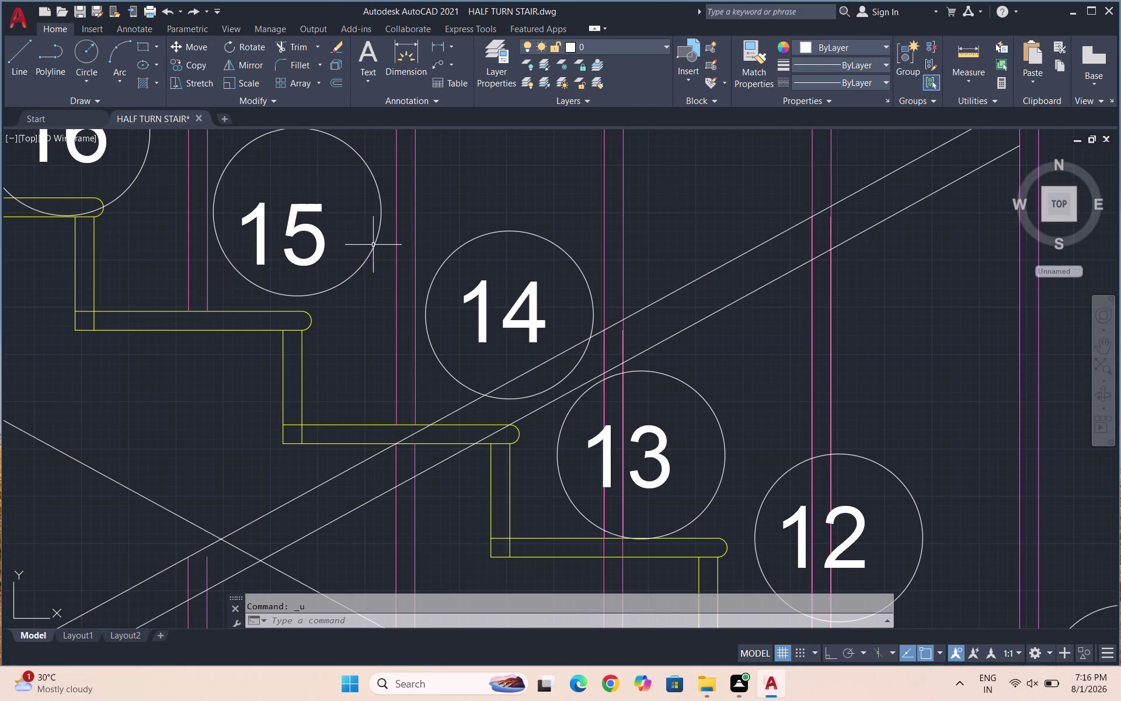
Move the step 15 circle up onto its tread edge.
click(316, 235)
key(m)
key(Return)
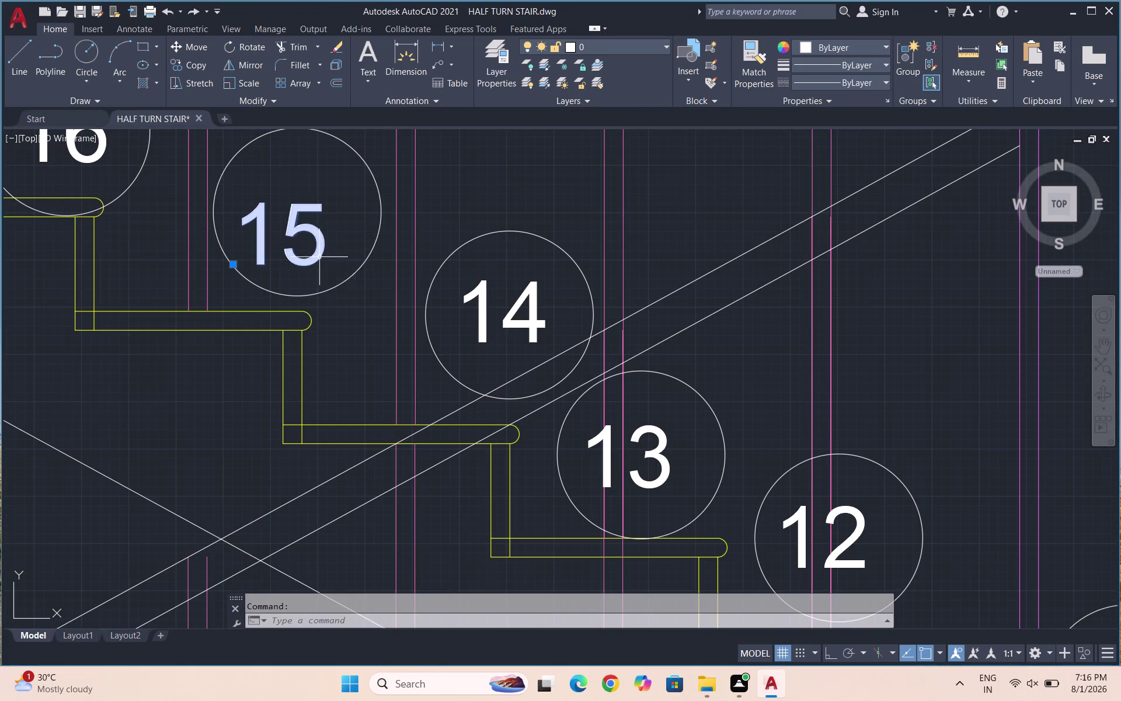
click(279, 241)
click(287, 213)
scroll(down, 3)
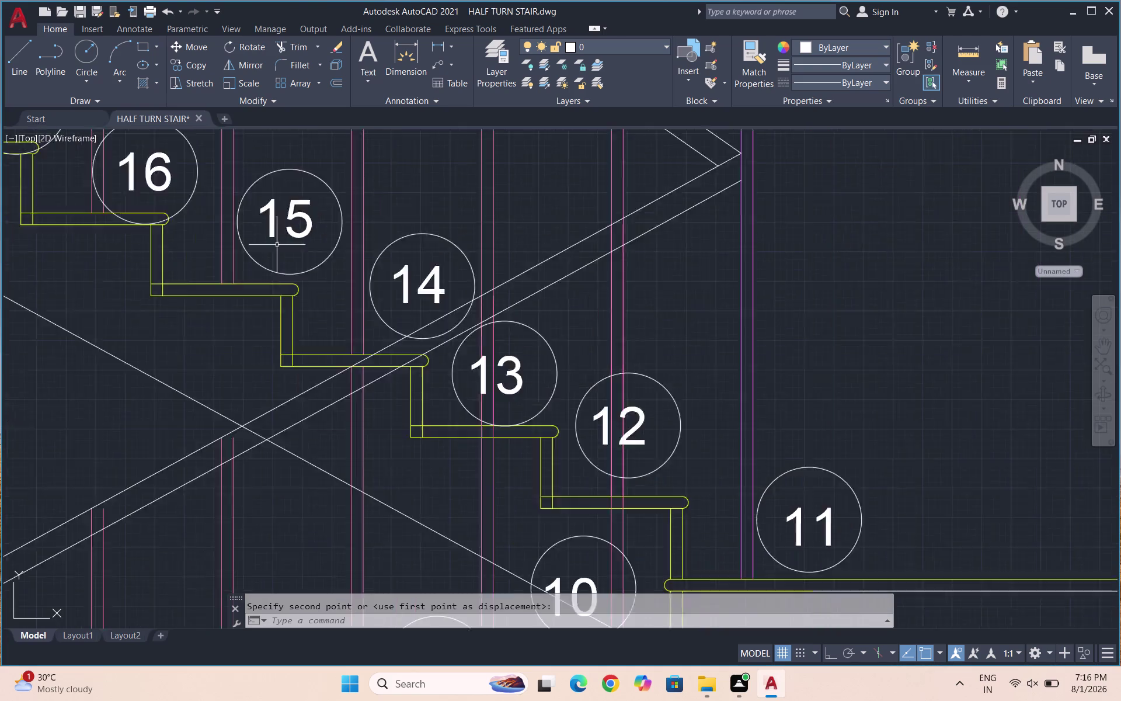
scroll(down, 3)
scroll(up, 3)
Move the step 16 circle onto its tread edge after cancelling a first attempt.
drag(344, 273, 324, 249)
click(297, 234)
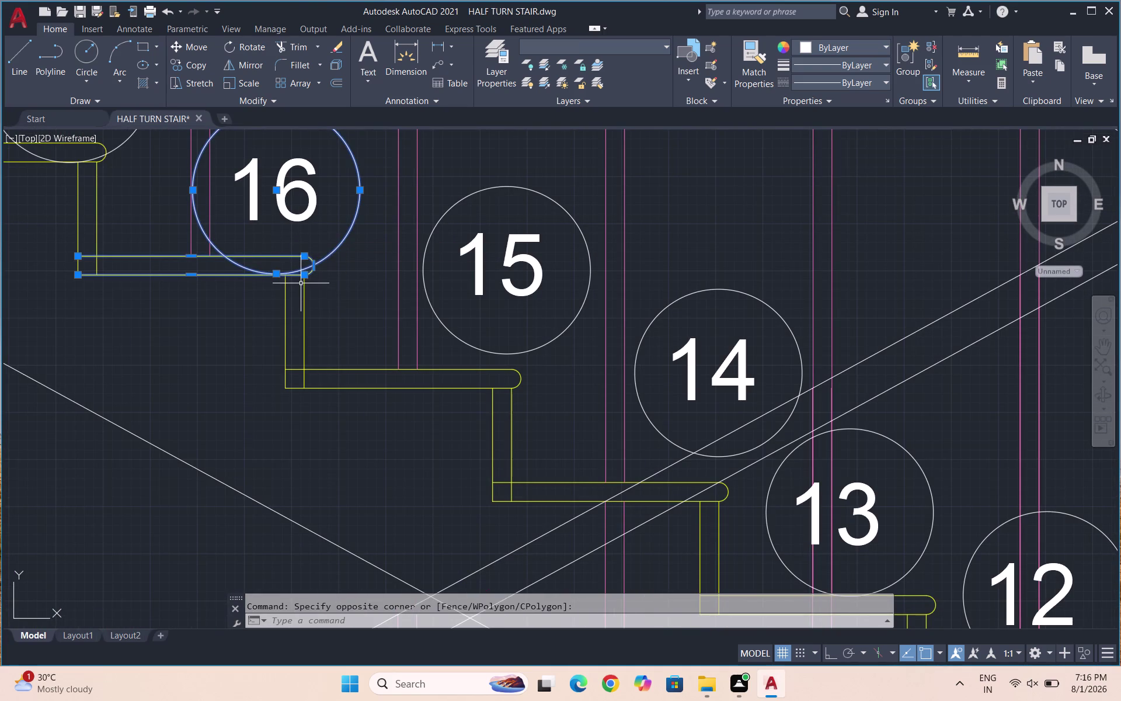
key(m)
key(Return)
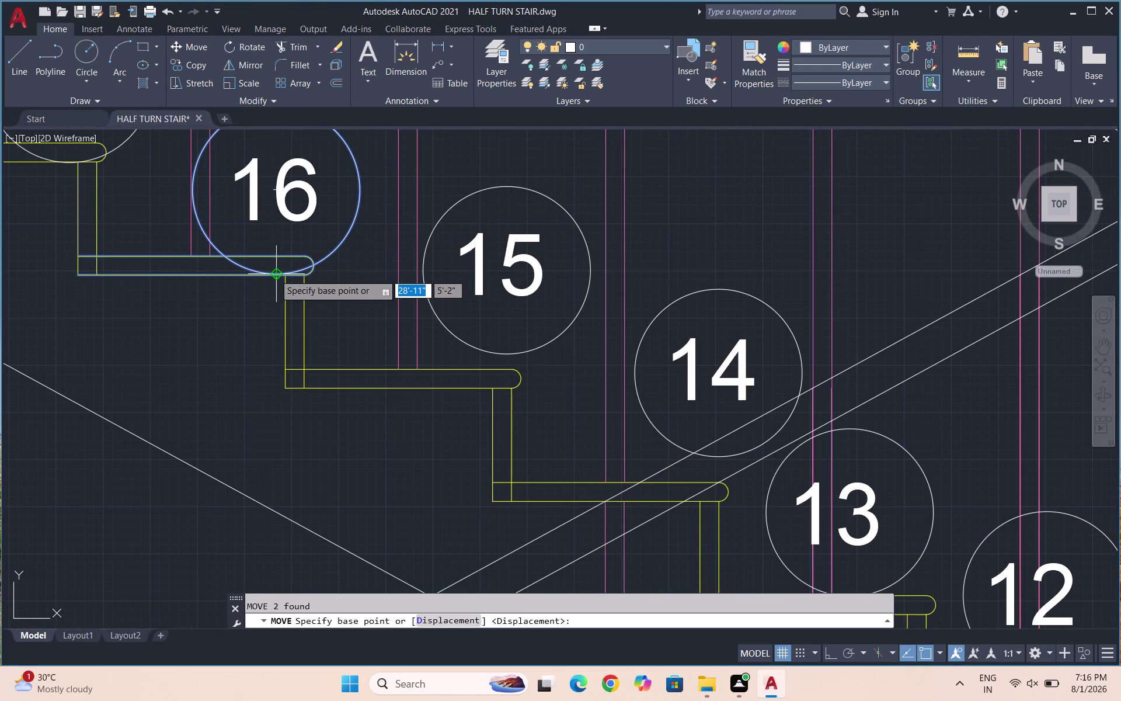
click(274, 274)
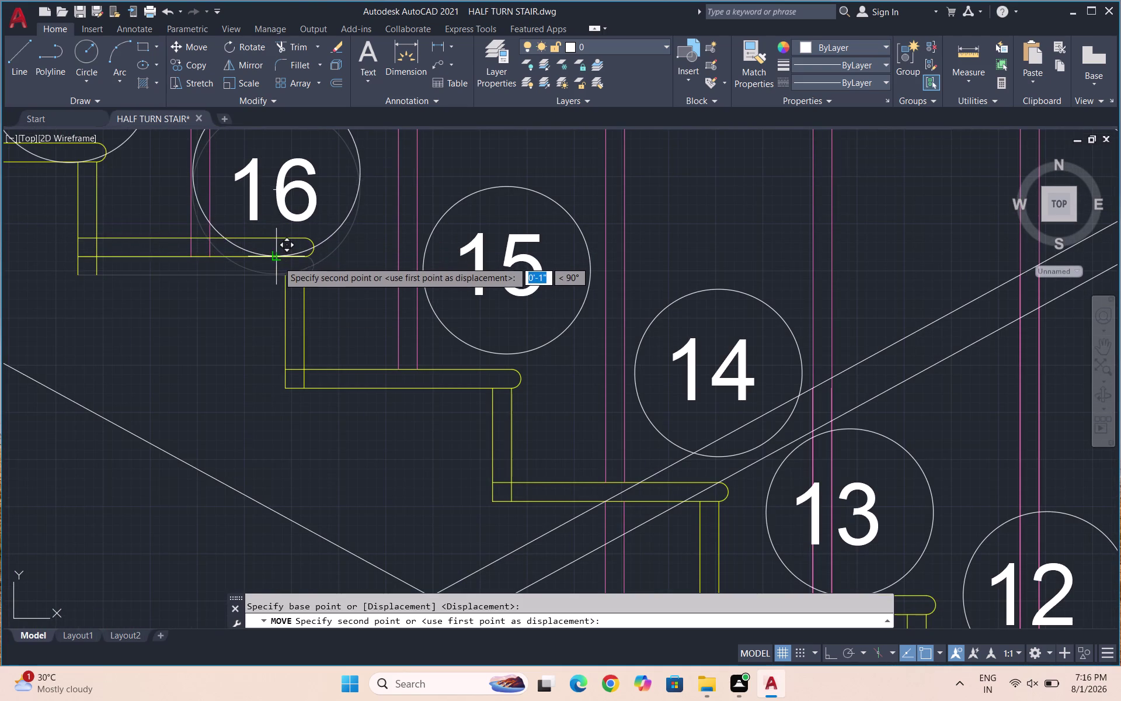
key(Escape)
scroll(up, 3)
drag(376, 281, 346, 249)
click(321, 228)
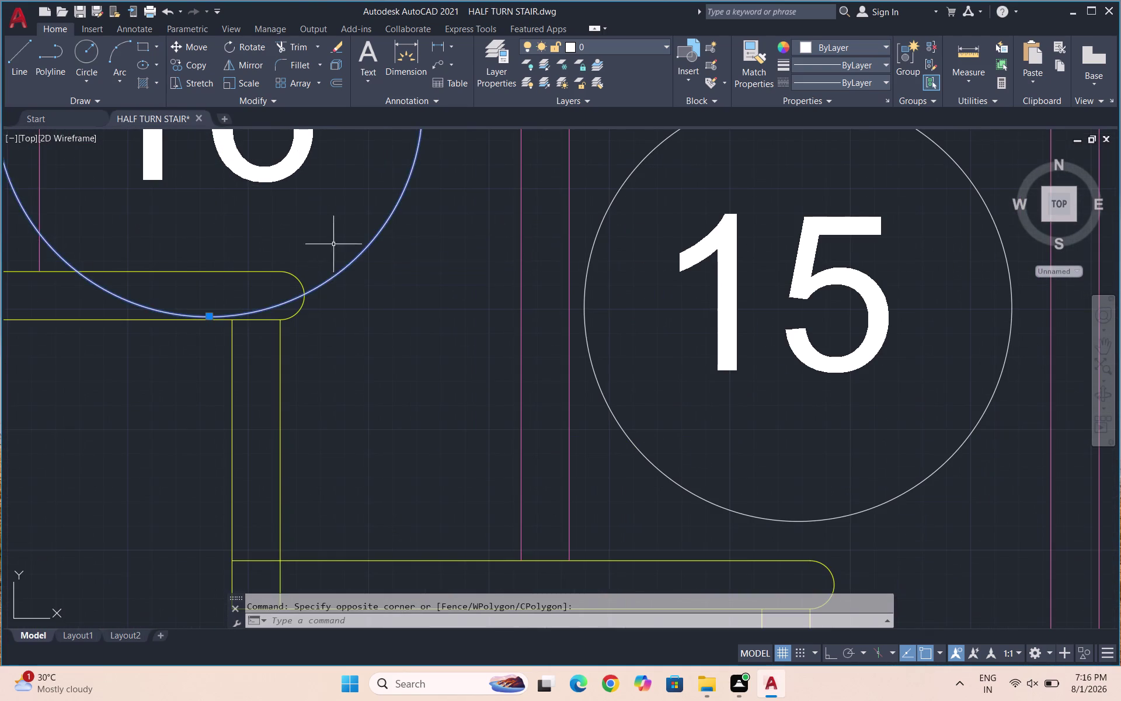
key(m)
key(Return)
scroll(up, 3)
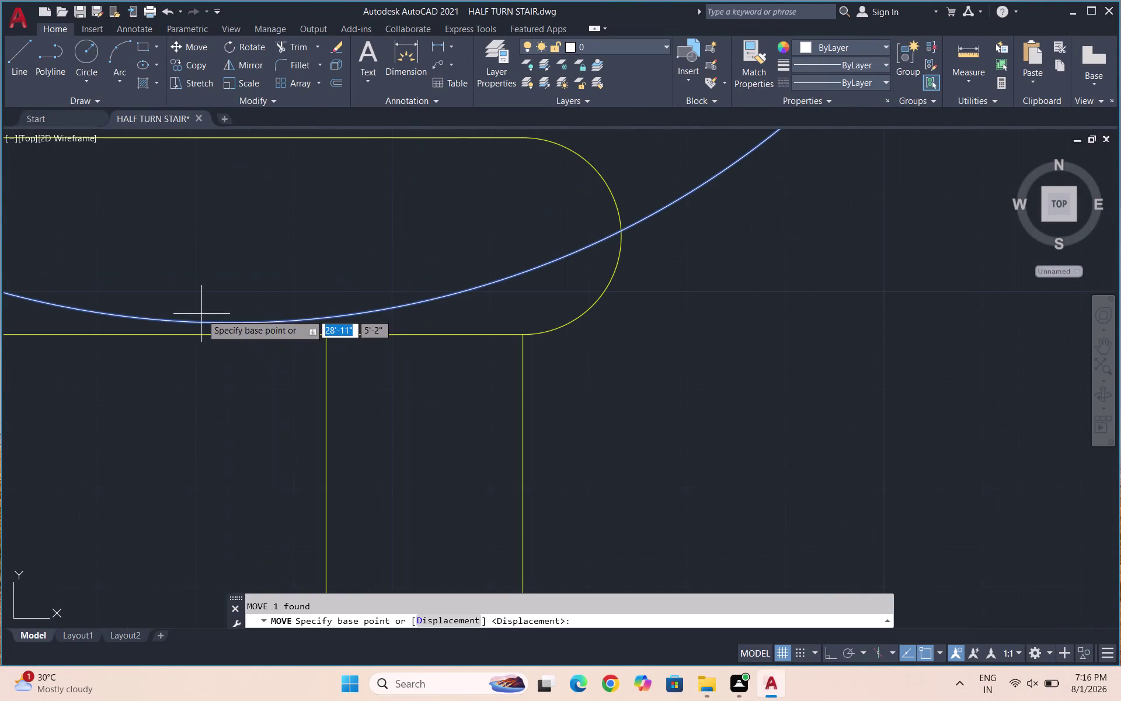
click(231, 325)
scroll(down, 3)
scroll(down, 3)
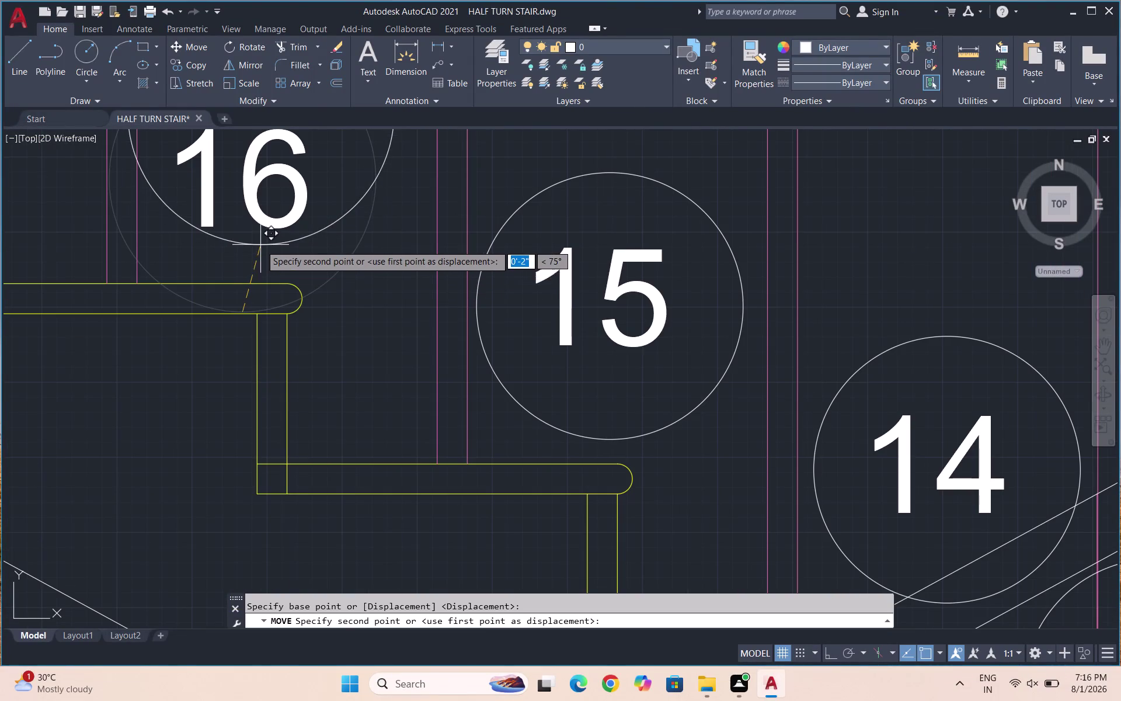
click(254, 268)
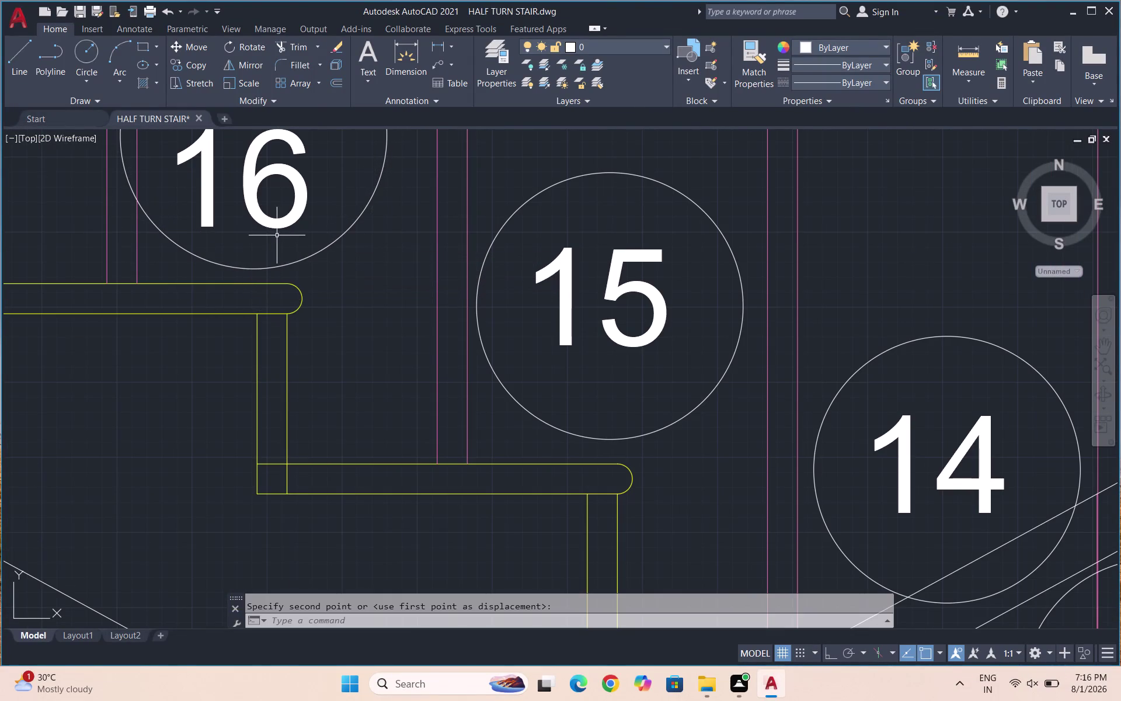
Place the number 16 inside its circle, undoing a misplaced move.
click(277, 228)
key(space)
scroll(down, 3)
scroll(up, 3)
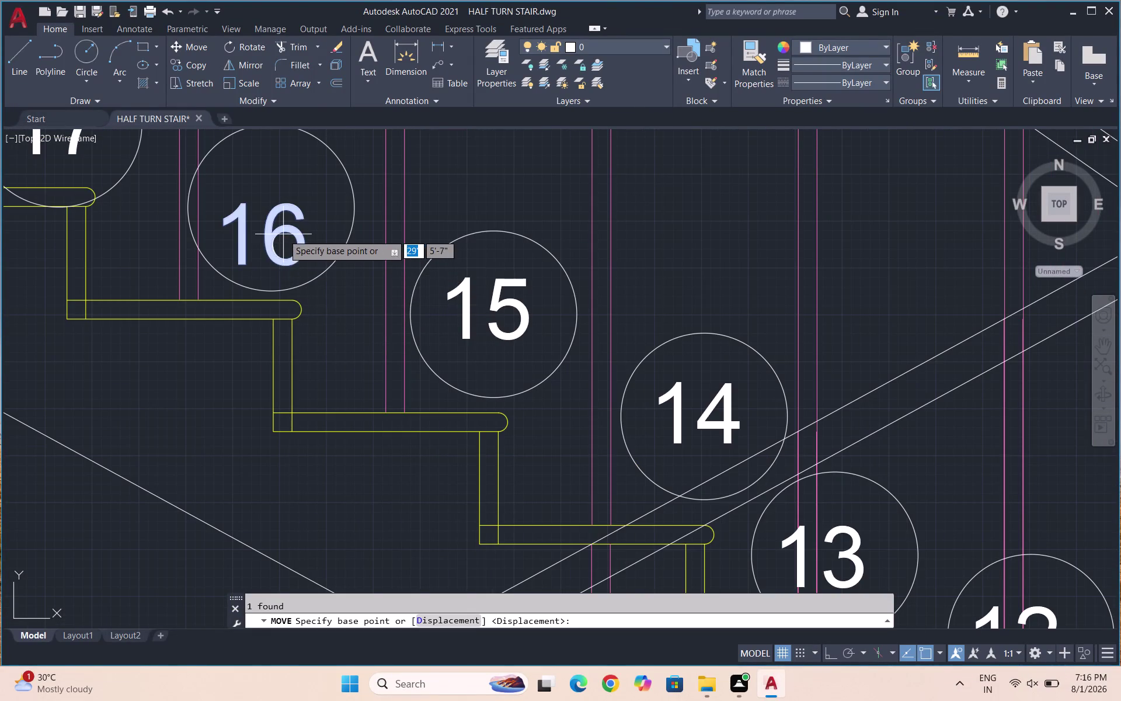
key(Return)
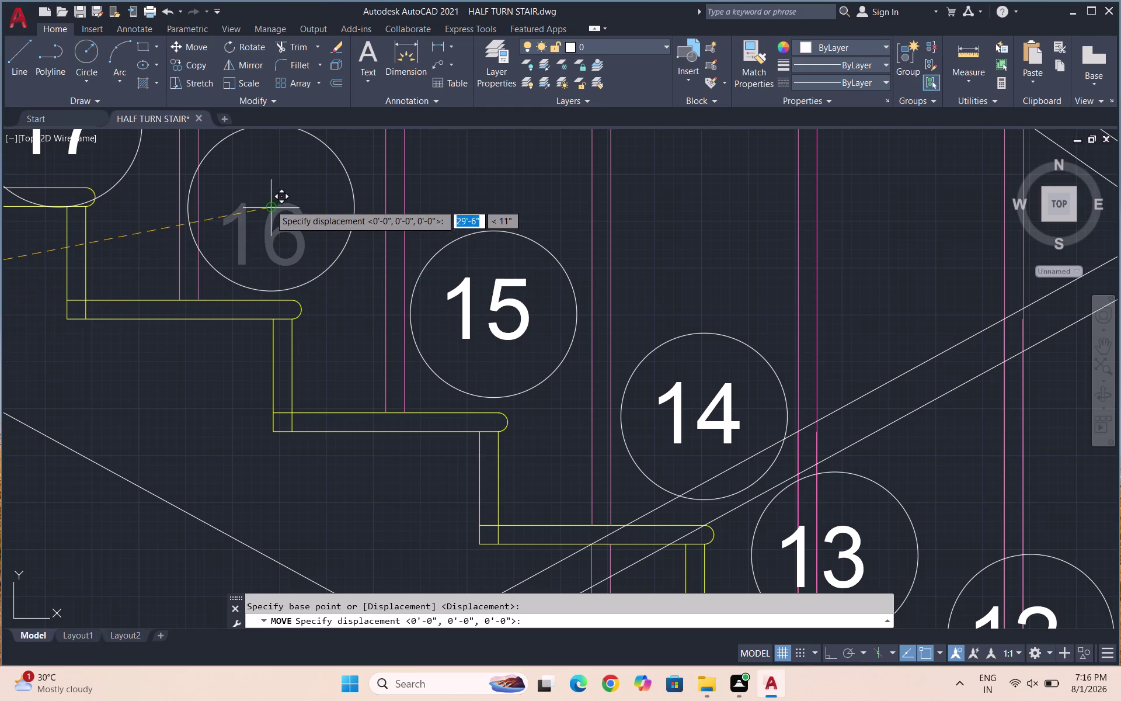
click(274, 196)
scroll(down, 3)
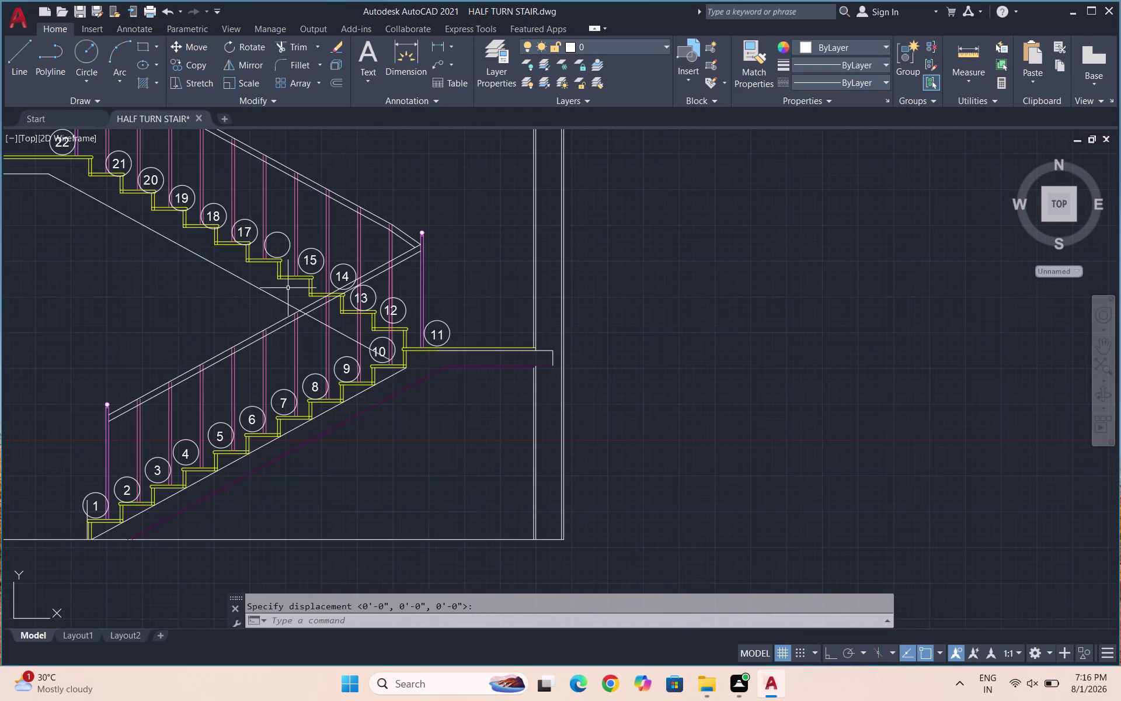
key(ctrl+z)
key(ctrl+z)
scroll(down, 3)
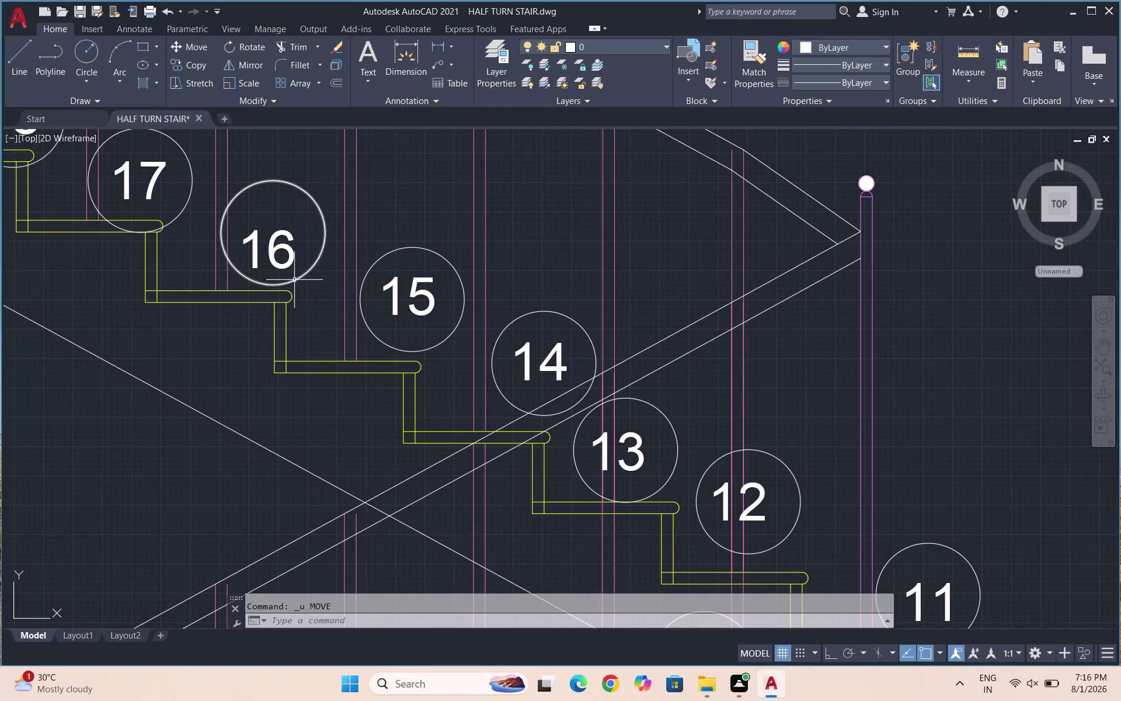
click(286, 255)
click(300, 251)
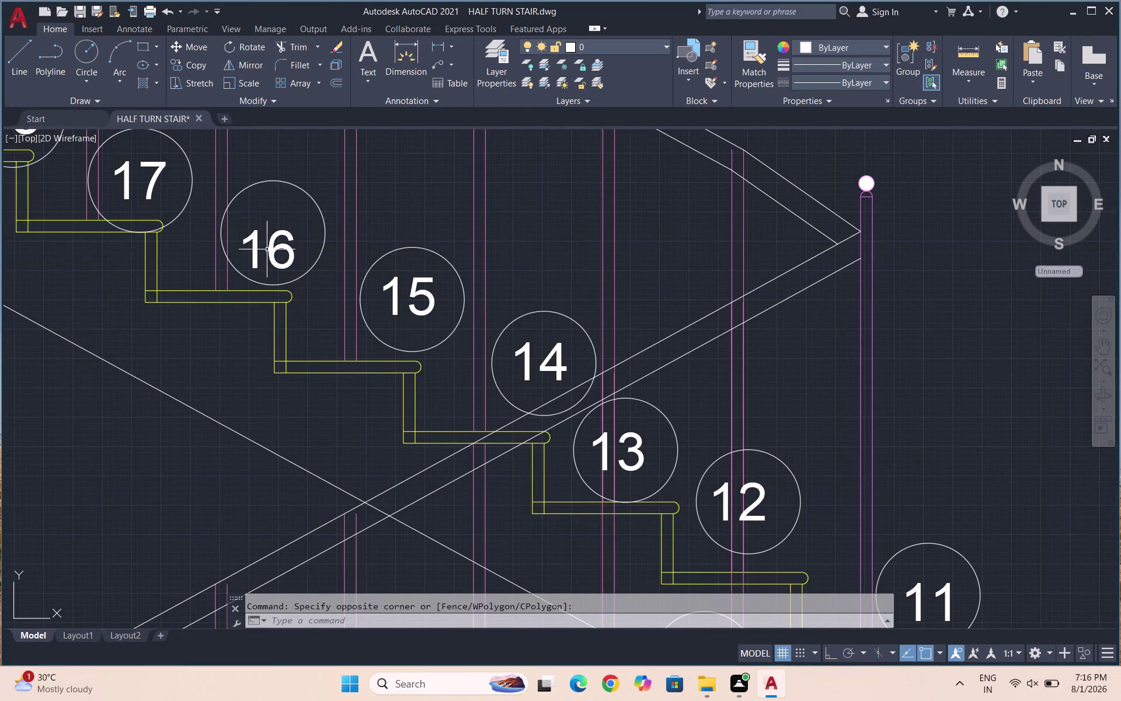
click(288, 247)
key(m)
key(Return)
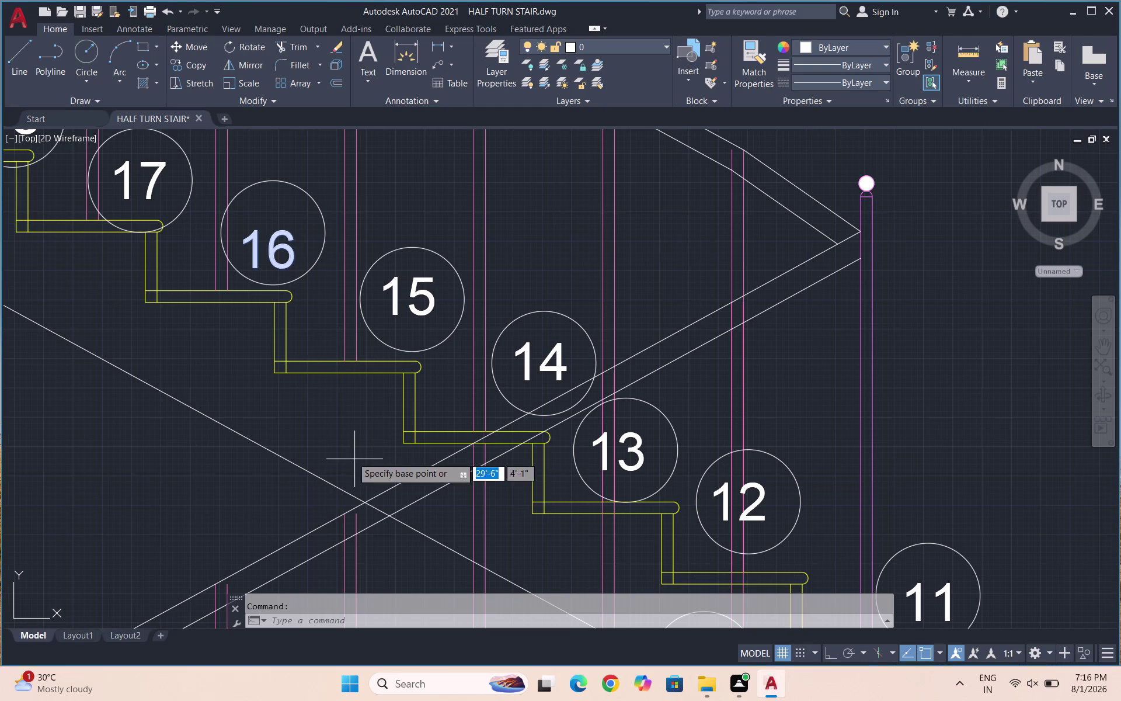
click(273, 252)
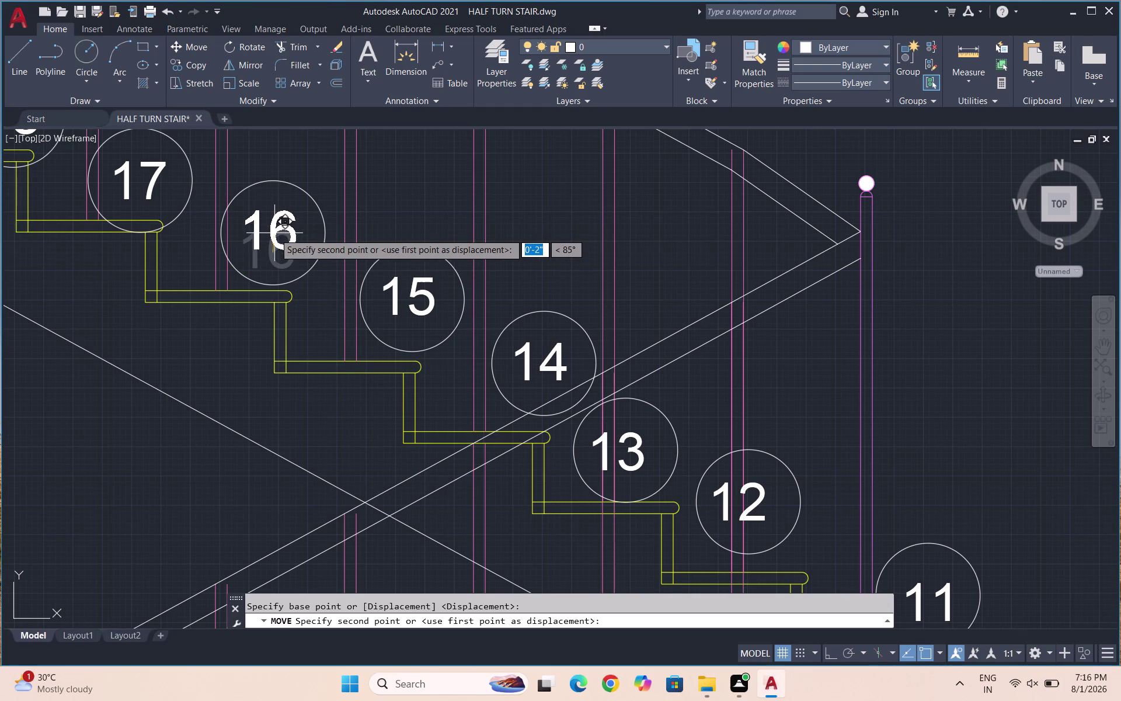
click(275, 233)
scroll(down, 3)
Move the step 17 circle up from its tread after cancelling a first selection.
scroll(up, 3)
drag(321, 307, 318, 295)
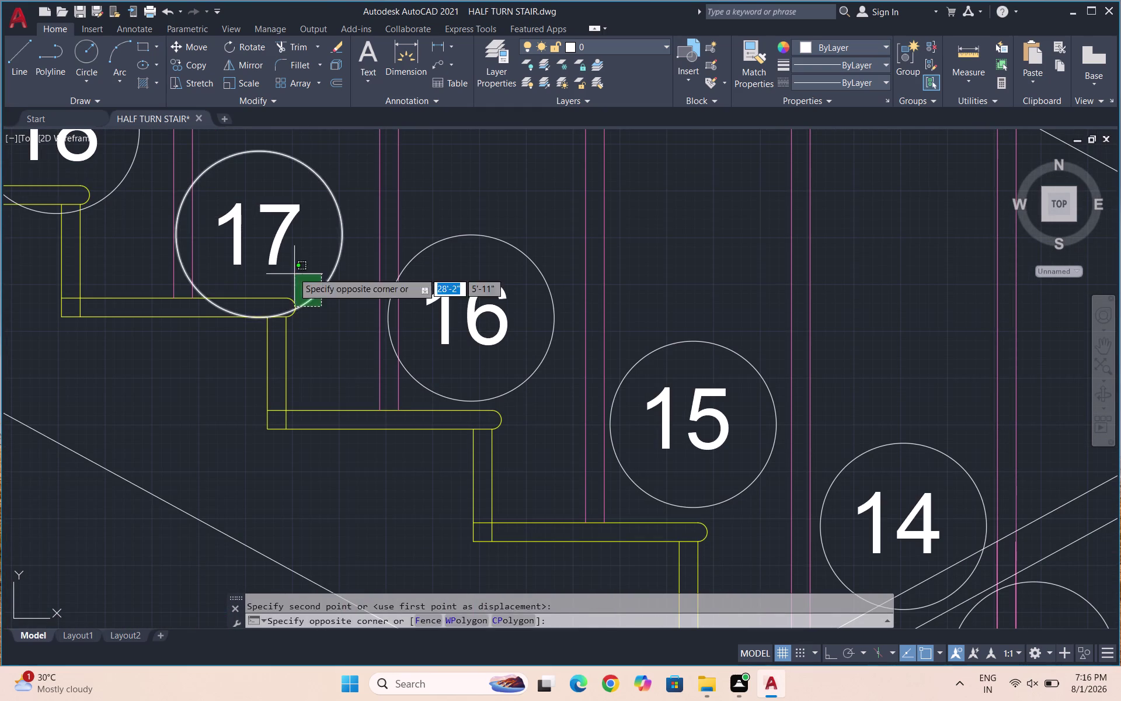
click(293, 272)
key(m)
key(Return)
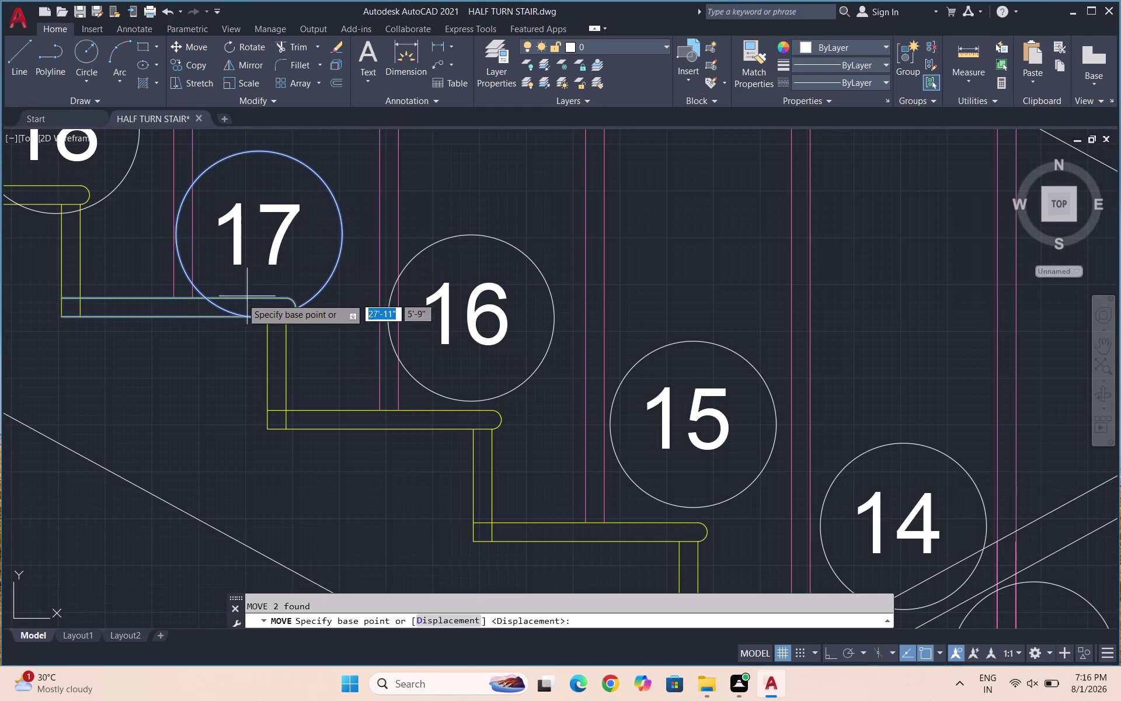
scroll(up, 3)
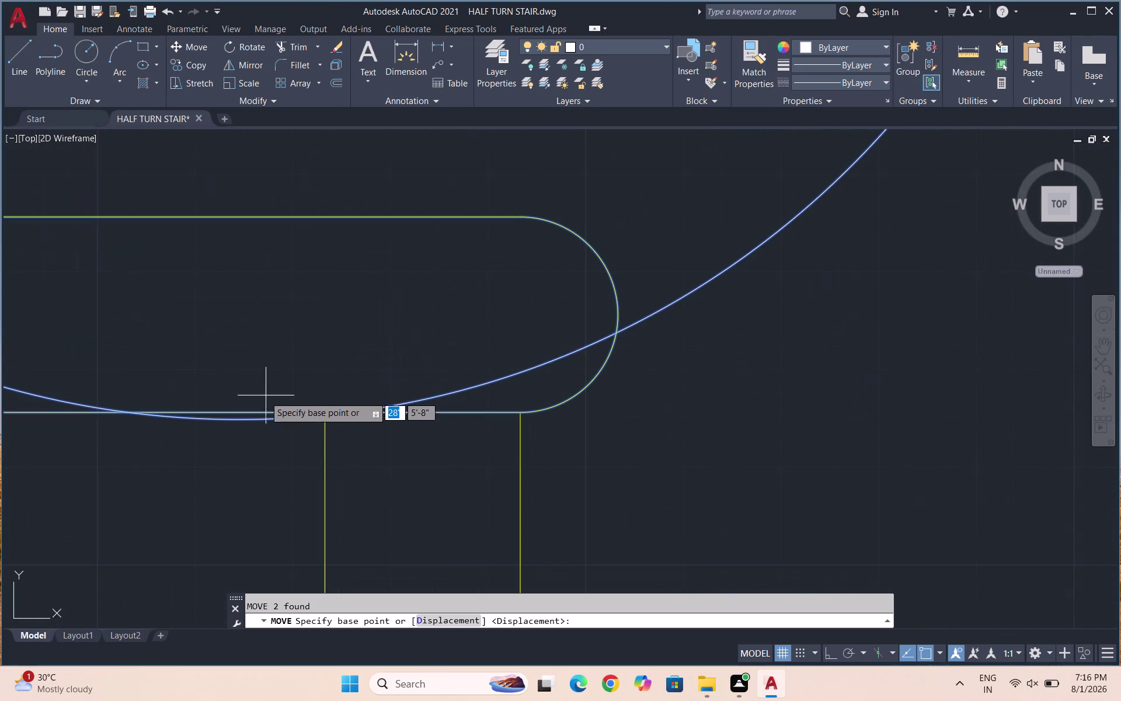
click(241, 421)
scroll(down, 3)
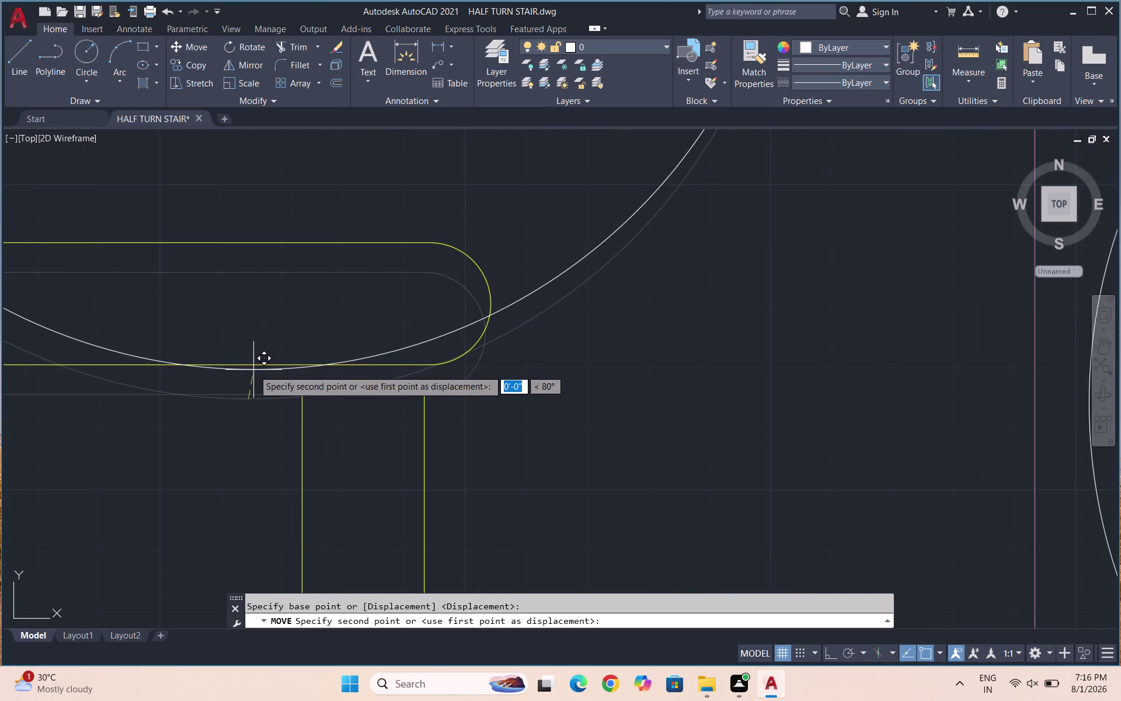
key(Escape)
scroll(down, 3)
drag(367, 386, 361, 366)
click(314, 319)
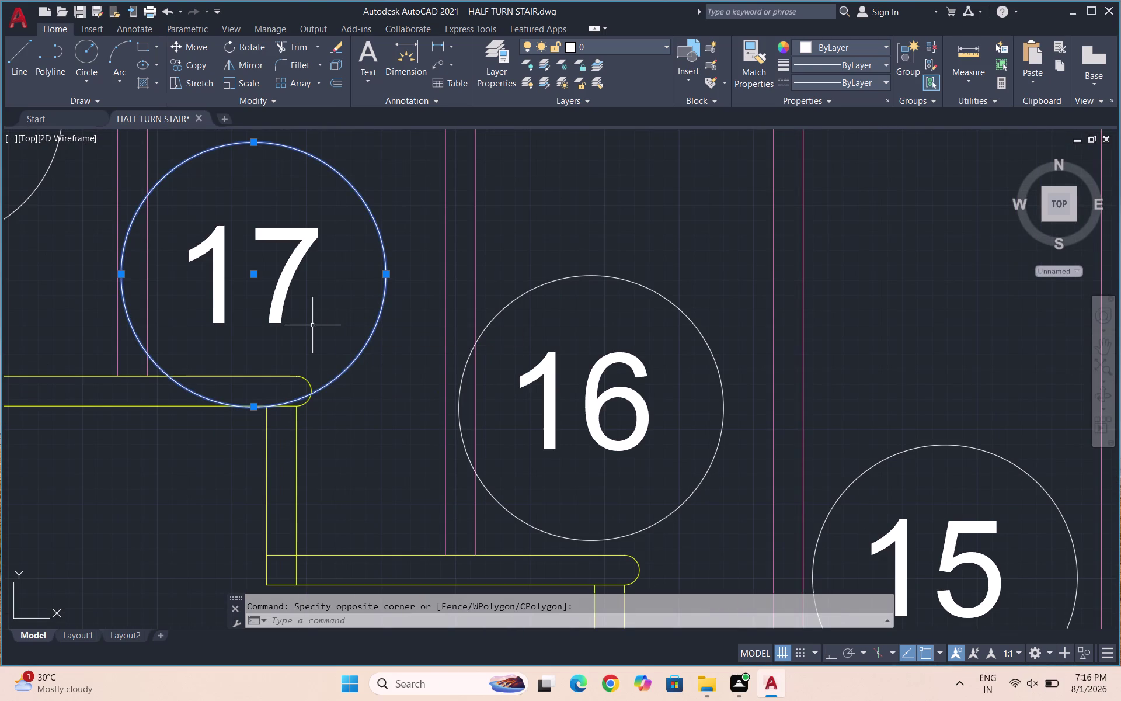
key(m)
key(Return)
scroll(up, 3)
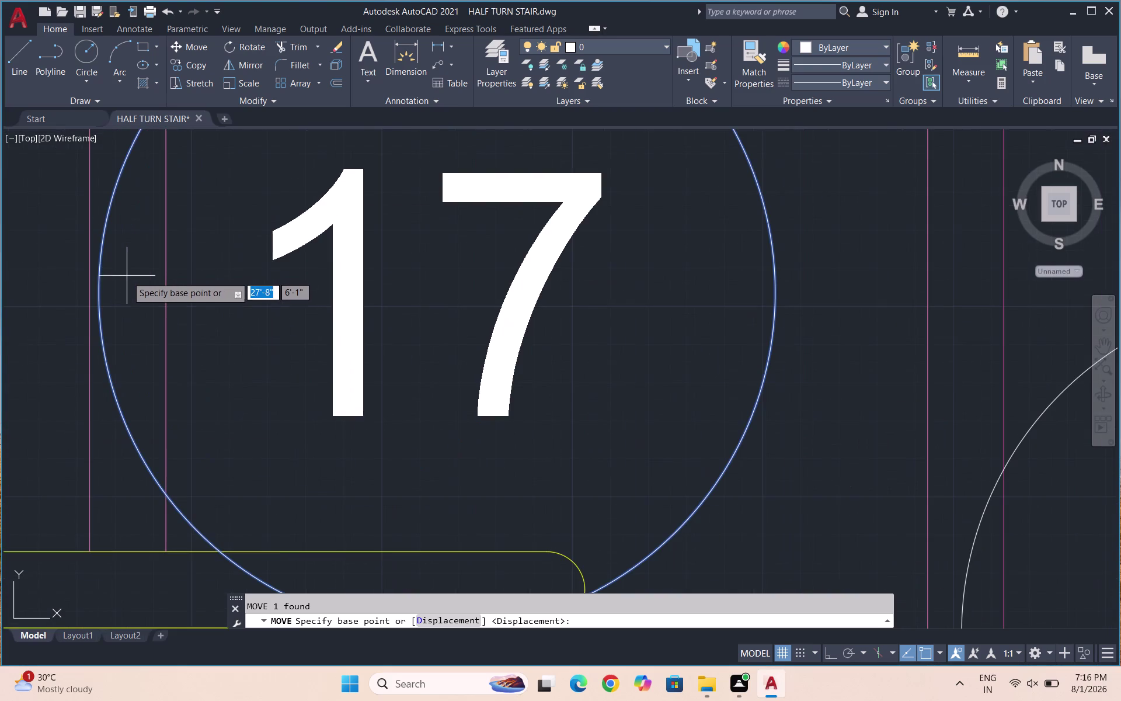
click(98, 296)
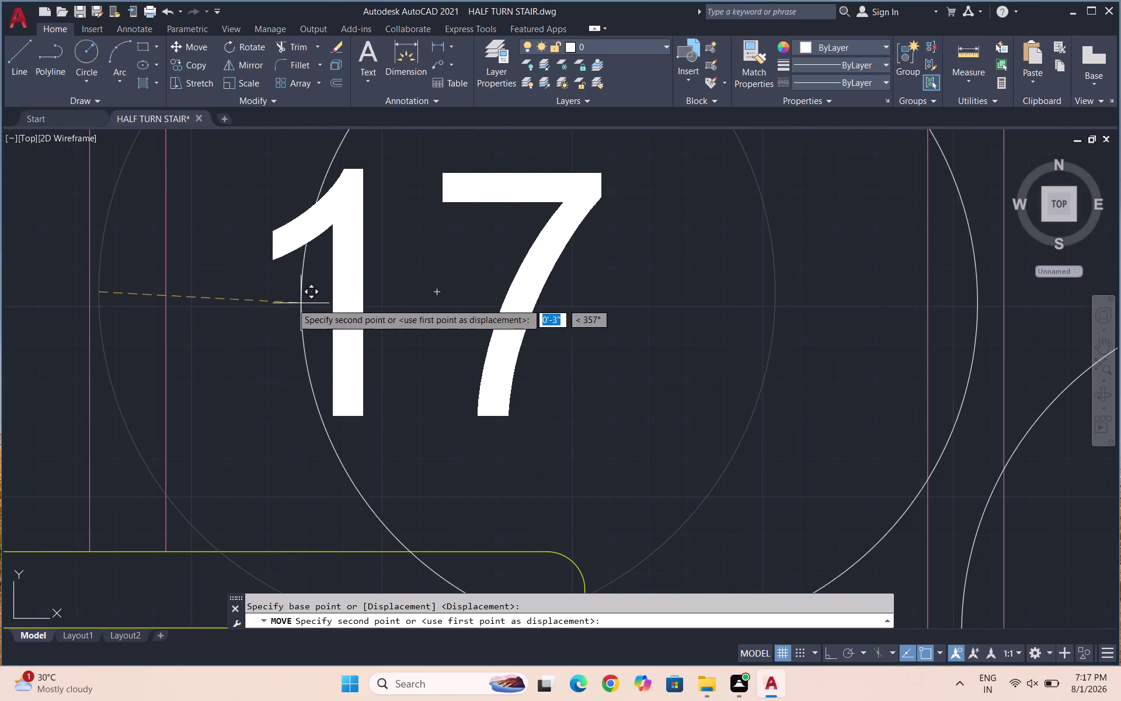
click(260, 299)
scroll(down, 3)
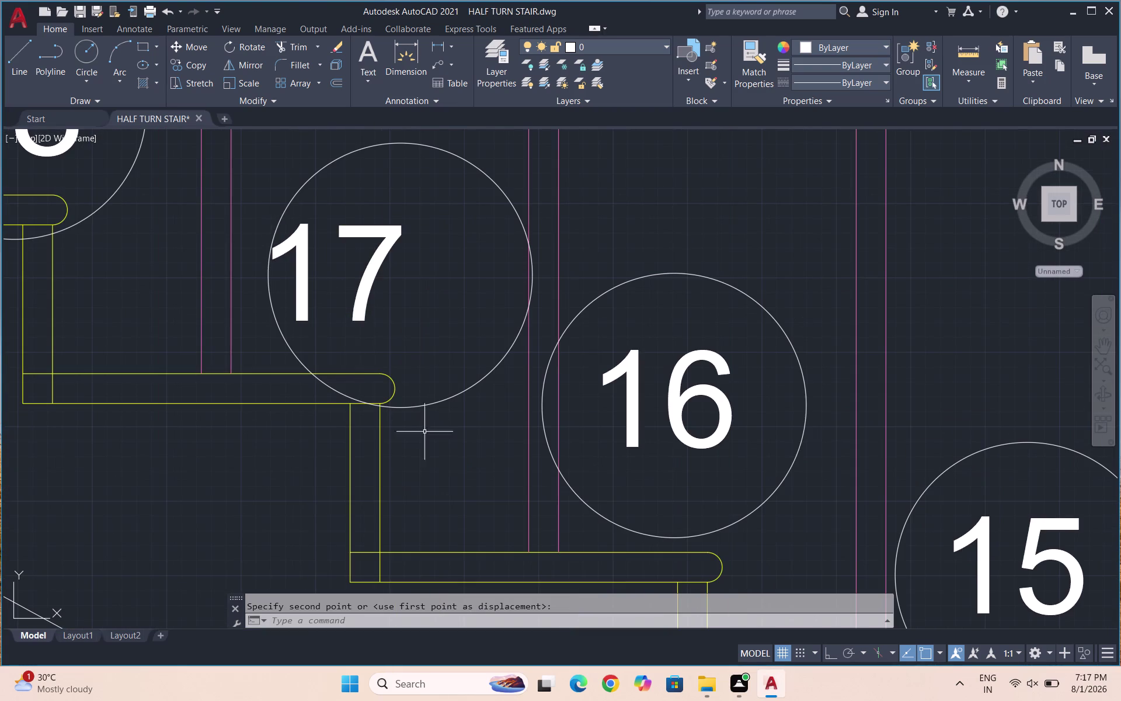
Shift the step 17 circle again, then undo that move.
key(m)
key(shift+Return)
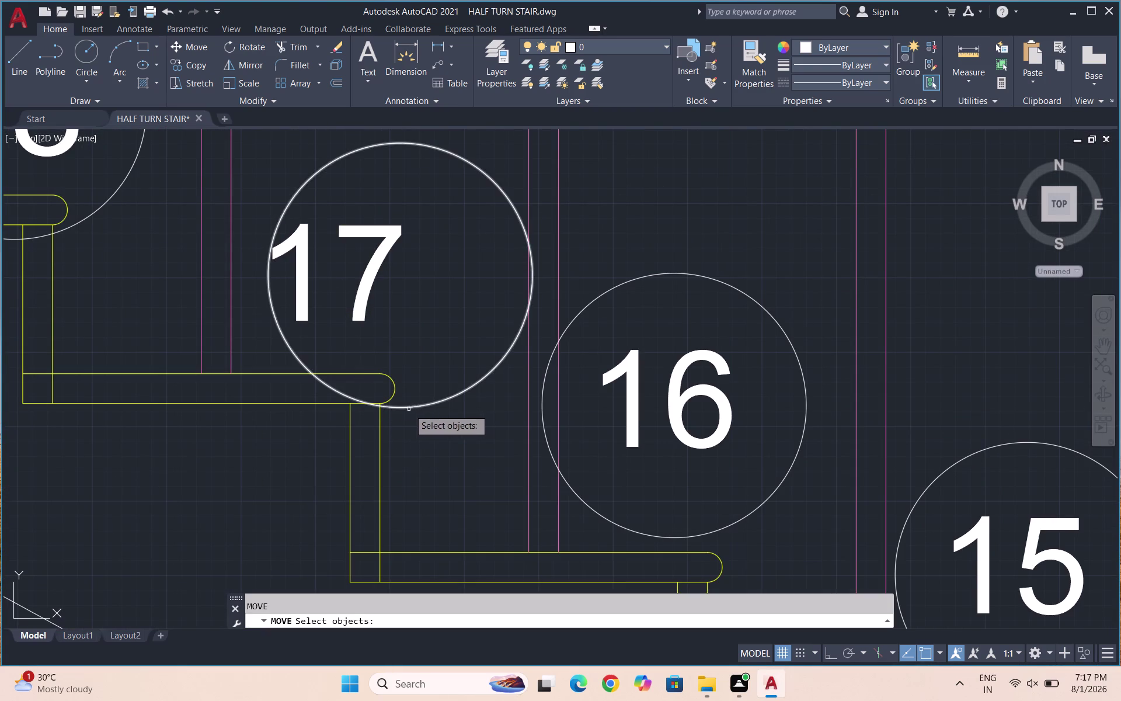
click(411, 409)
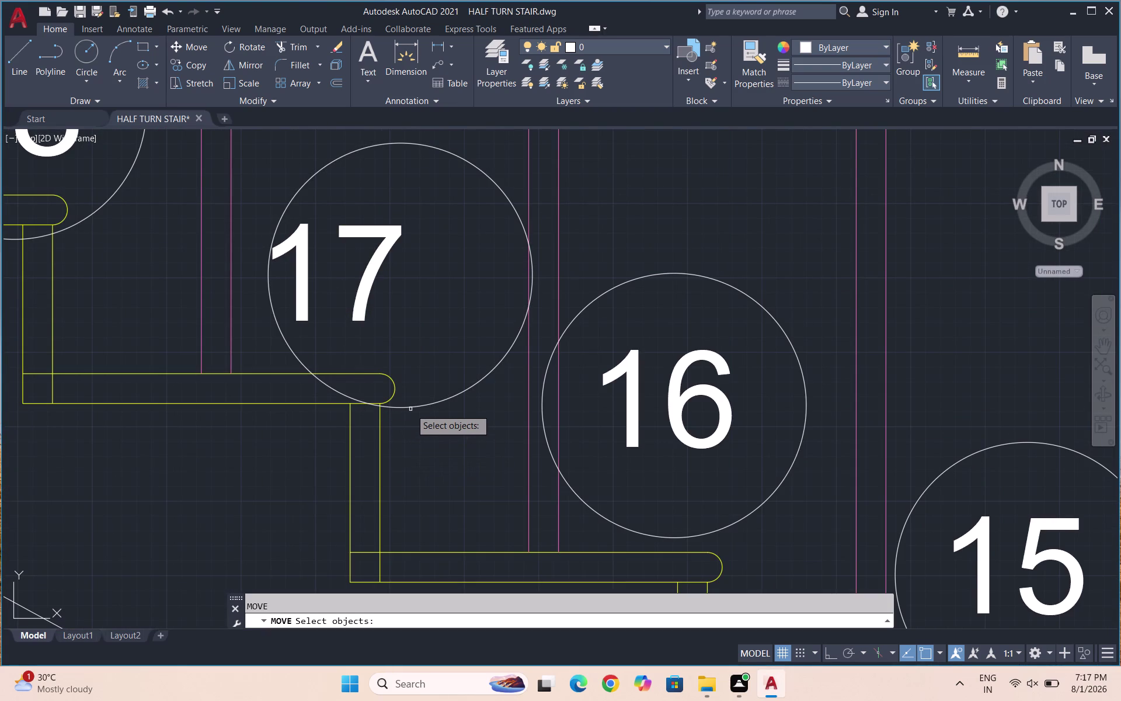
key(Return)
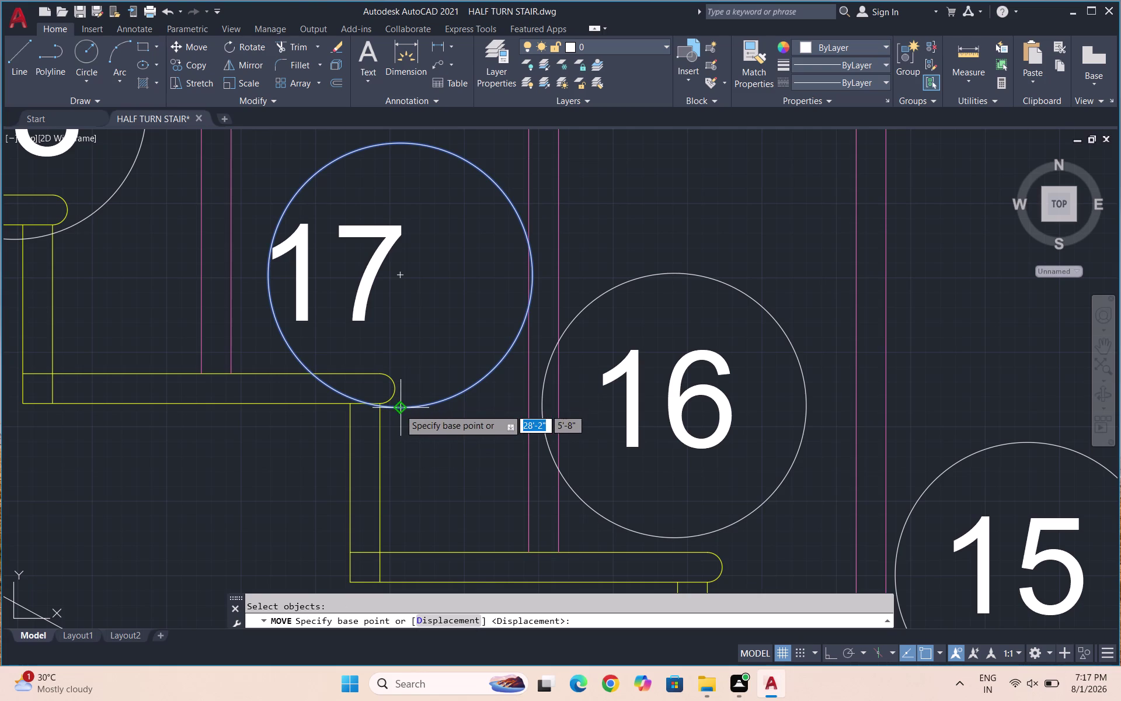
click(400, 409)
click(347, 349)
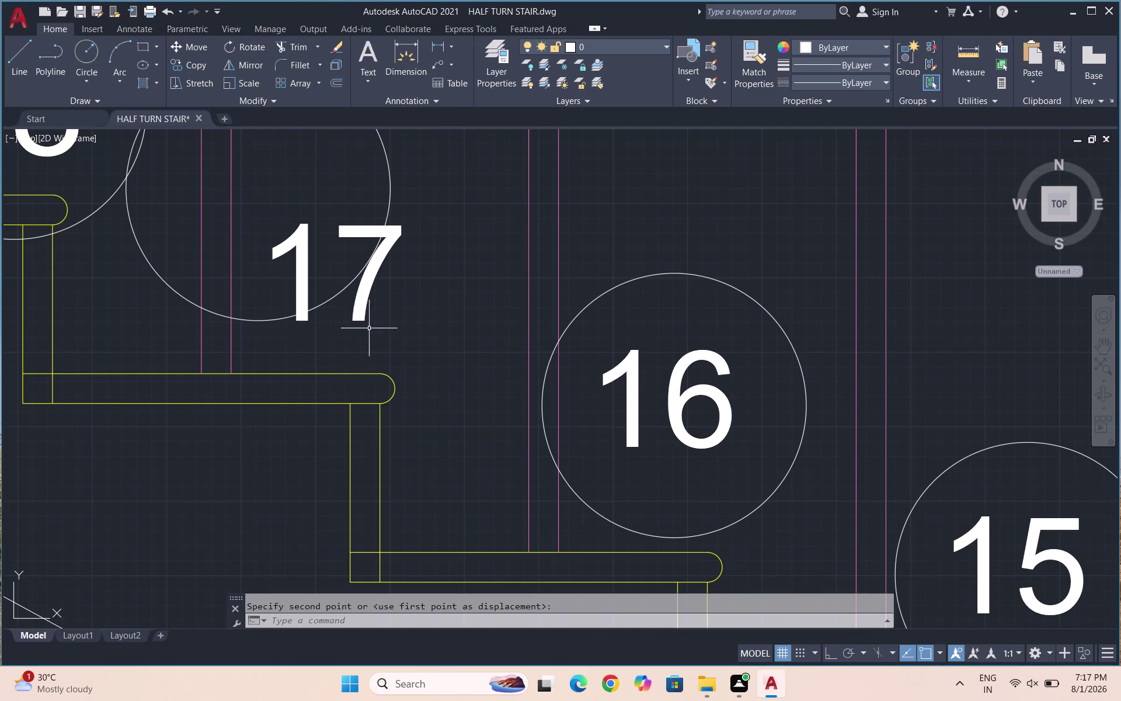
scroll(down, 3)
key(ctrl+z)
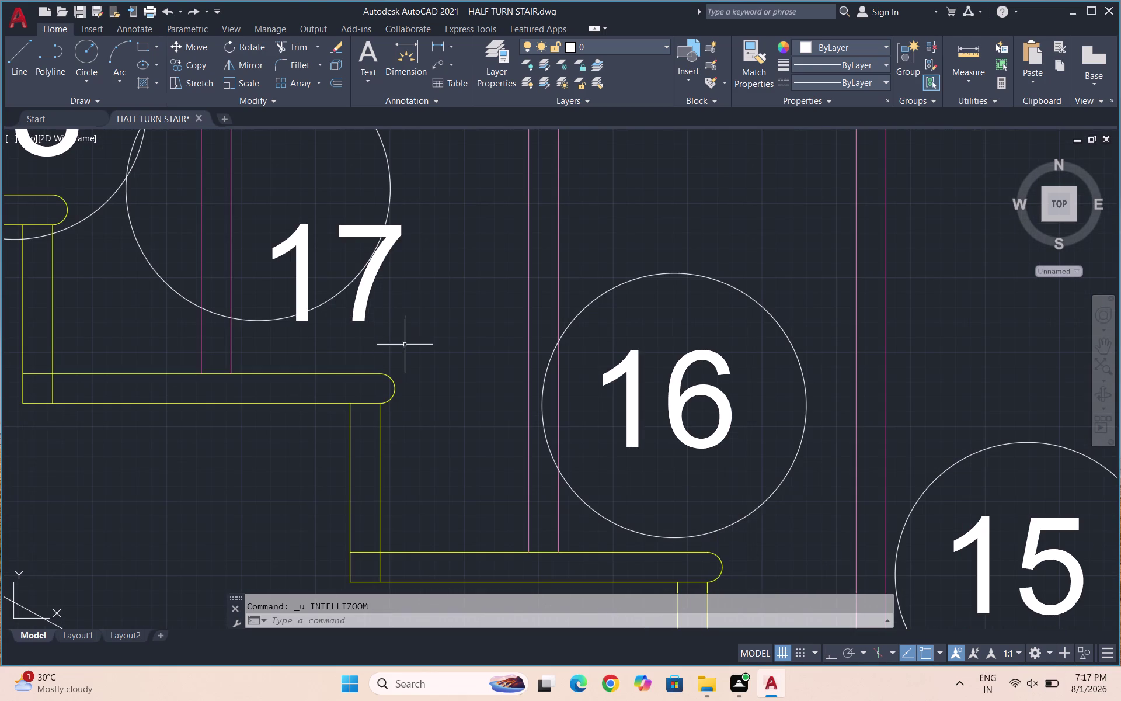
key(ctrl+z)
Reposition circle 17 above its tread around its number.
drag(456, 420, 452, 403)
click(433, 384)
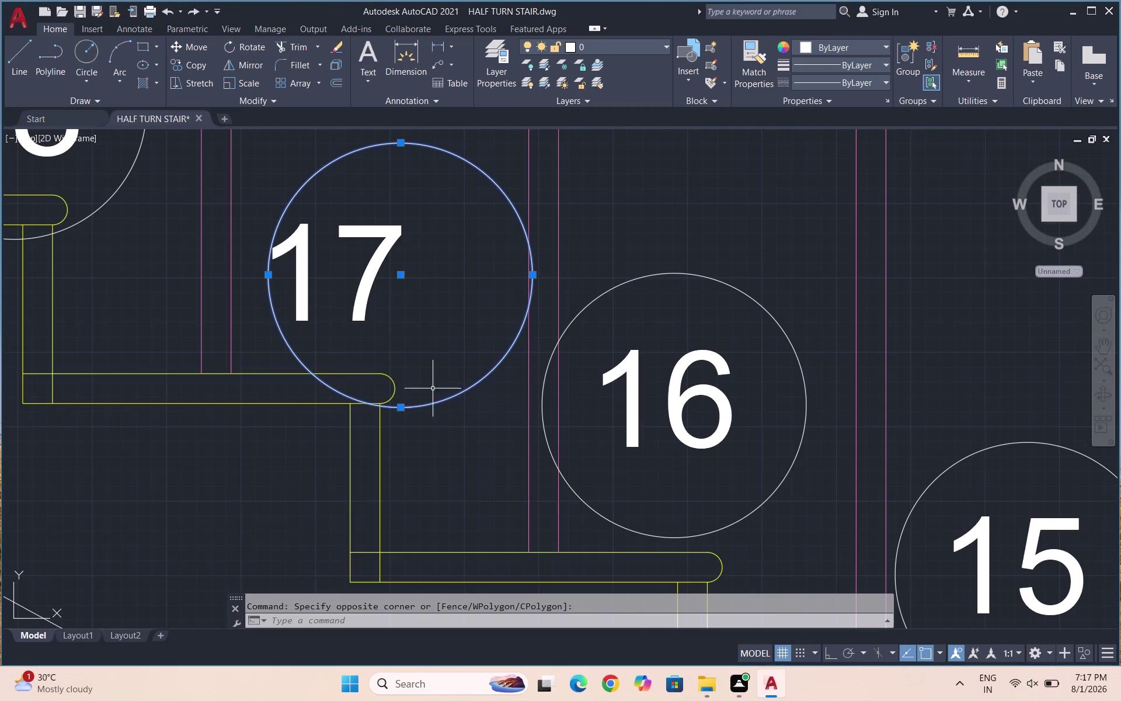
key(m)
key(Return)
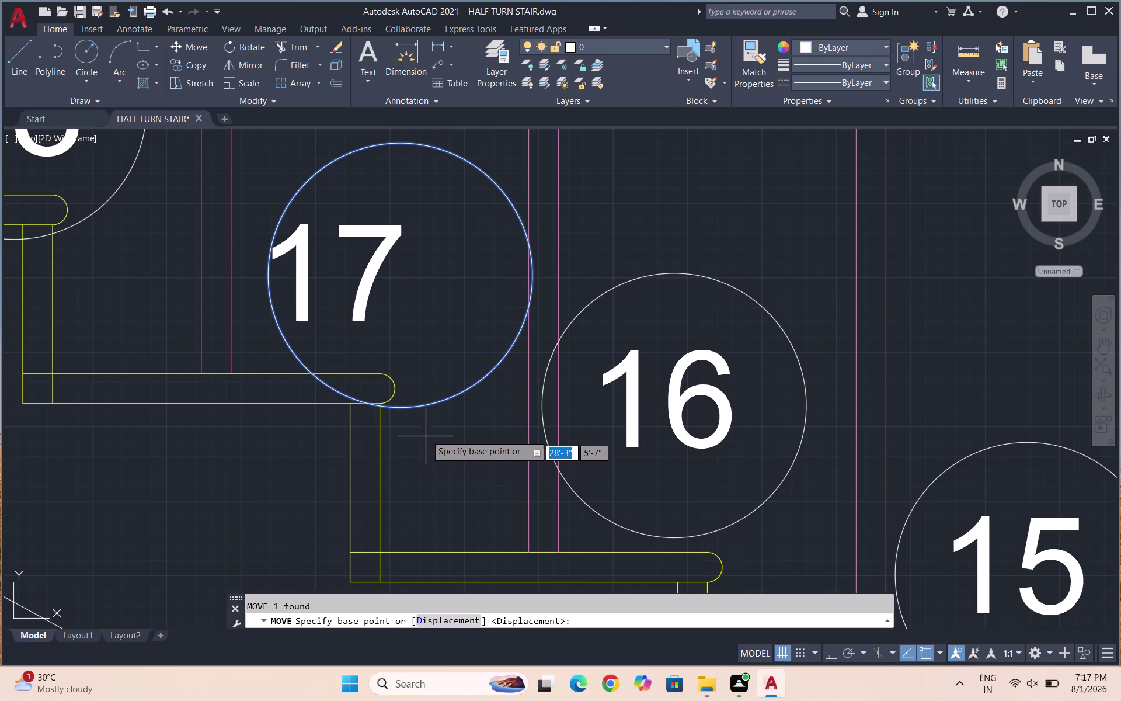
click(407, 411)
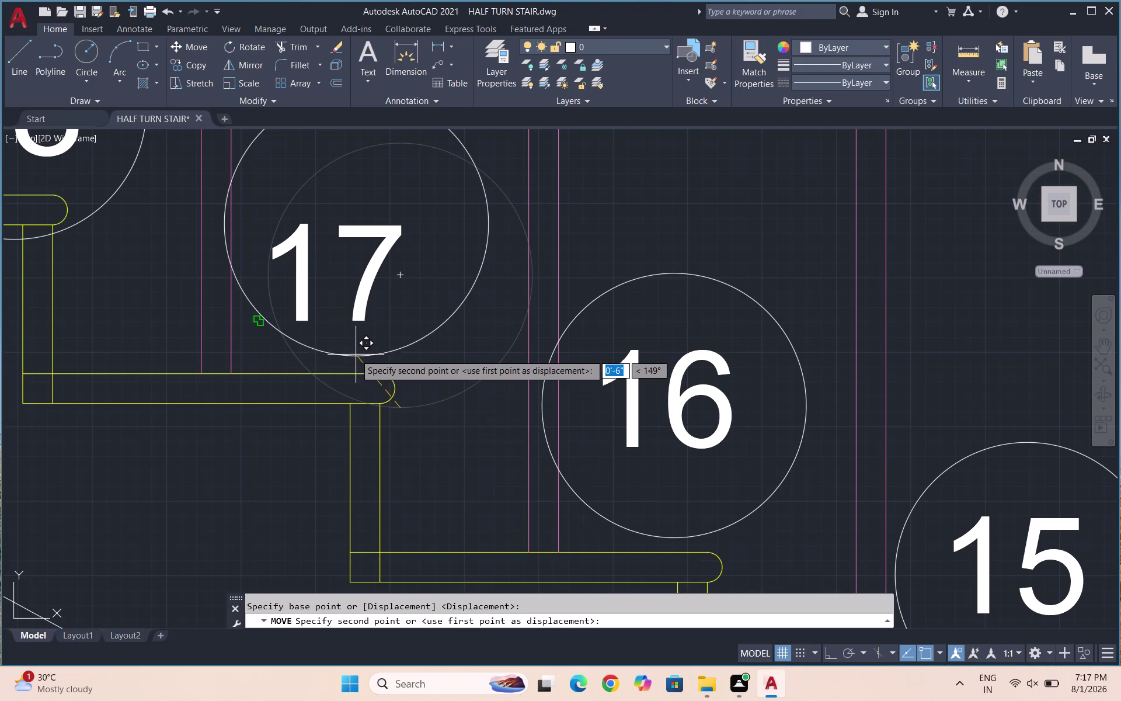
click(353, 350)
scroll(down, 3)
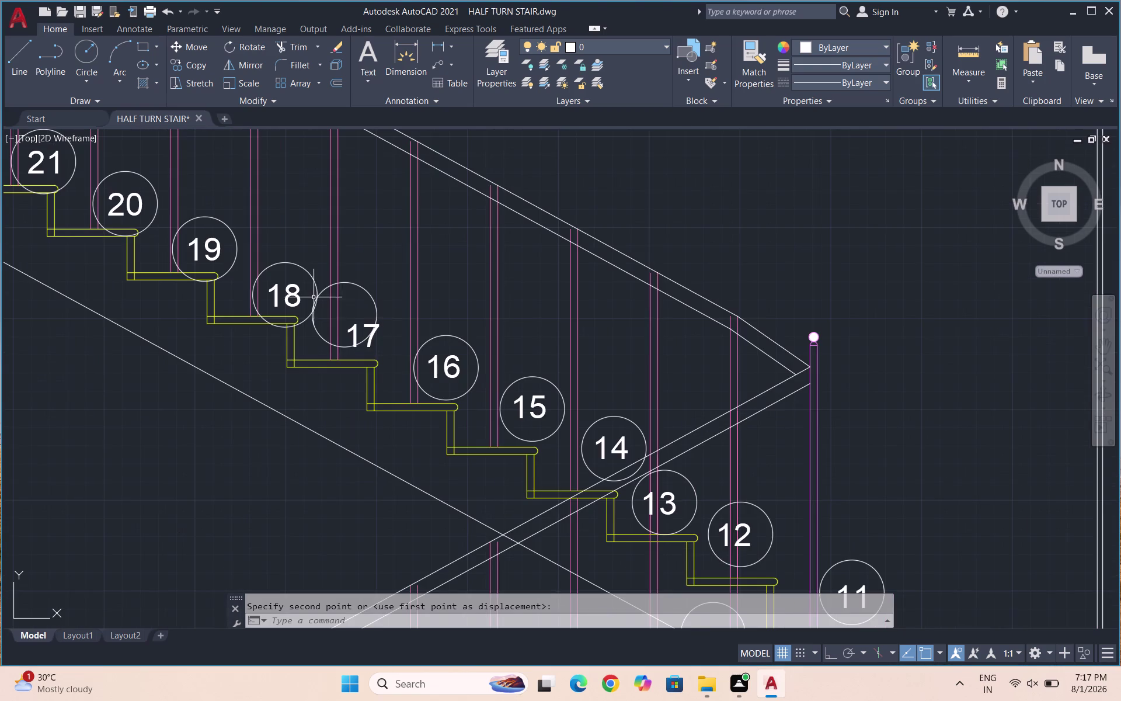
scroll(up, 3)
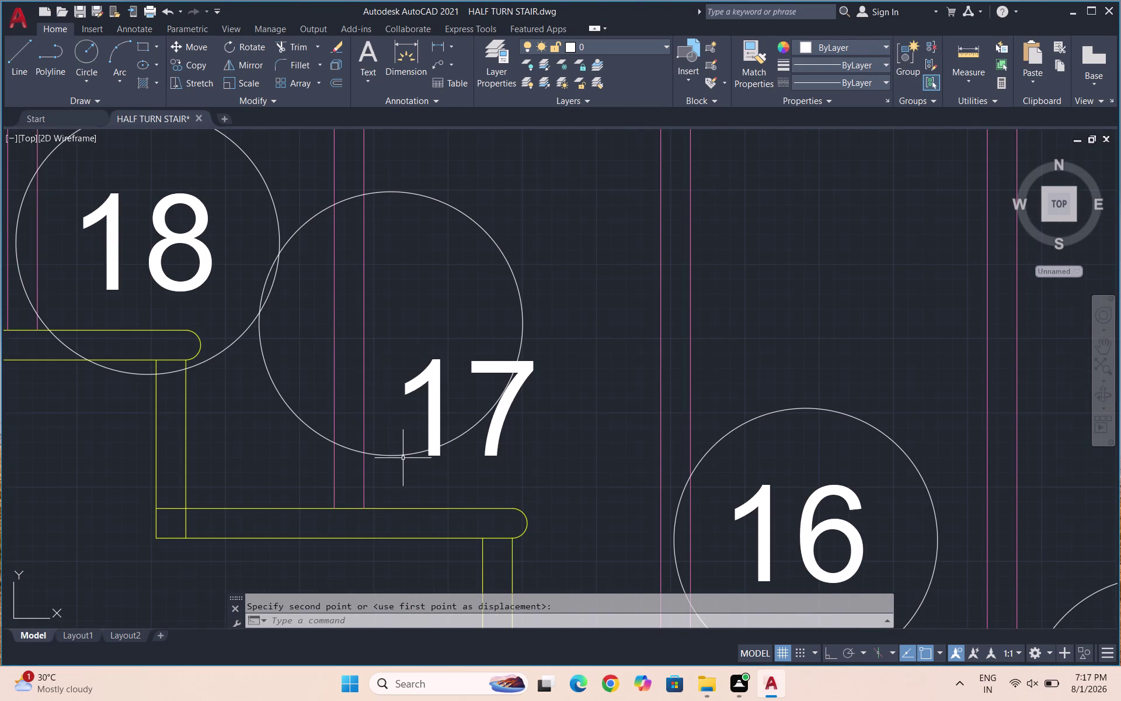
click(401, 455)
key(space)
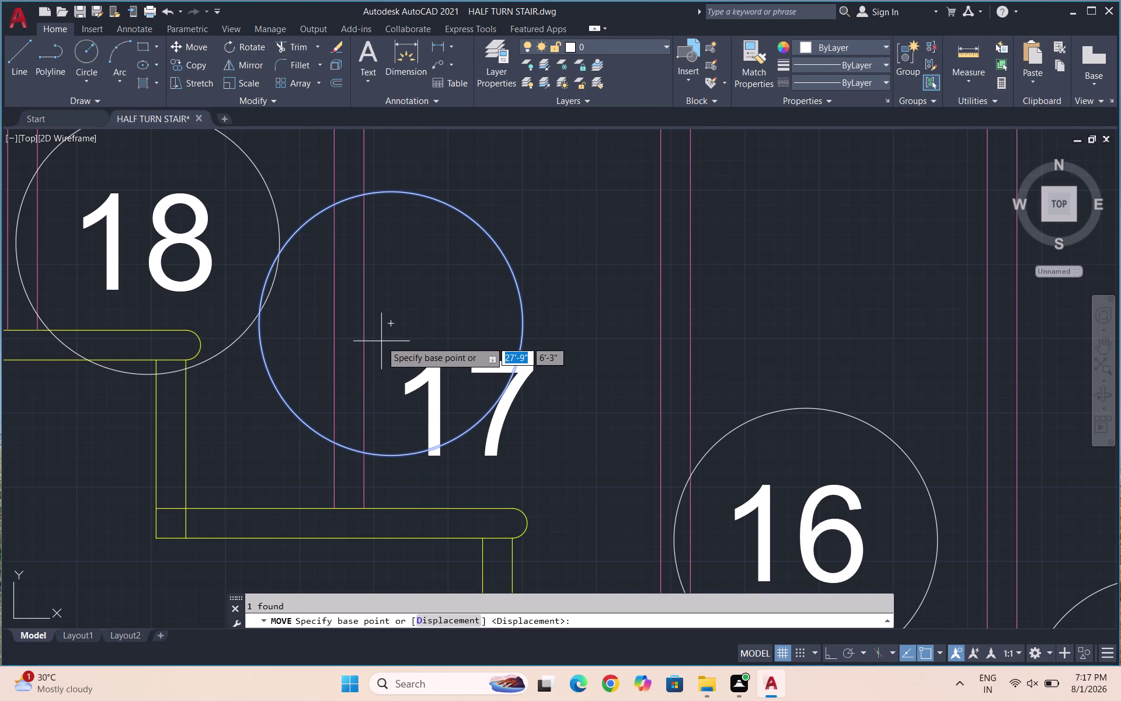
click(391, 323)
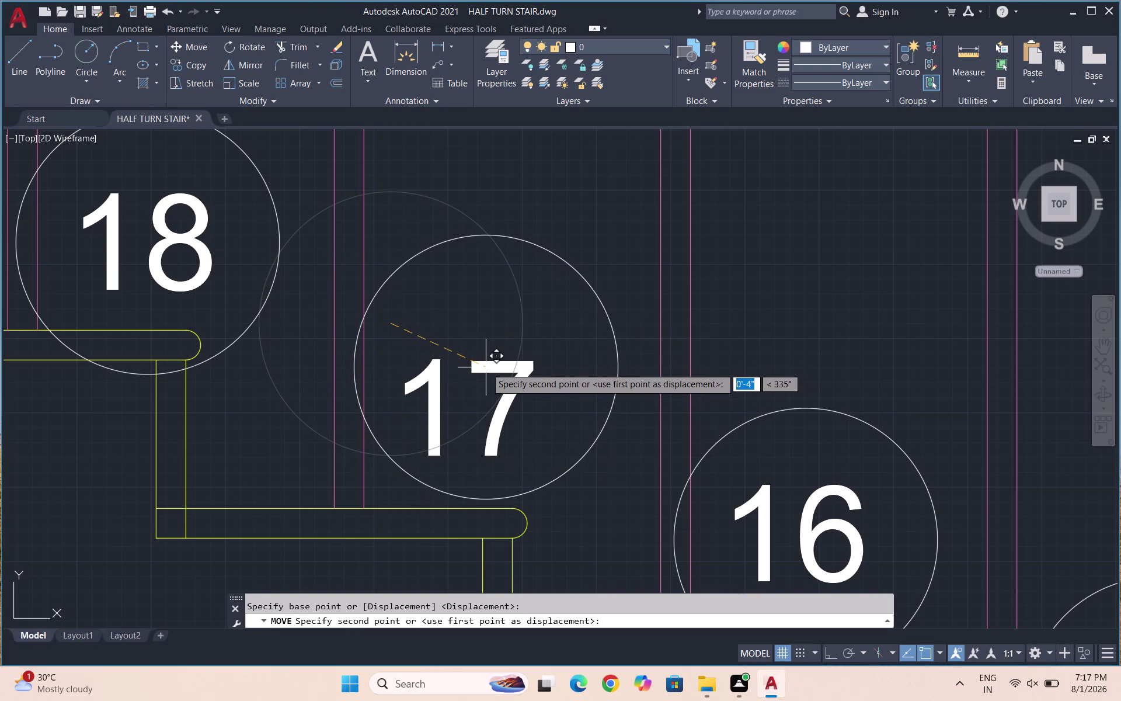
click(490, 366)
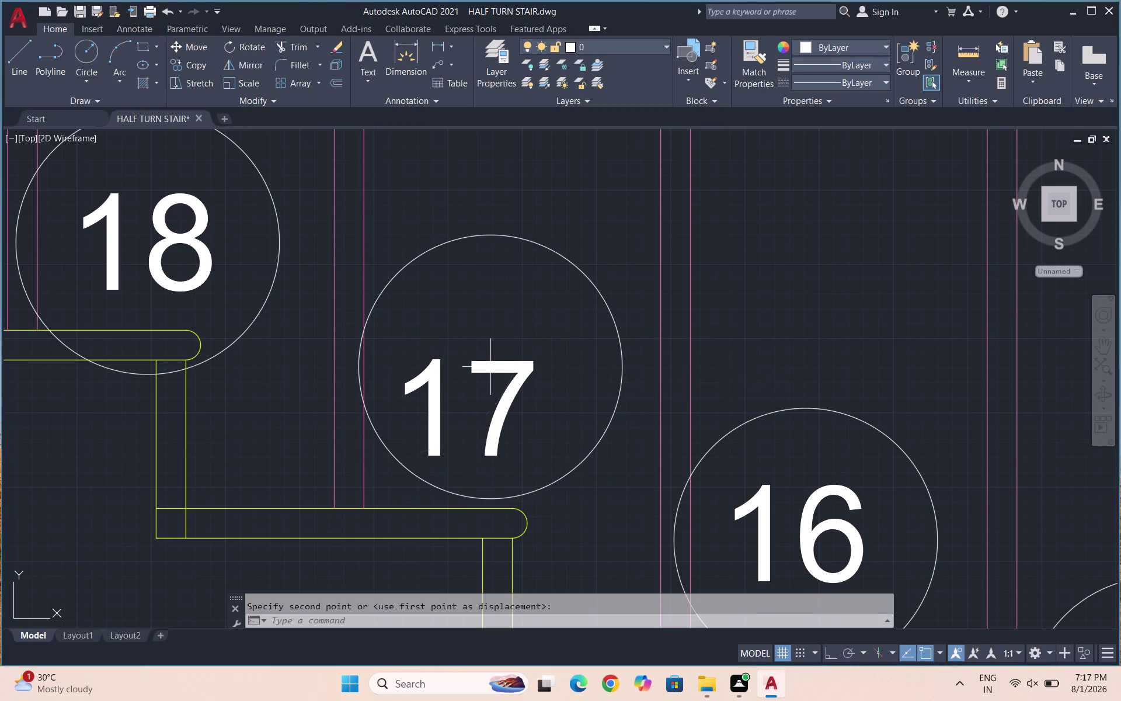
Centre the number 17 inside its circle.
drag(520, 421, 479, 391)
drag(433, 373, 413, 363)
key(space)
click(433, 359)
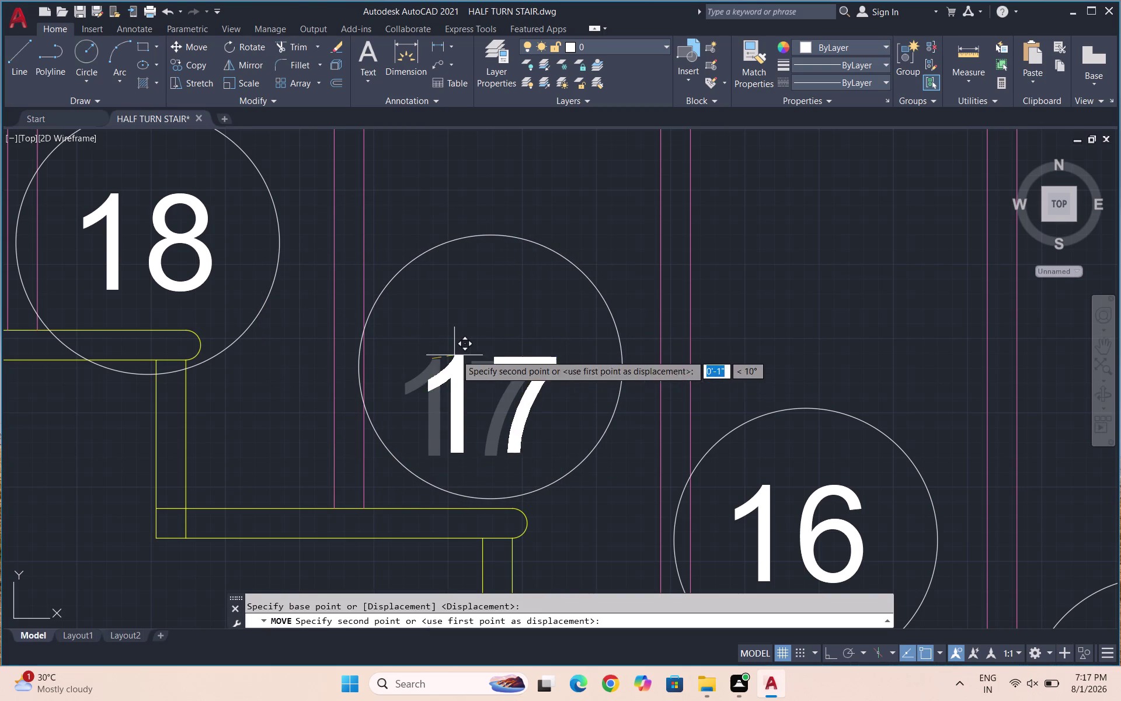
click(459, 319)
scroll(down, 3)
Move circle 18 higher above its tread.
scroll(up, 3)
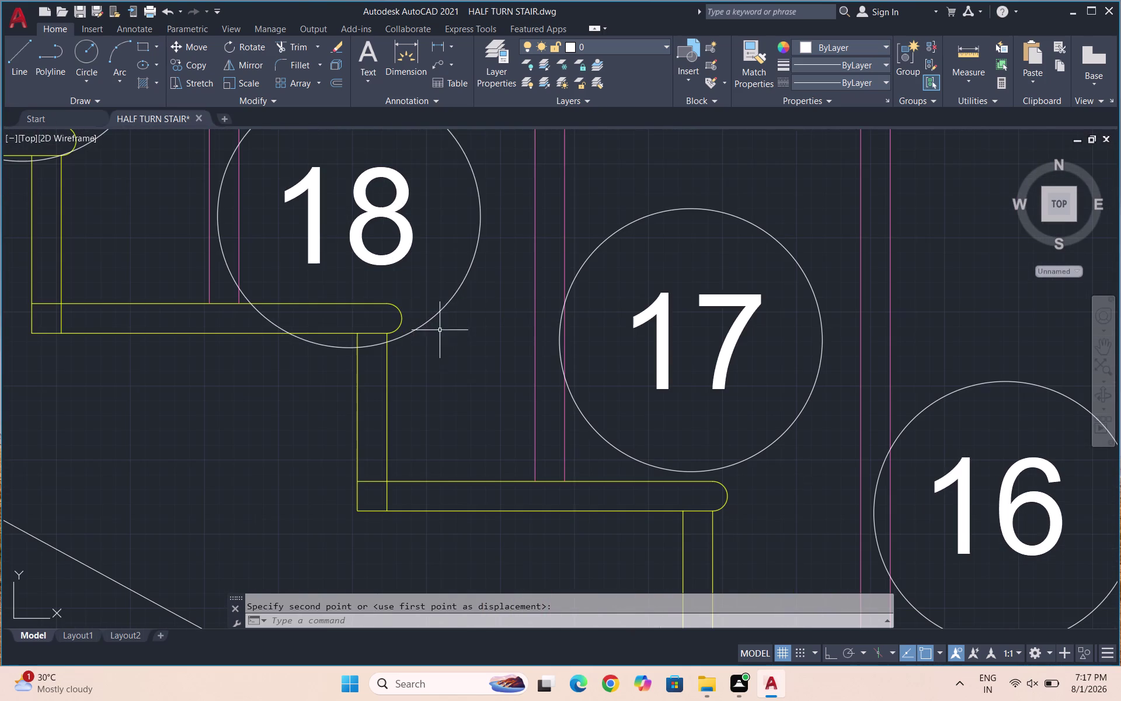
drag(447, 338, 426, 320)
click(409, 291)
key(m)
key(Return)
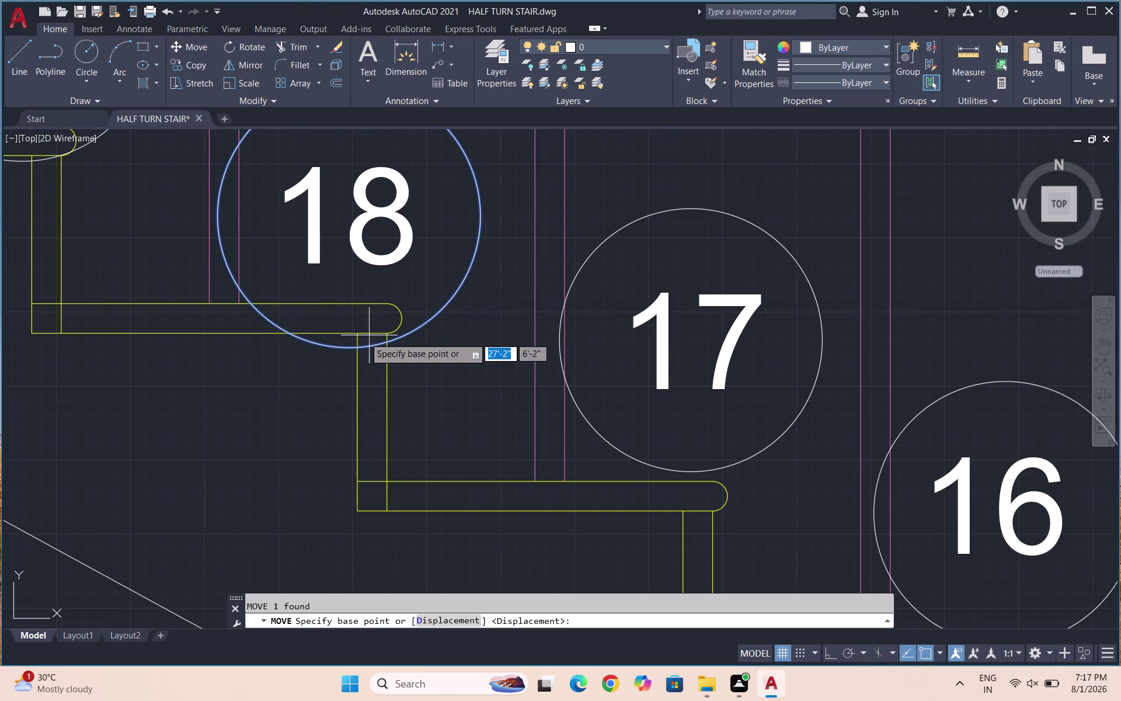
click(347, 350)
click(376, 283)
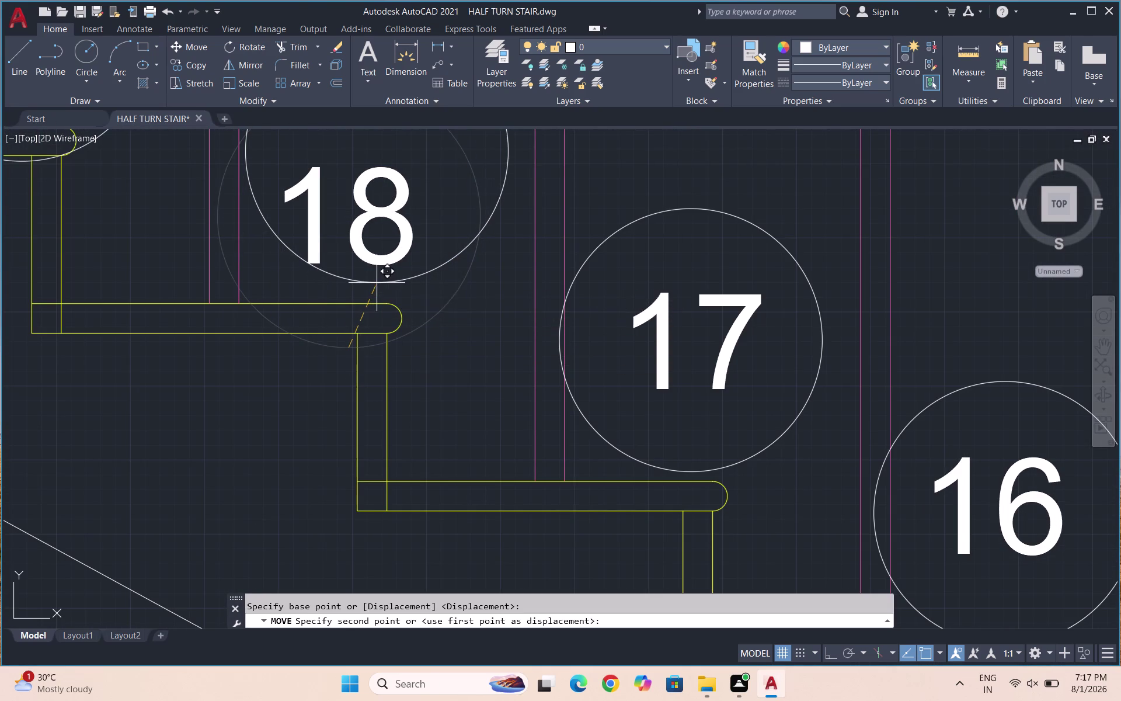
scroll(down, 3)
Try moving the number 18 twice, undoing both attempts.
click(411, 252)
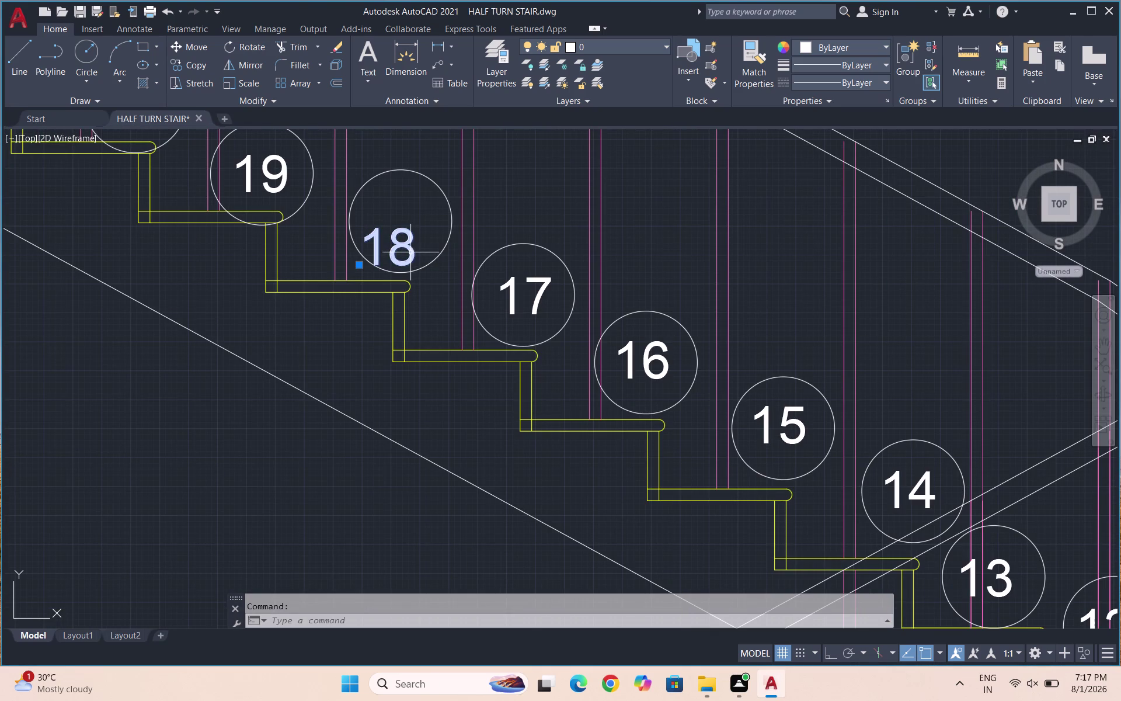
key(space)
click(402, 250)
click(409, 220)
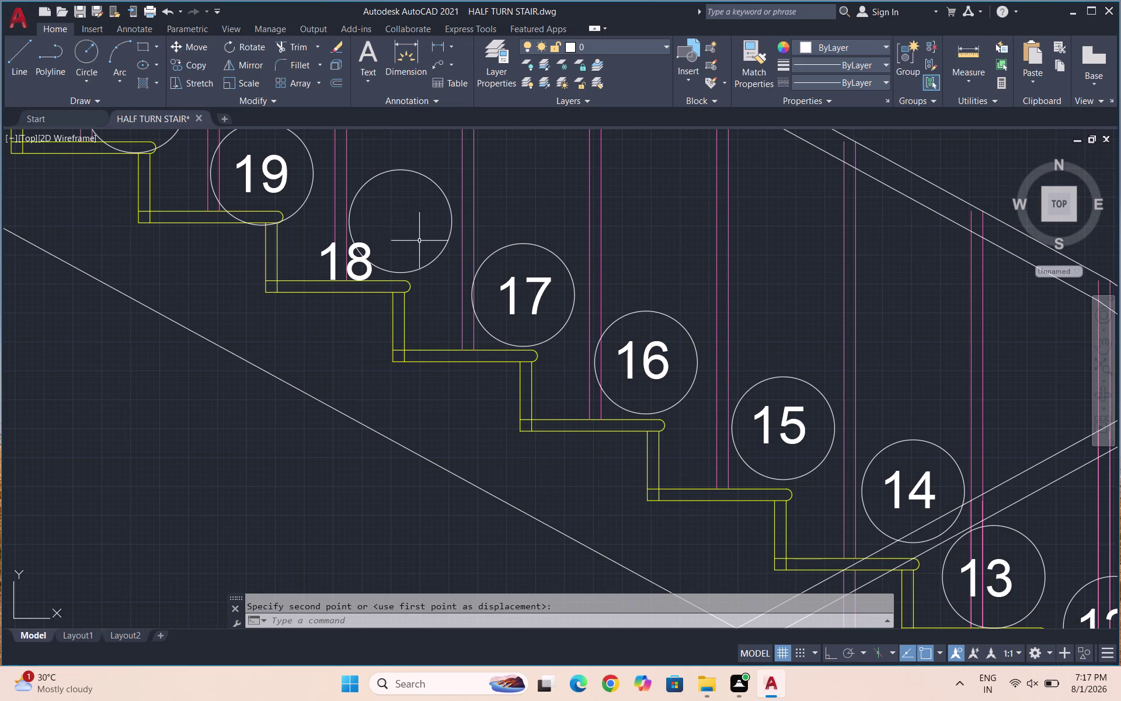
key(ctrl+z)
click(406, 251)
key(m)
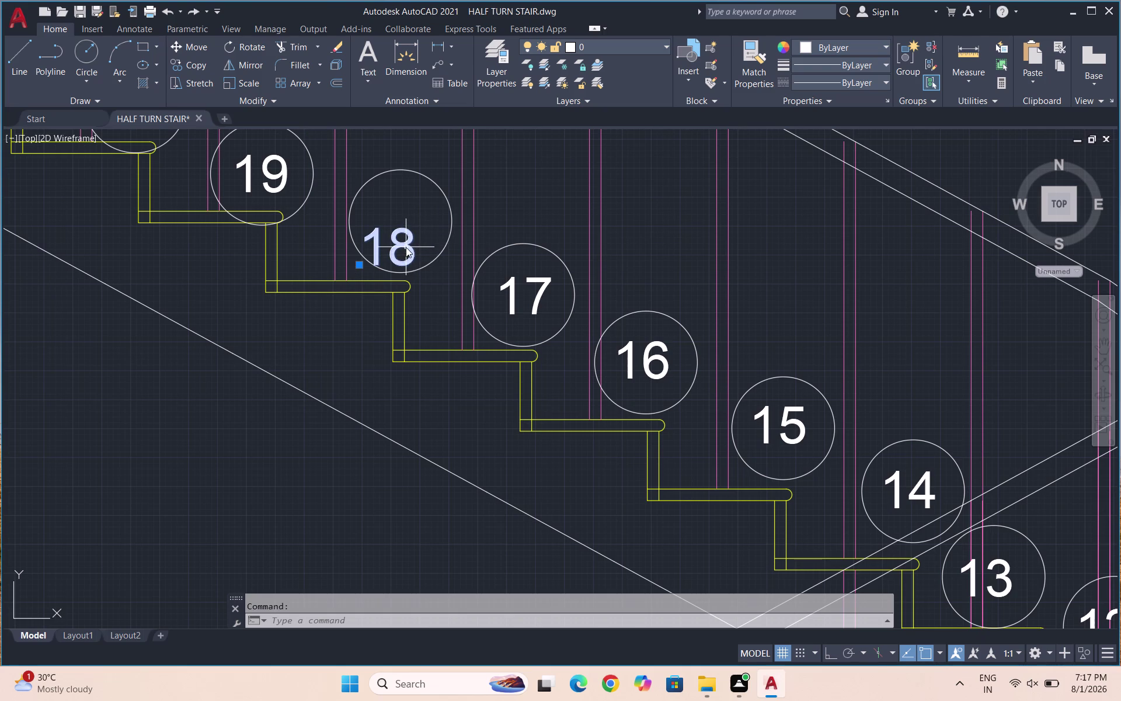
key(Return)
click(403, 248)
click(411, 223)
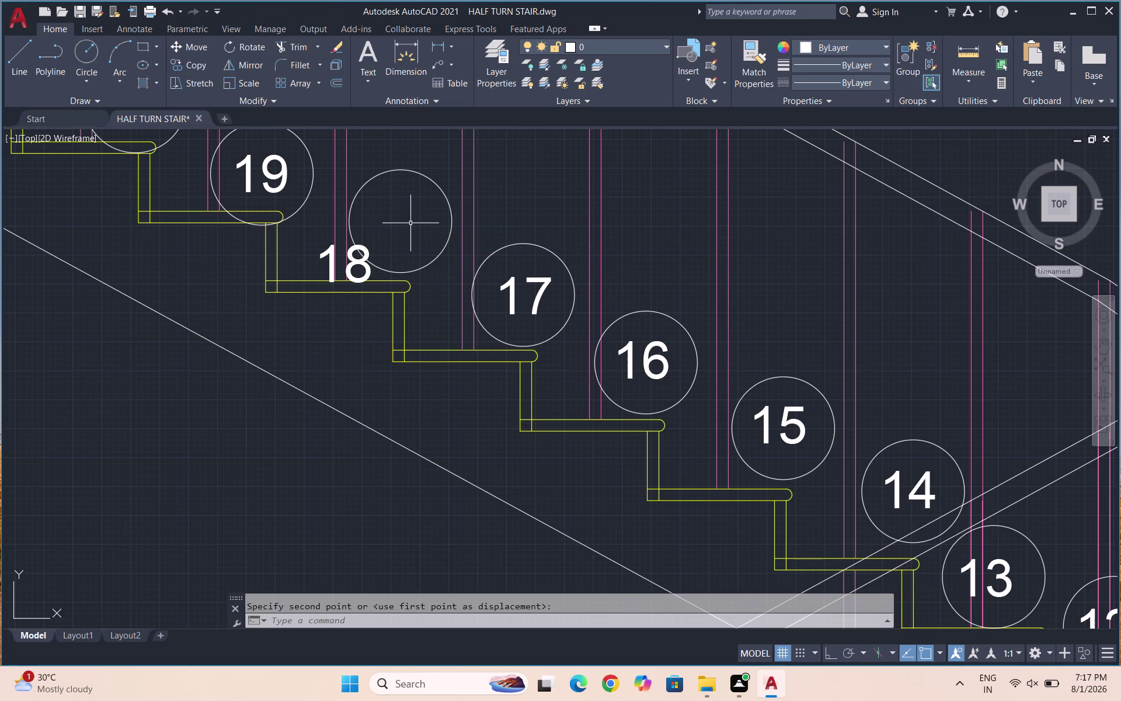
key(ctrl+z)
Centre the number 18 inside its circle.
scroll(up, 3)
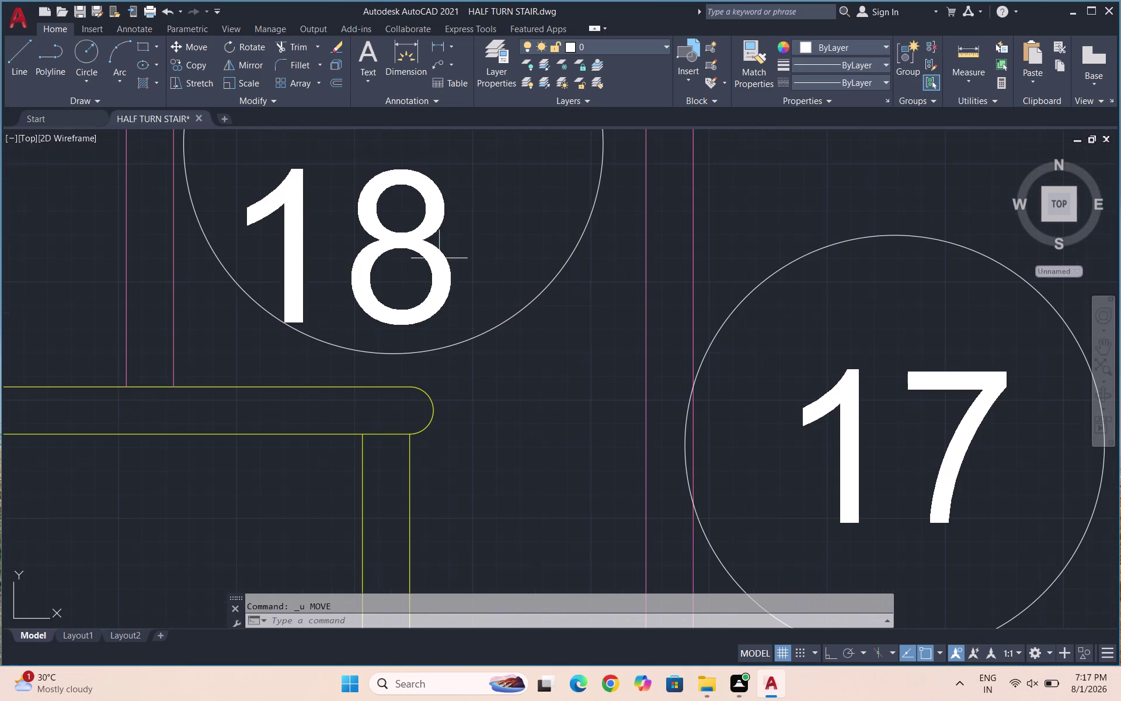
drag(453, 262, 366, 247)
click(320, 236)
key(m)
key(Return)
click(385, 252)
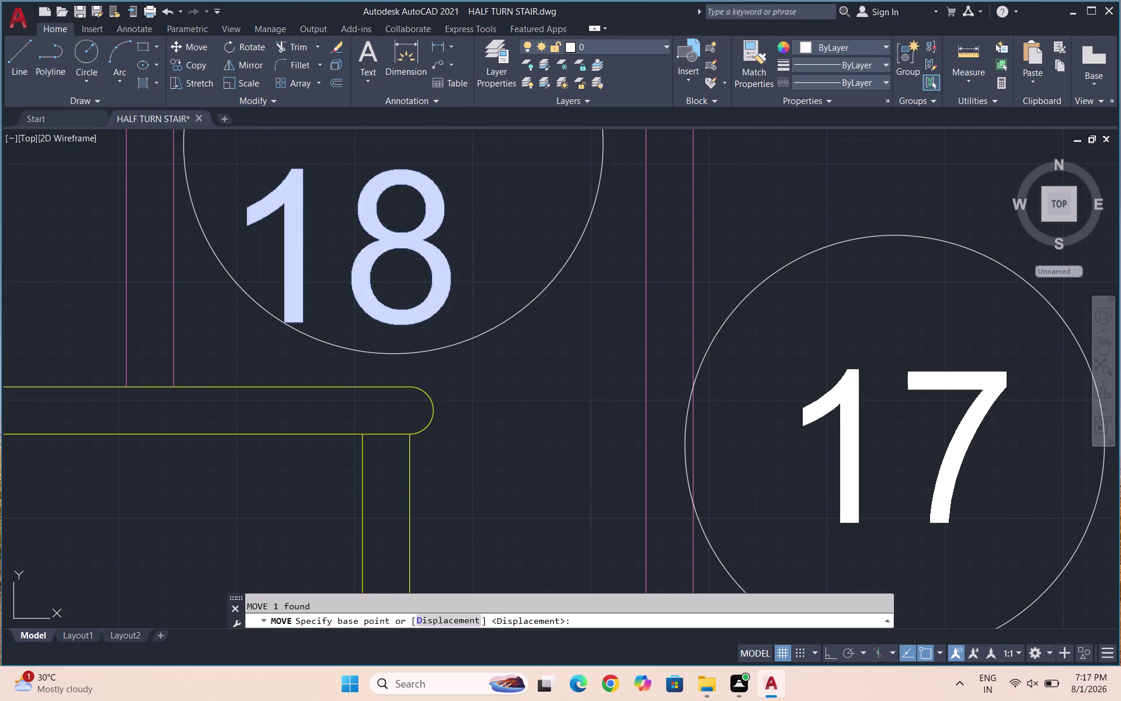
scroll(down, 3)
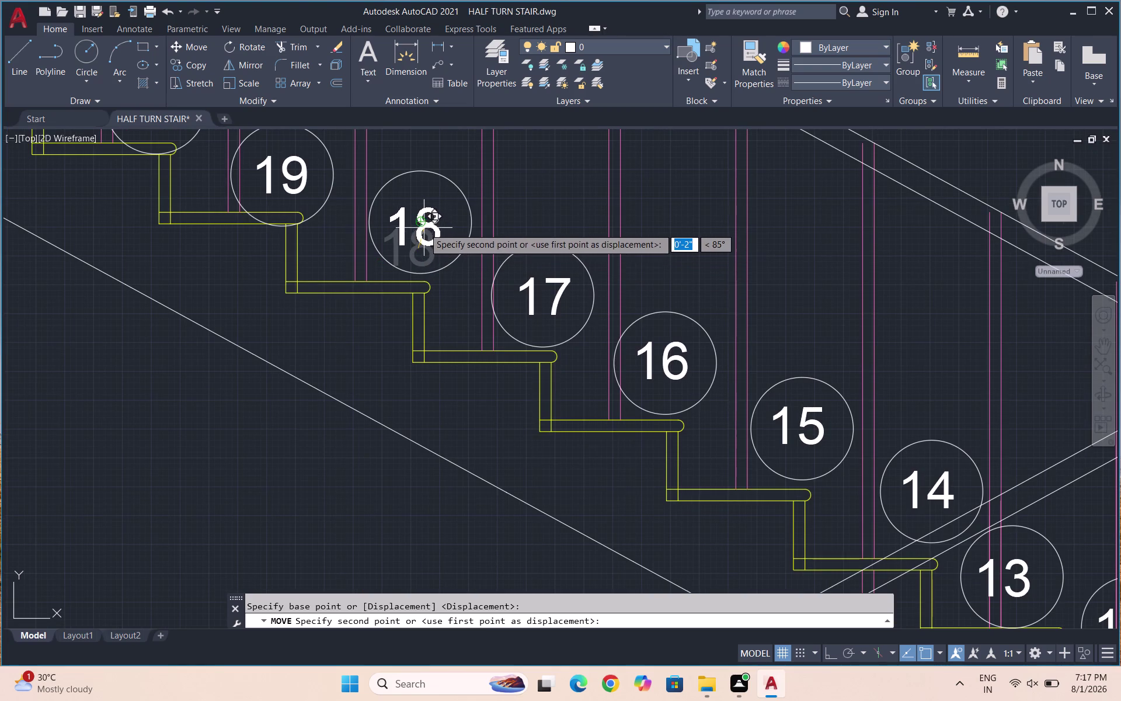
click(426, 228)
scroll(down, 3)
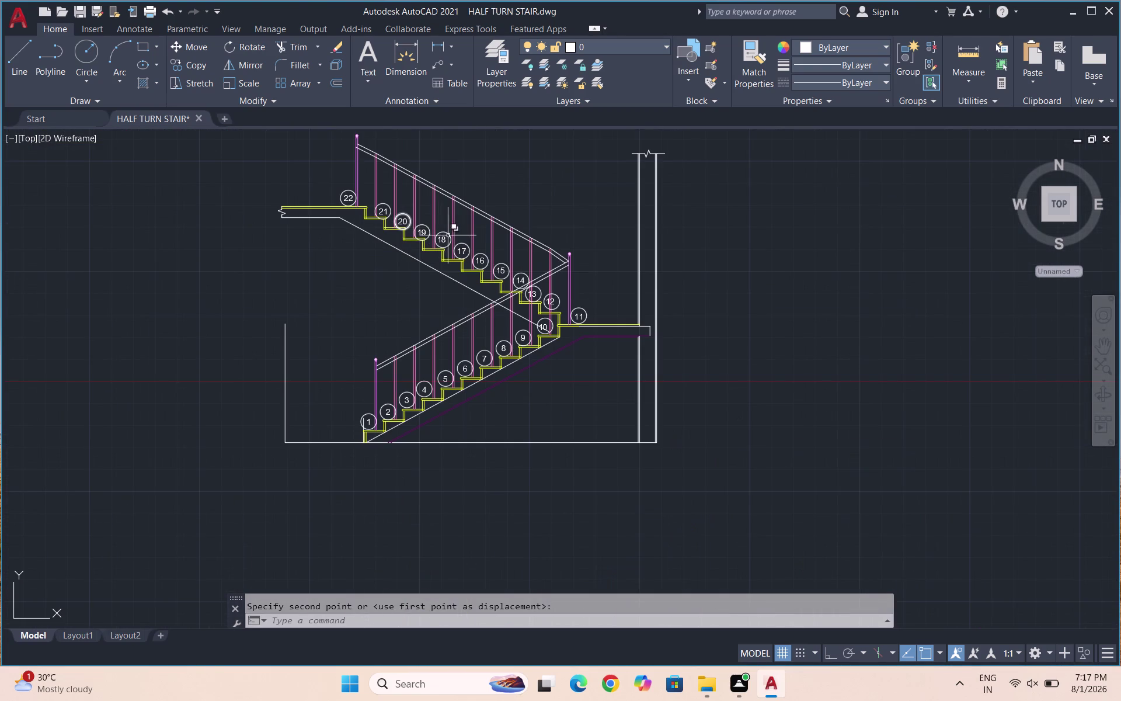
Move circle 19 higher above its tread.
scroll(up, 3)
scroll(up, 3)
drag(449, 243, 419, 211)
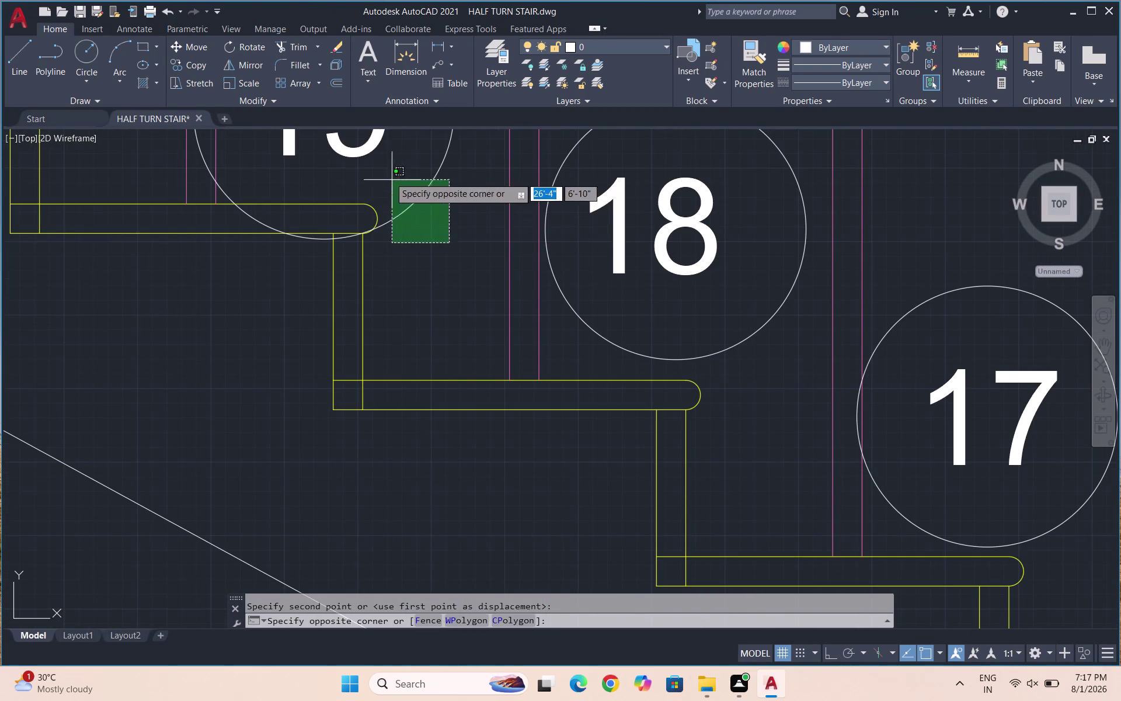
click(389, 176)
key(m)
key(Return)
scroll(down, 3)
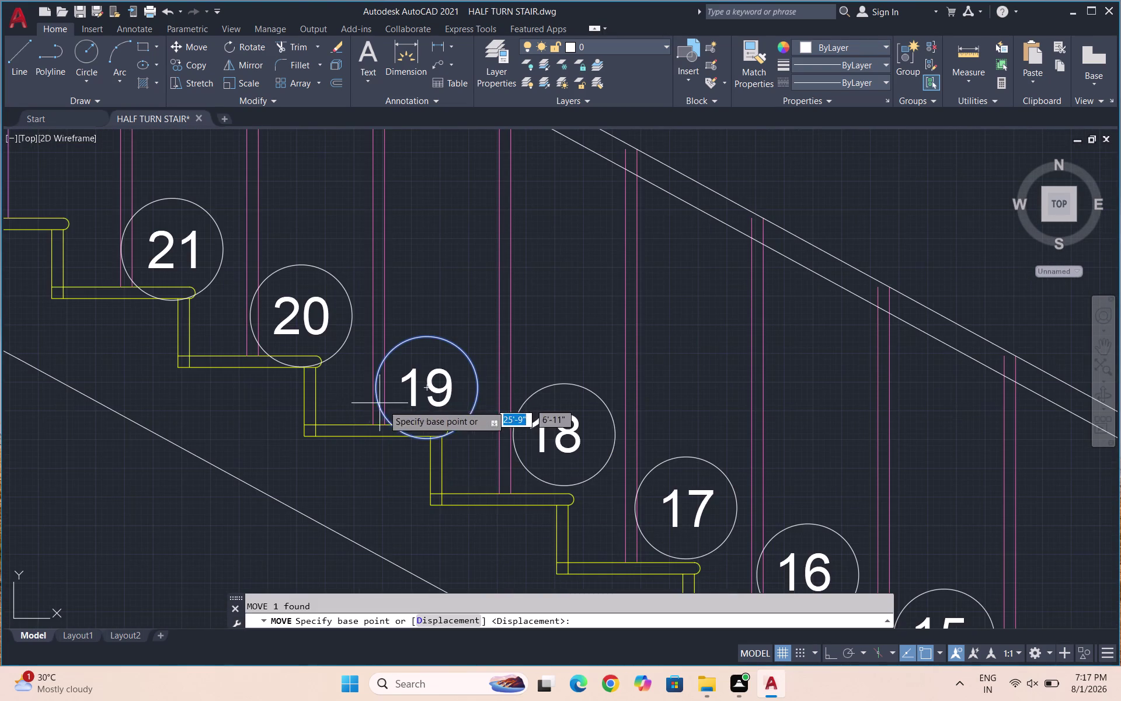
scroll(up, 3)
scroll(up, 3)
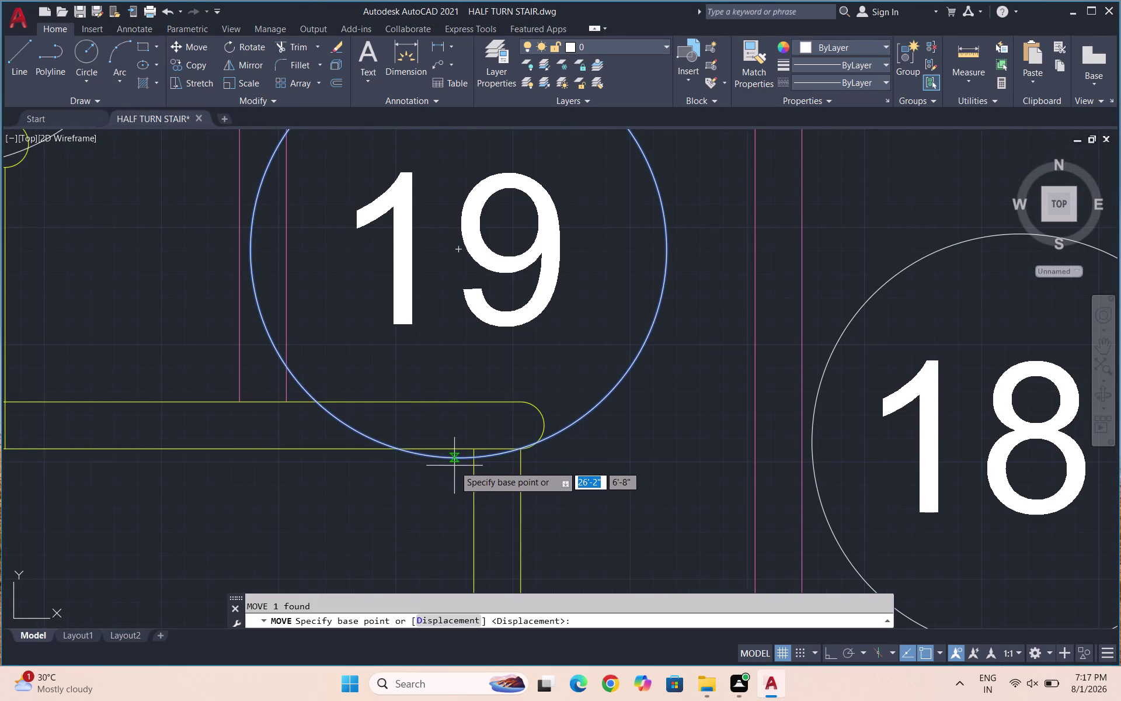
click(455, 461)
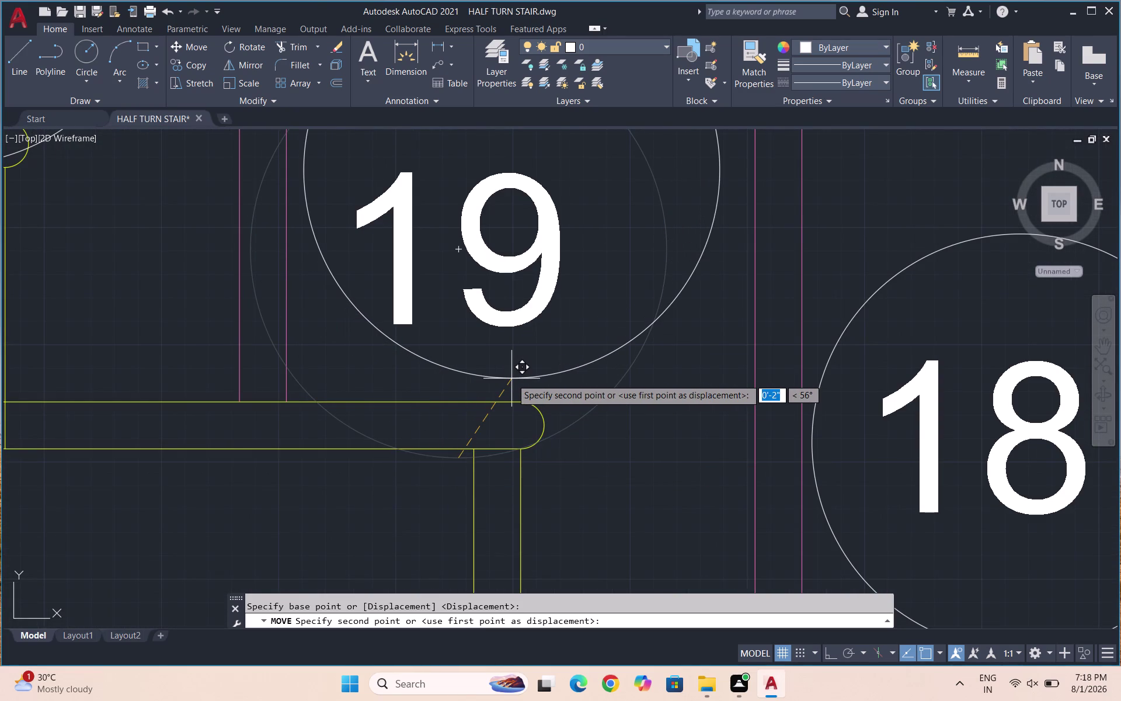
click(512, 378)
Centre the number 19 inside its circle.
drag(530, 344, 504, 326)
click(478, 299)
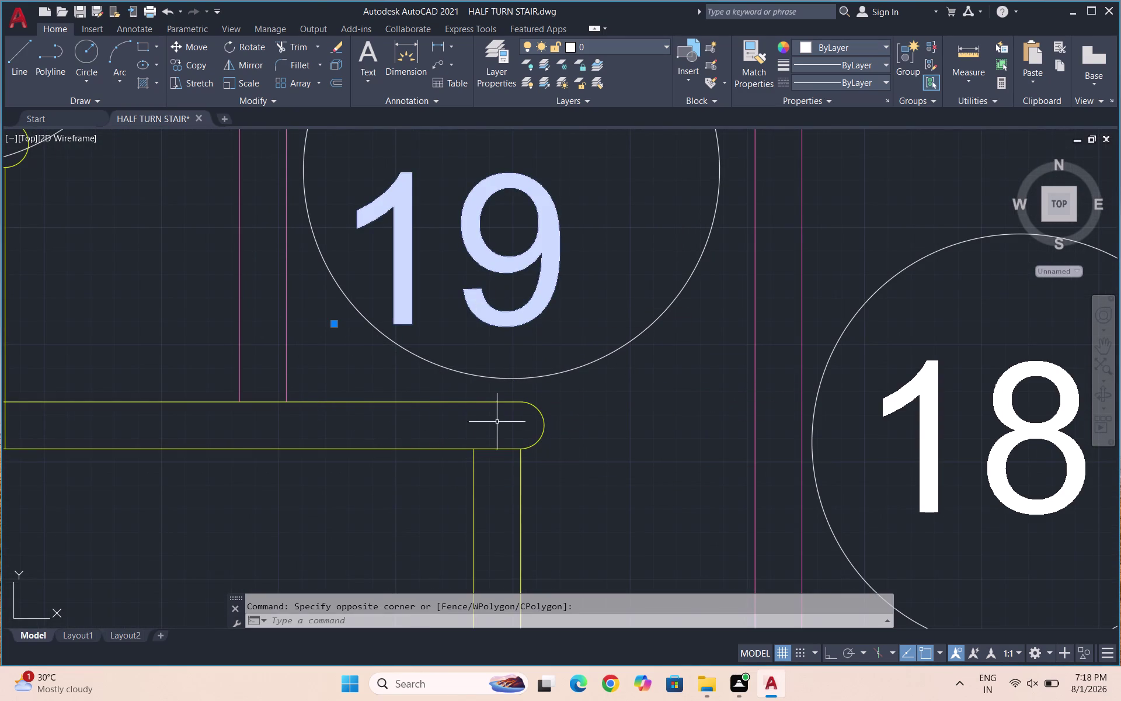
key(m)
key(Return)
scroll(down, 3)
scroll(up, 3)
drag(499, 338, 501, 328)
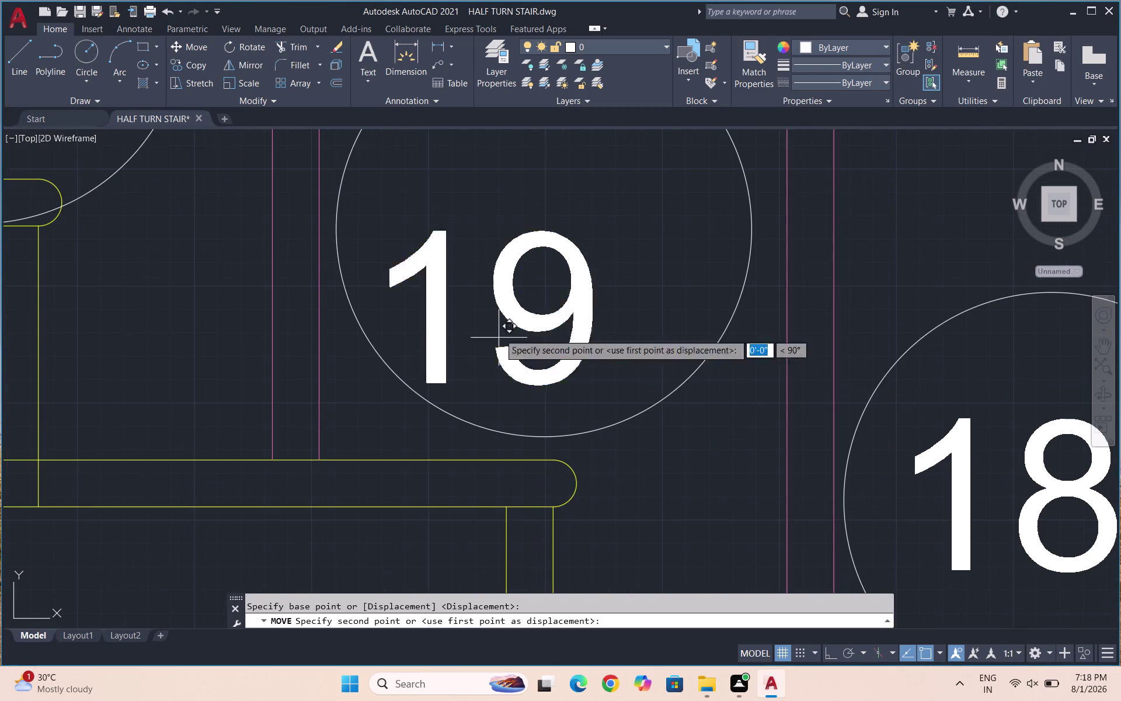
click(541, 245)
scroll(down, 3)
scroll(down, 3)
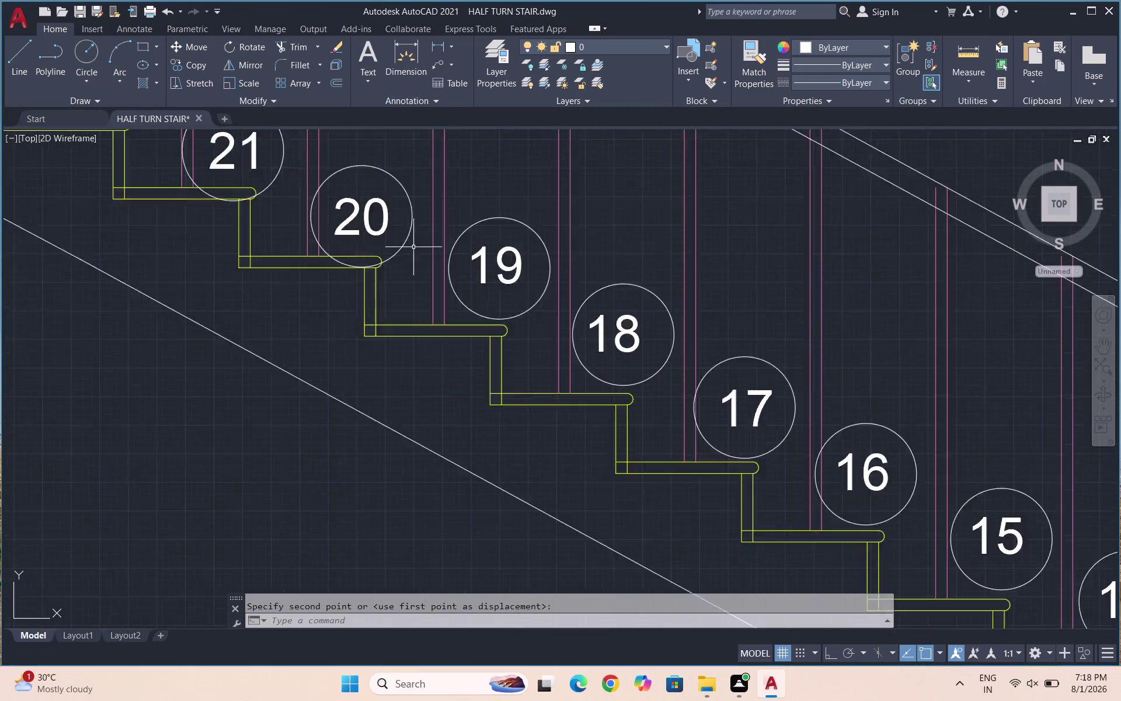
Move bubble 20 from its bottom quadrant onto its tread nosing corner.
scroll(up, 3)
drag(475, 361, 449, 344)
click(399, 296)
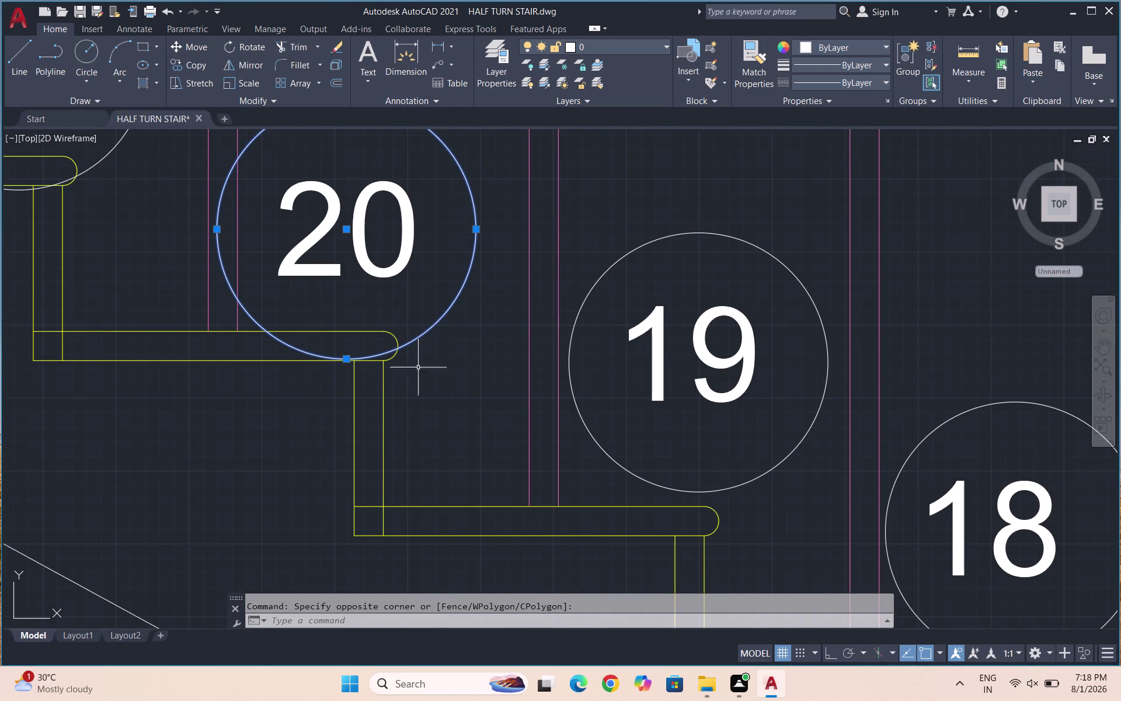
key(m)
key(Return)
scroll(up, 3)
scroll(up, 3)
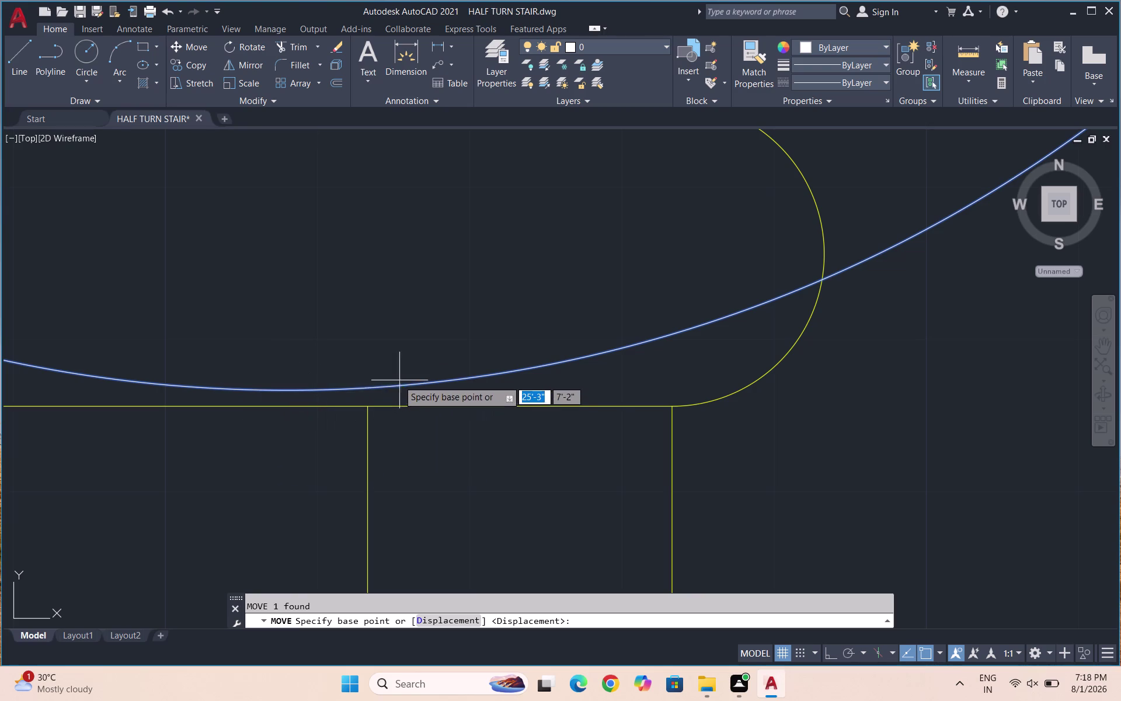
scroll(down, 3)
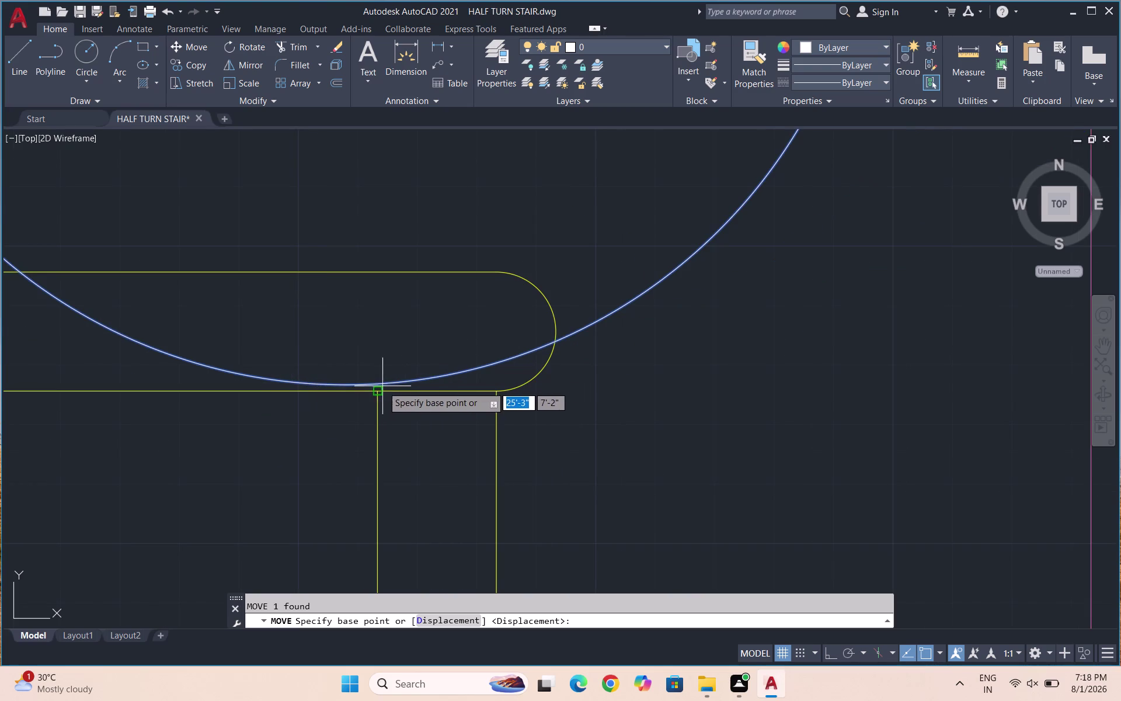
scroll(down, 3)
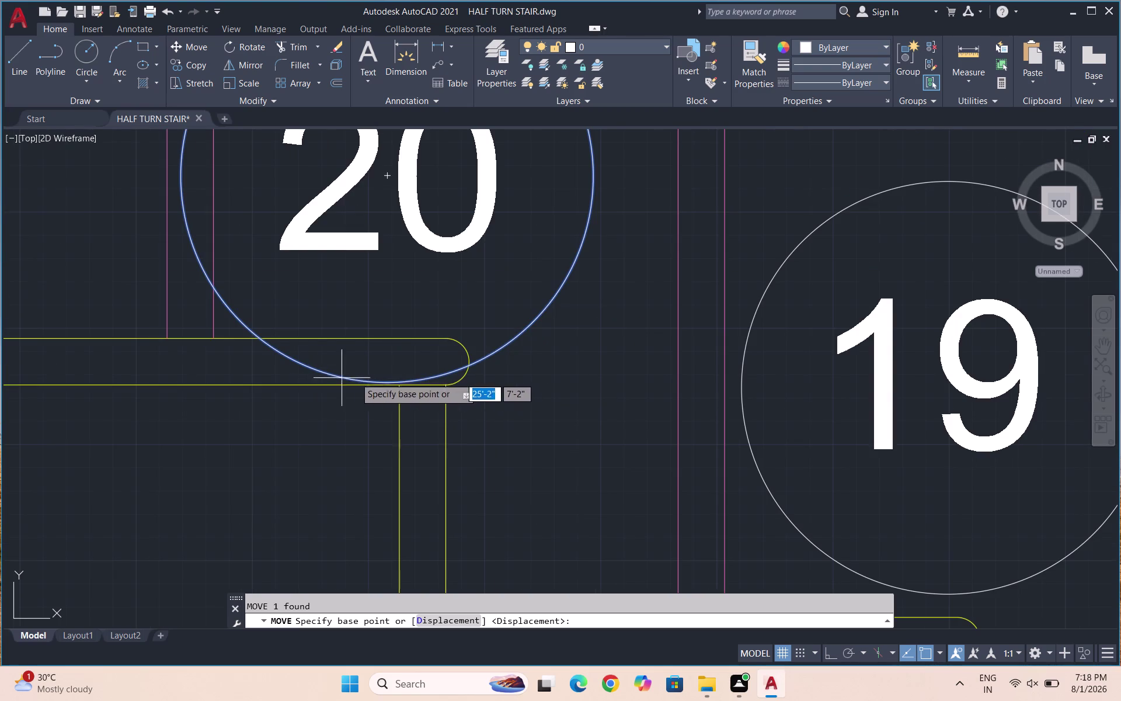
scroll(up, 3)
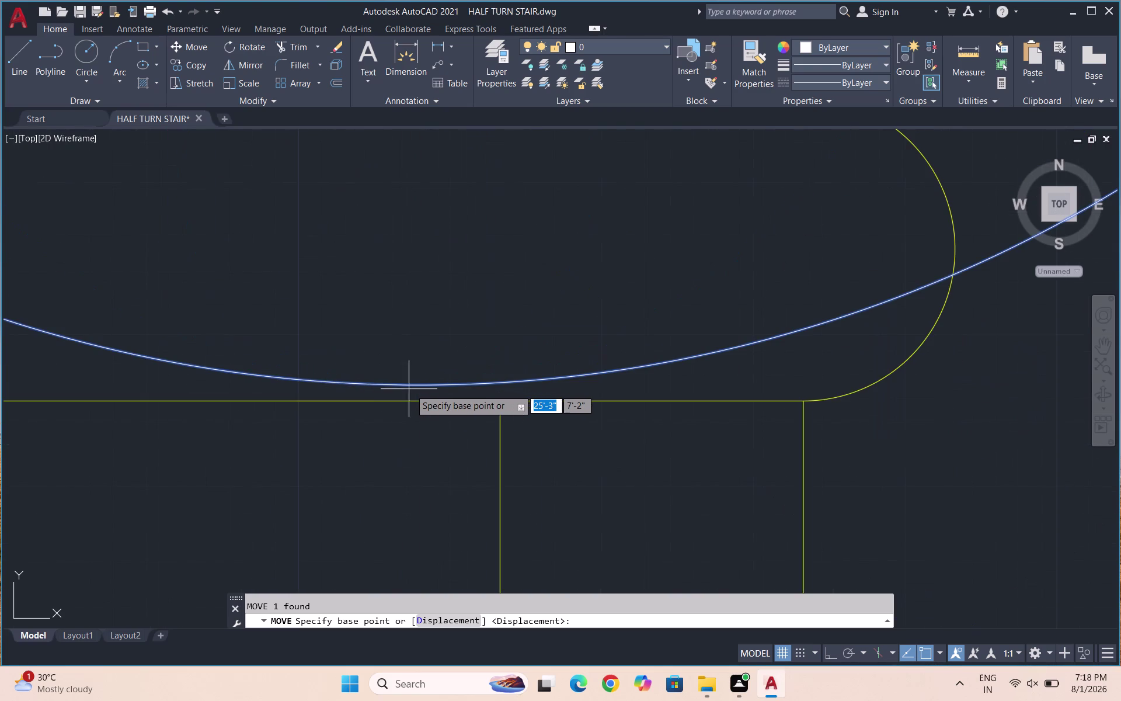
click(417, 385)
scroll(down, 3)
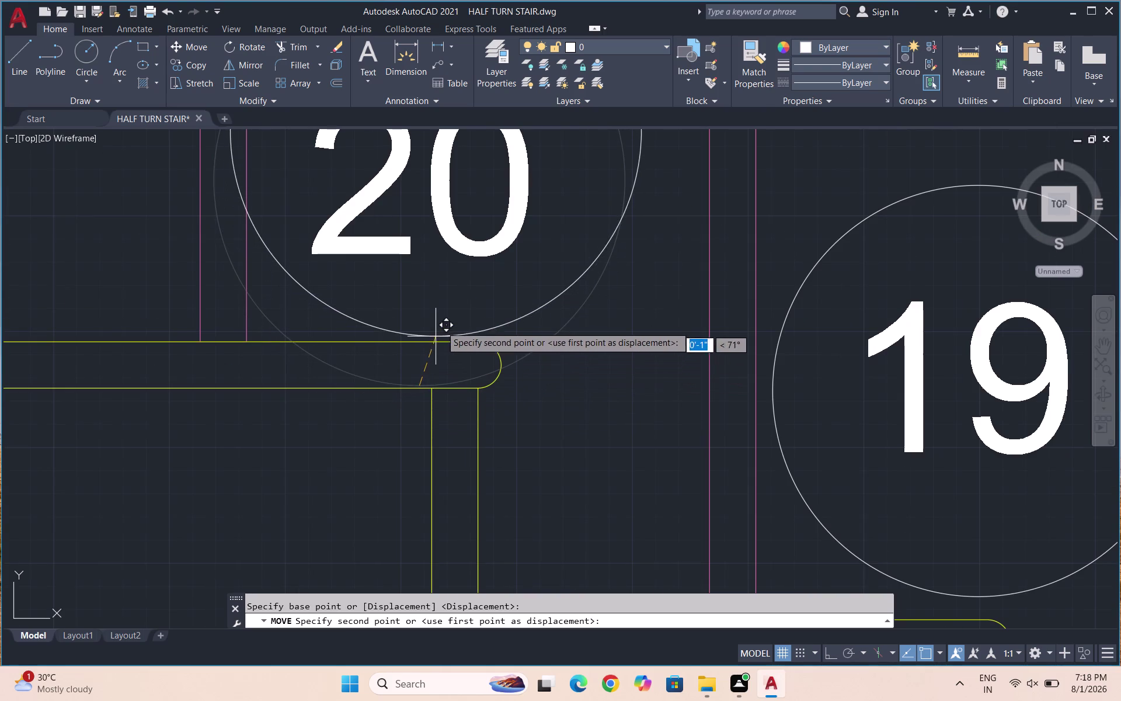
click(446, 313)
scroll(down, 3)
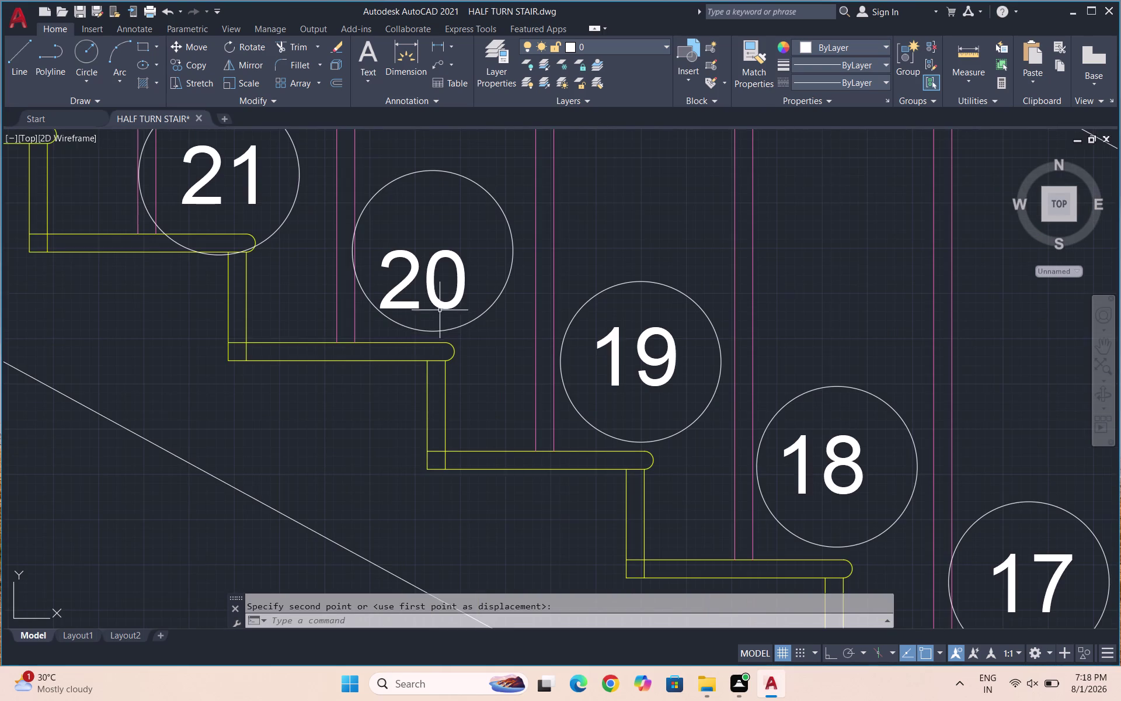
Select number 20 and bubble 21, start a move, then cancel it.
click(435, 302)
click(430, 294)
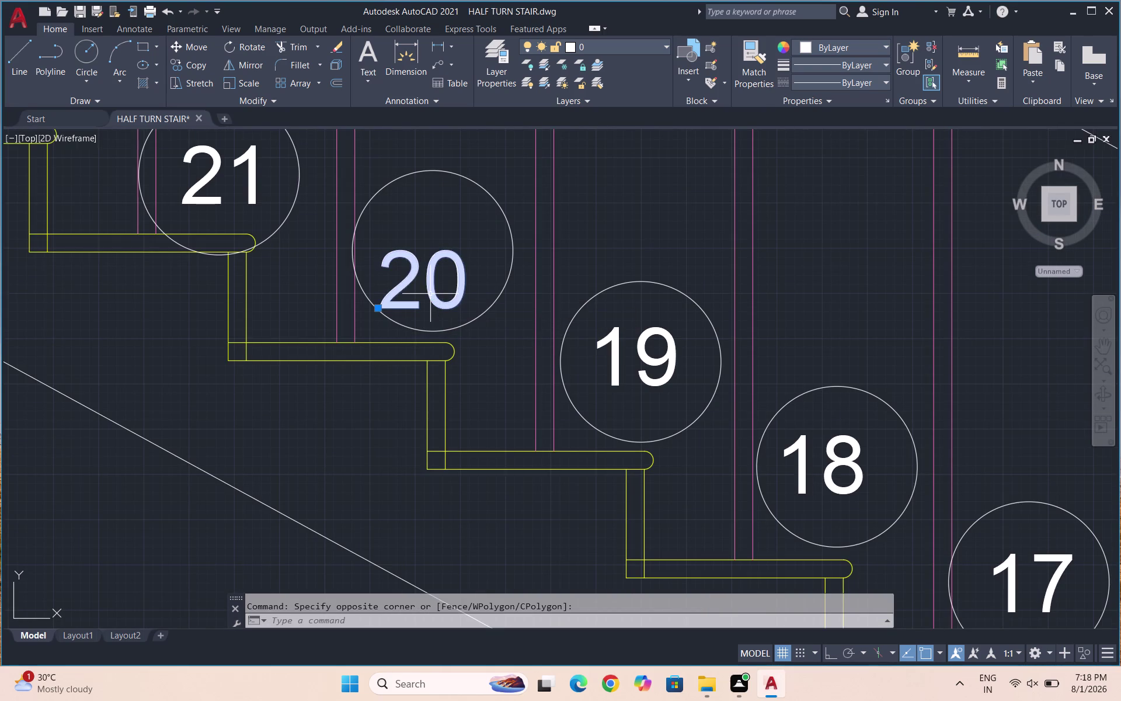
key(space)
drag(433, 295, 441, 264)
click(442, 262)
scroll(down, 3)
scroll(up, 3)
scroll(up, 3)
drag(412, 368, 368, 329)
click(354, 314)
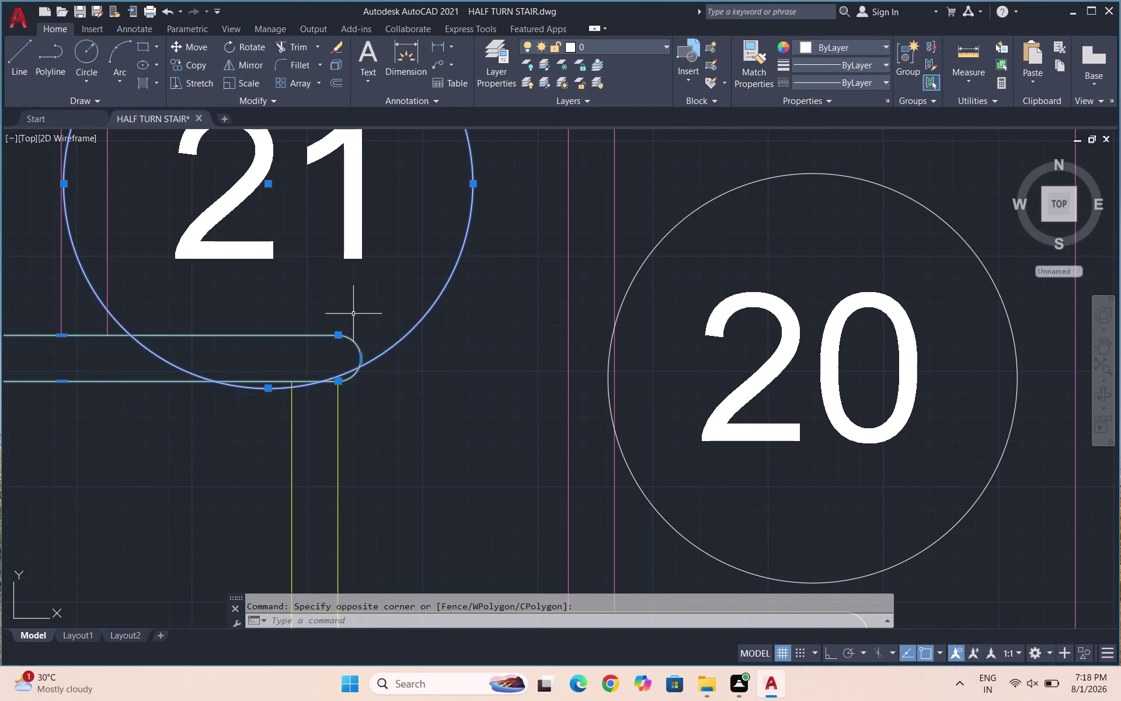
key(space)
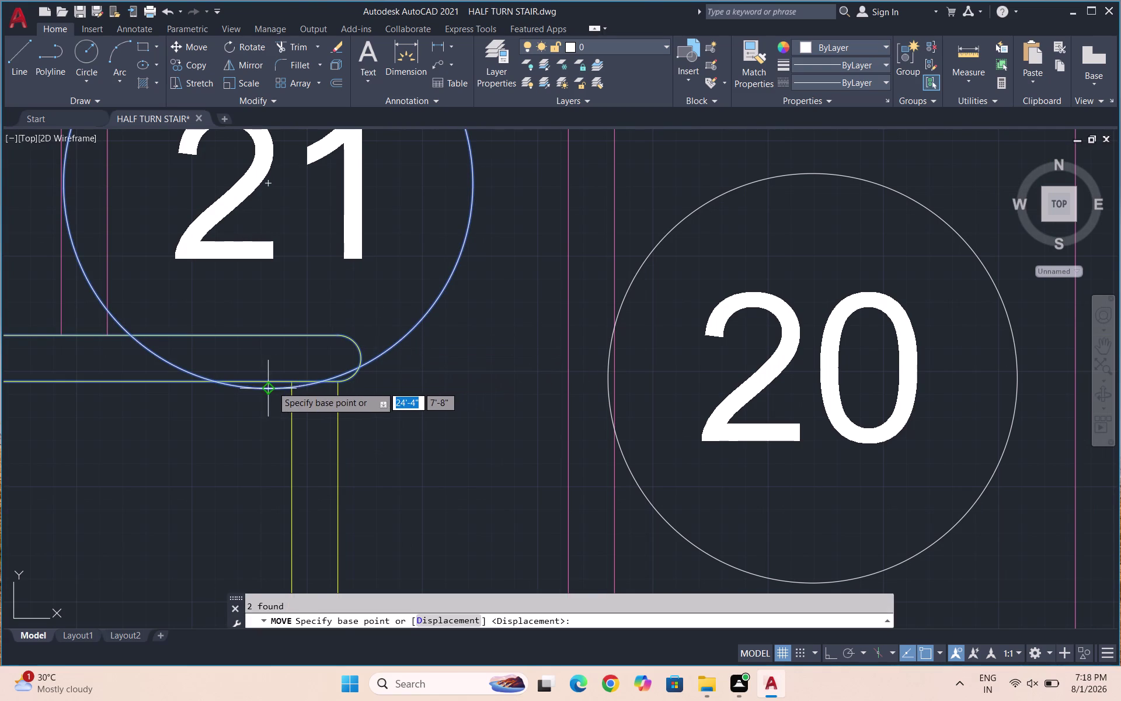
click(272, 386)
key(Escape)
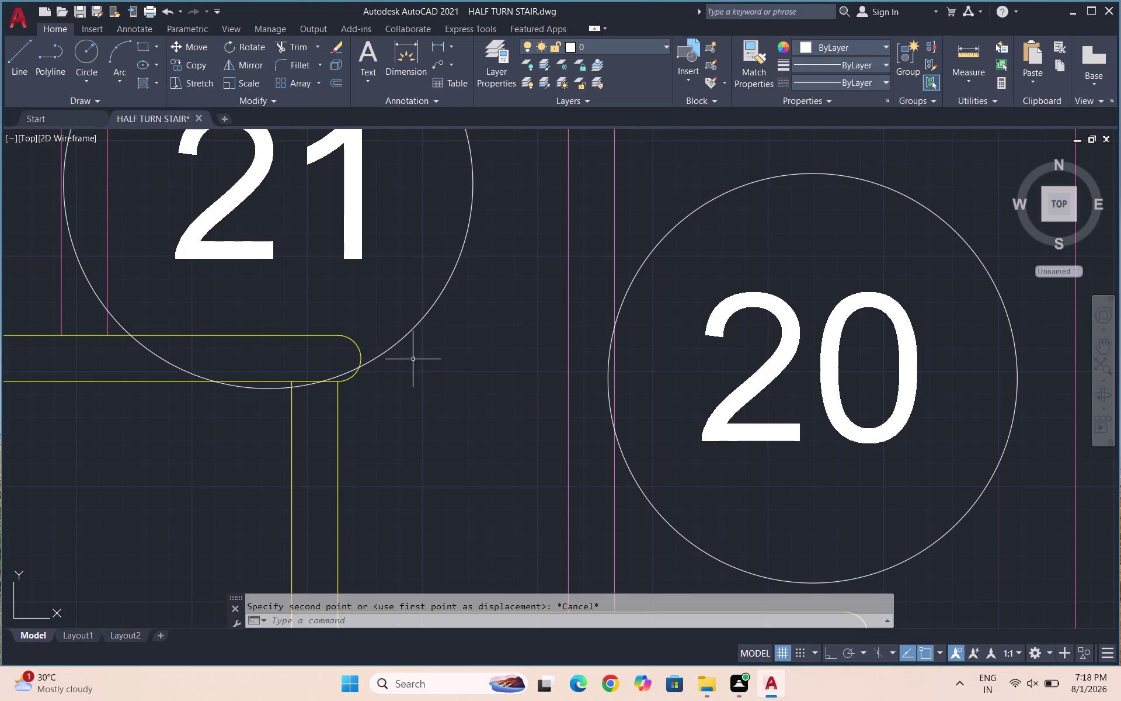
Move bubble 21 from its bottom quadrant onto its step corner.
drag(444, 377, 438, 366)
click(384, 292)
key(m)
key(Return)
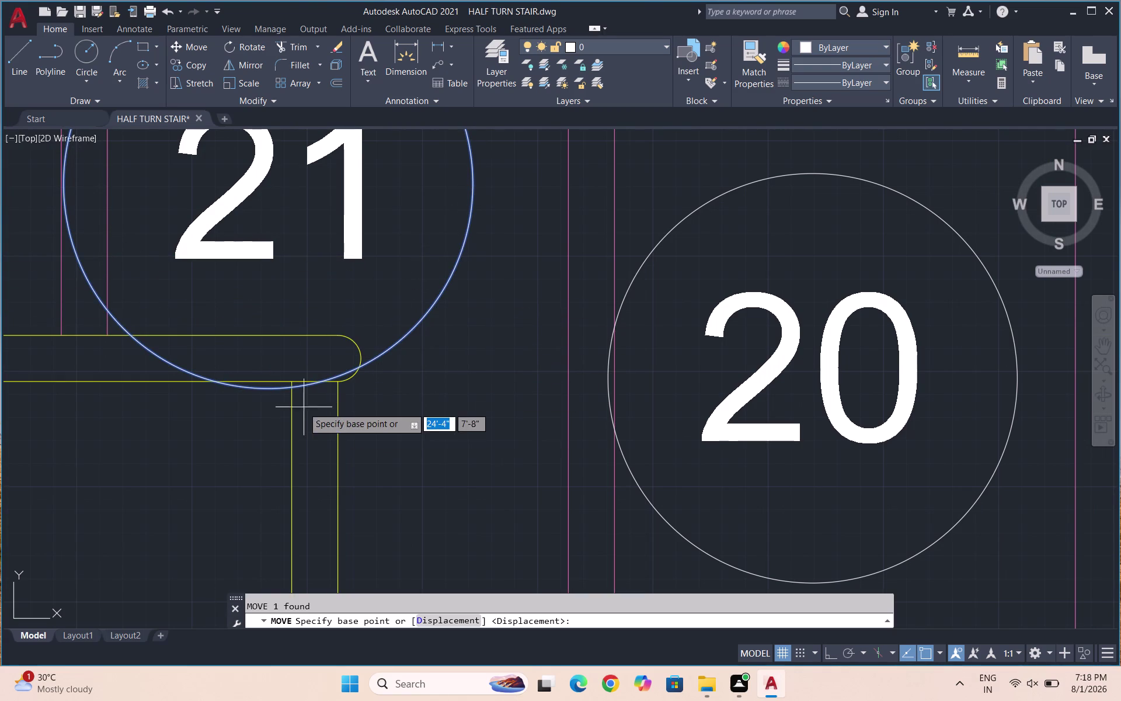
scroll(up, 3)
click(255, 386)
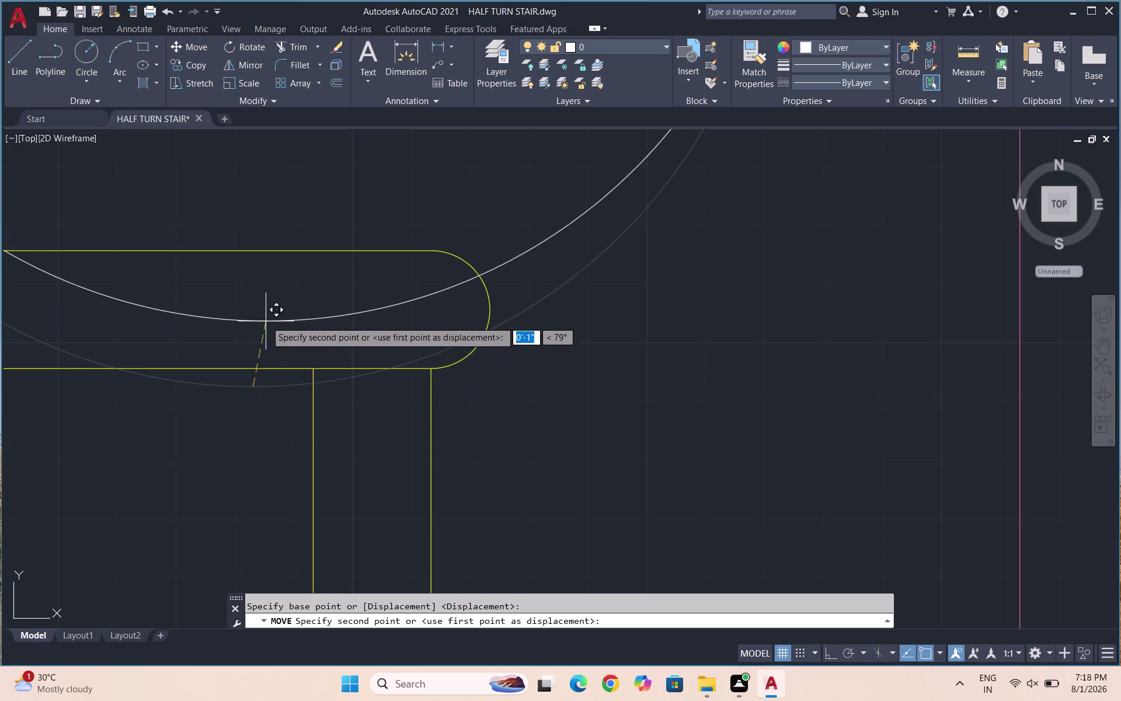
scroll(down, 3)
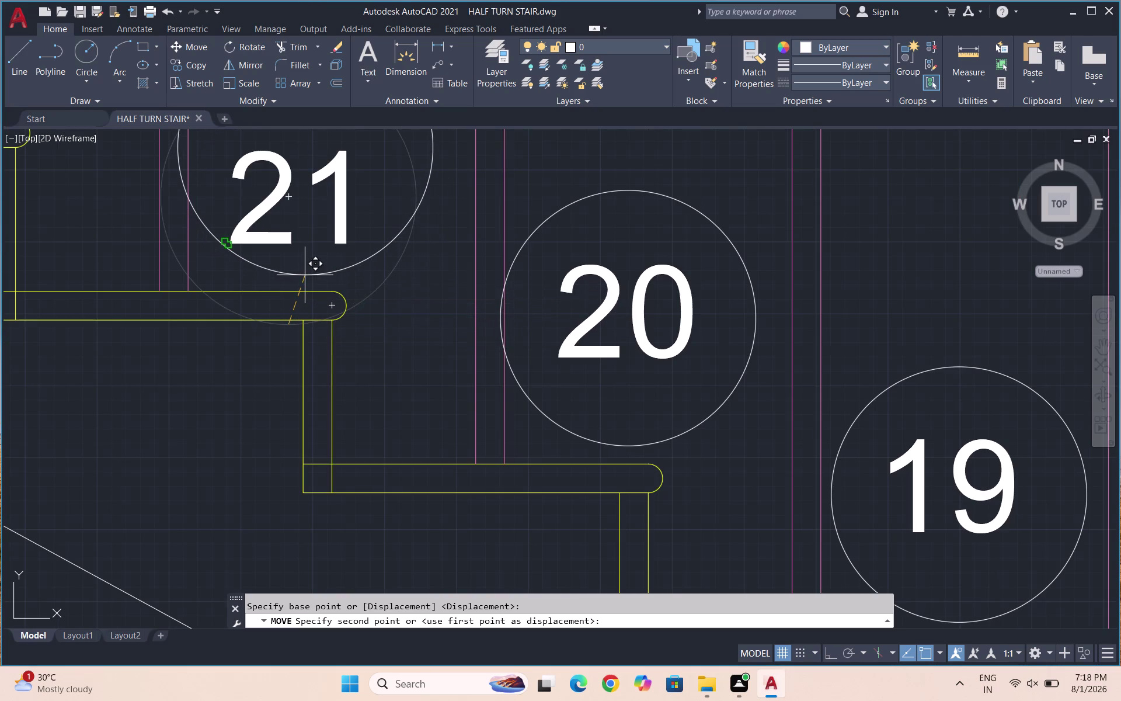
click(305, 275)
scroll(down, 3)
scroll(up, 3)
drag(350, 238, 345, 242)
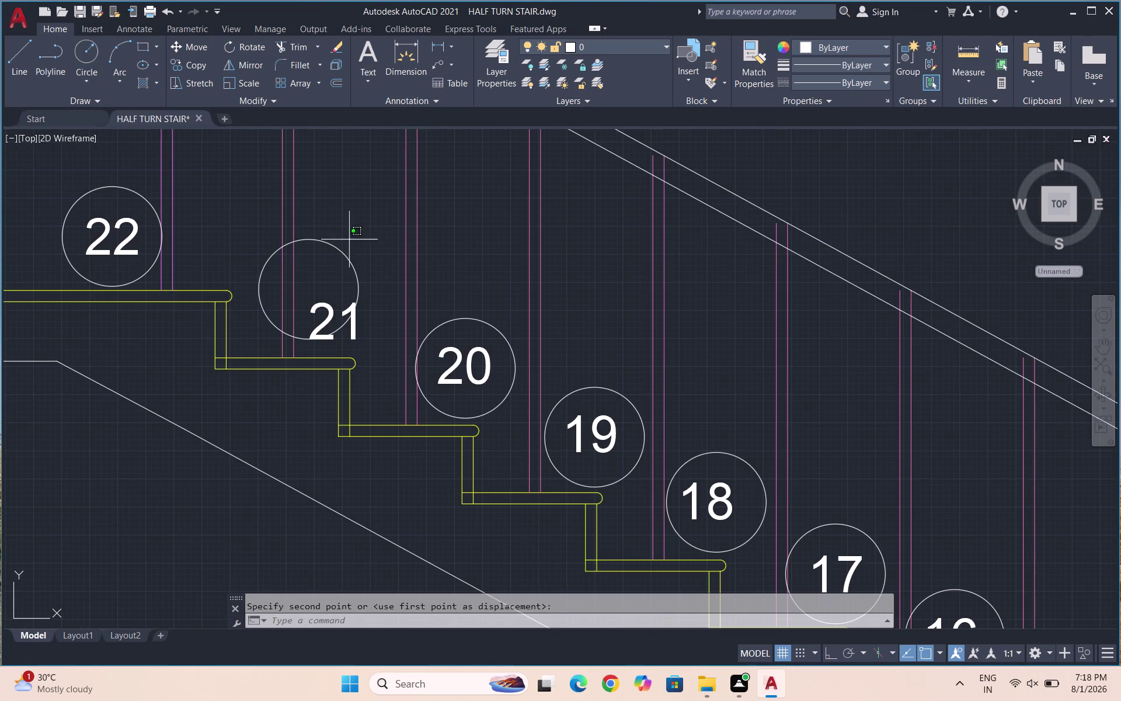
Reposition bubble 21 around its number.
drag(346, 242, 336, 253)
click(329, 260)
key(space)
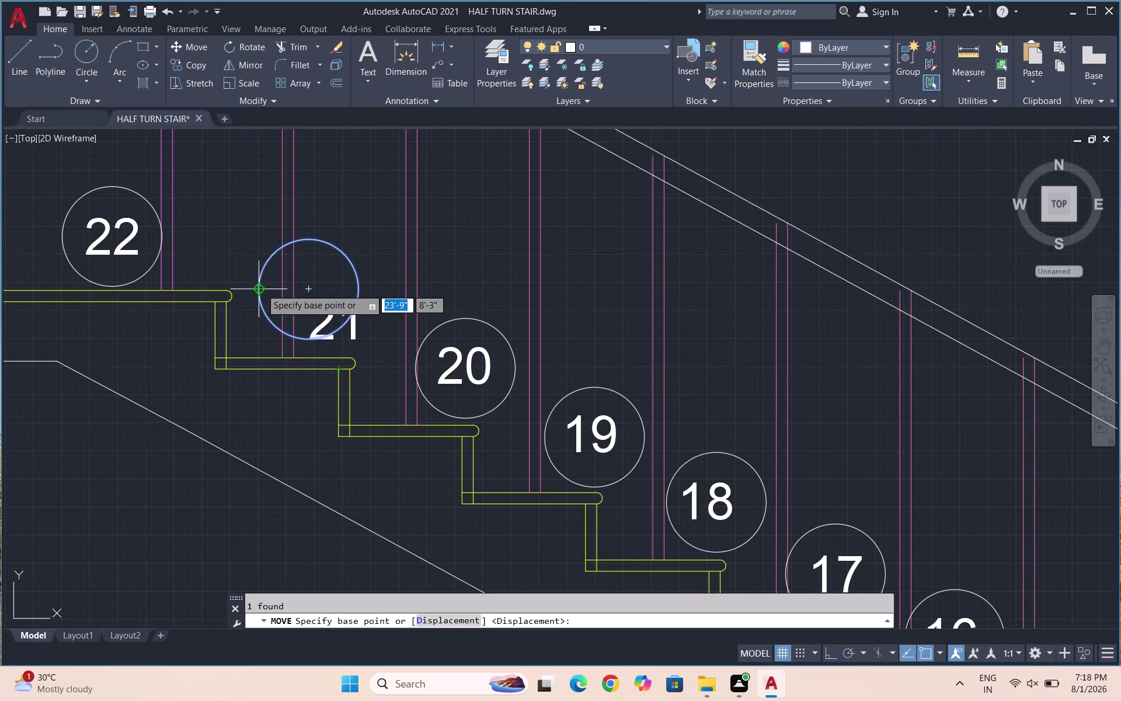
click(261, 289)
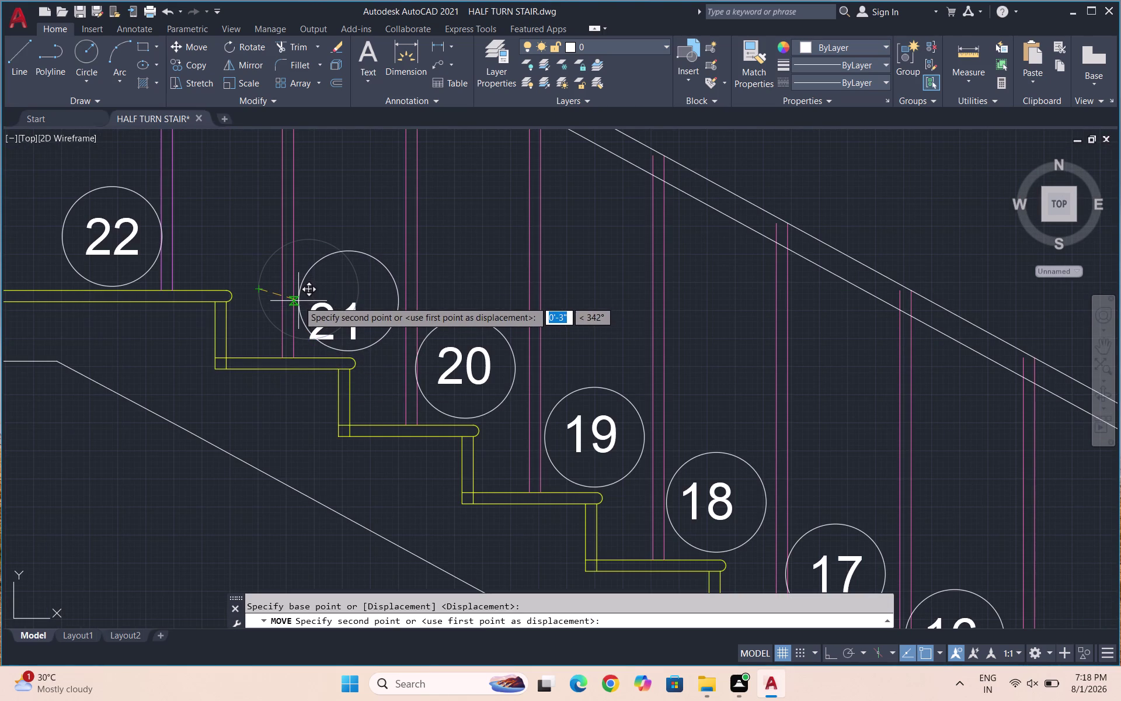
click(299, 301)
scroll(up, 3)
Move the number 21 to the centre of its bubble, undoing a misplaced attempt.
click(353, 322)
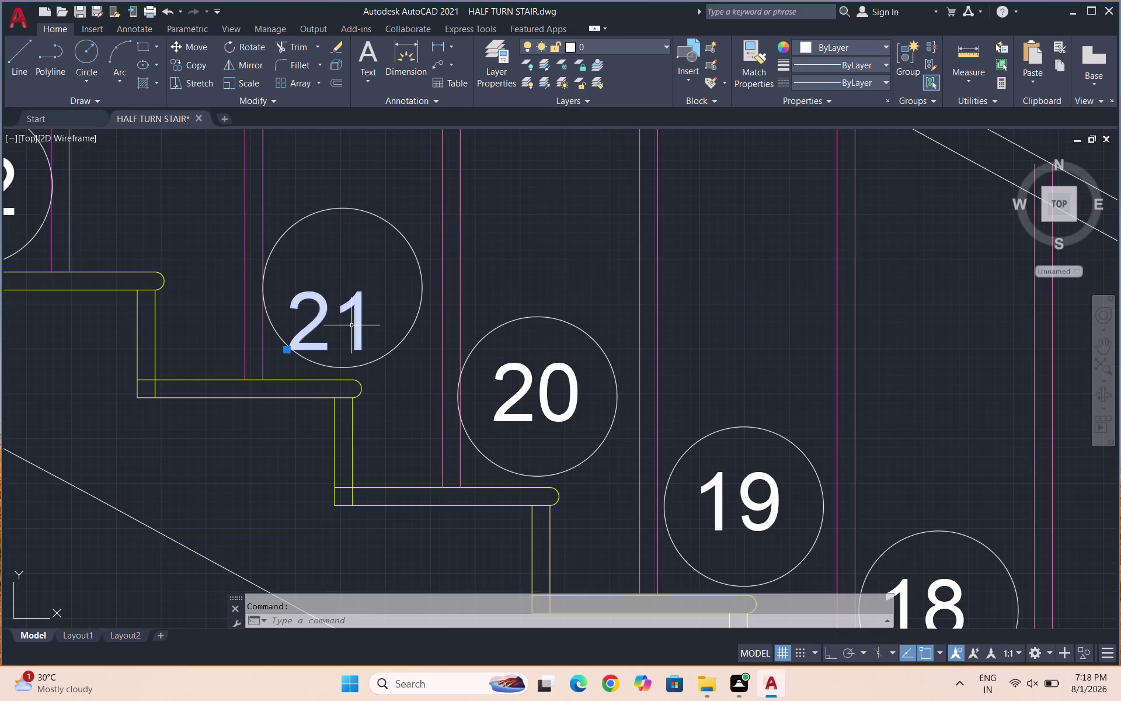
key(space)
click(344, 318)
click(352, 277)
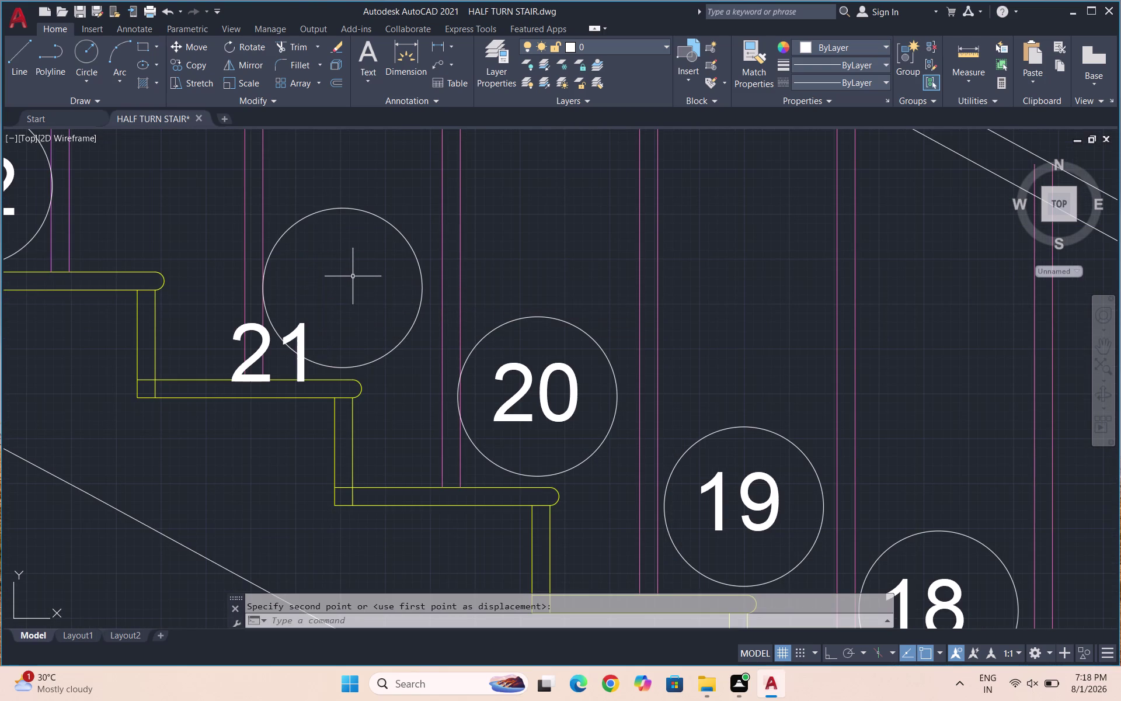
key(ctrl+z)
scroll(up, 3)
drag(377, 350, 343, 337)
click(261, 334)
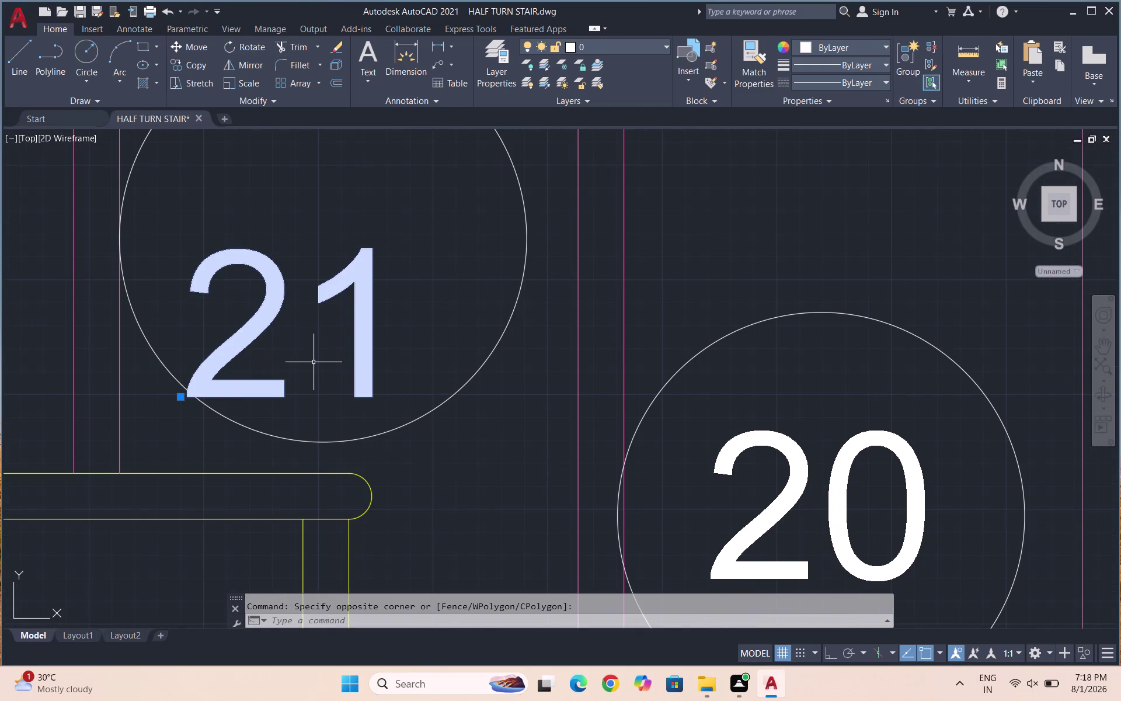
key(m)
key(Return)
click(297, 326)
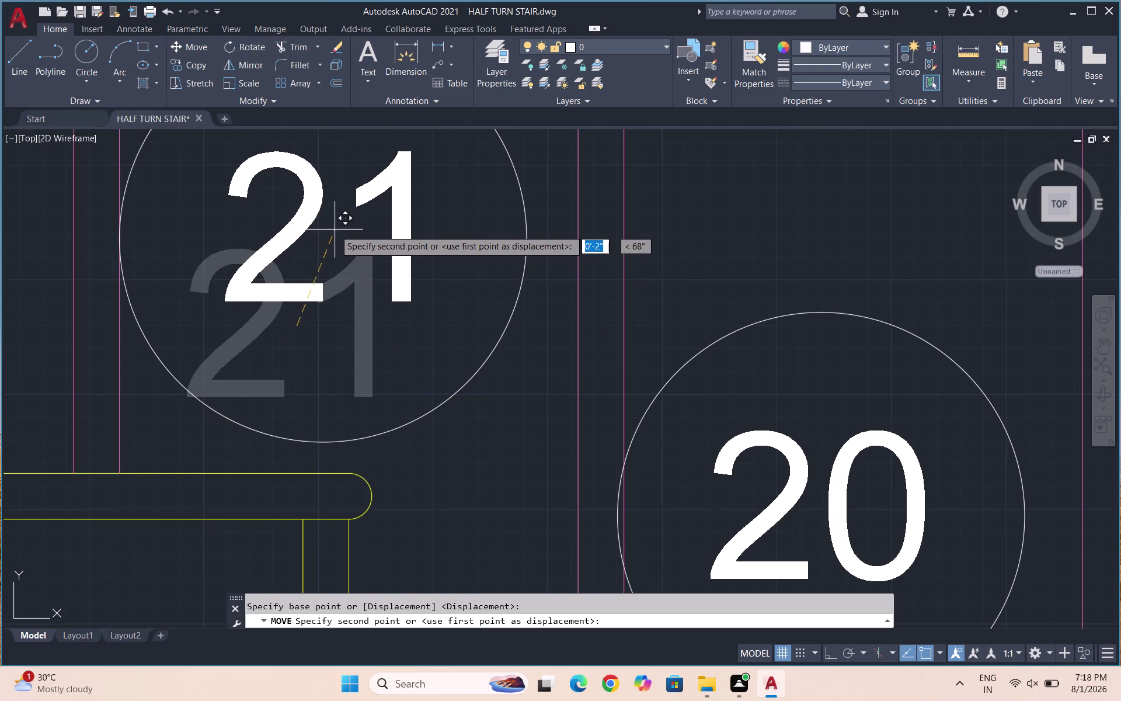
click(334, 228)
Zoom out over the stair plan and save the drawing.
scroll(down, 3)
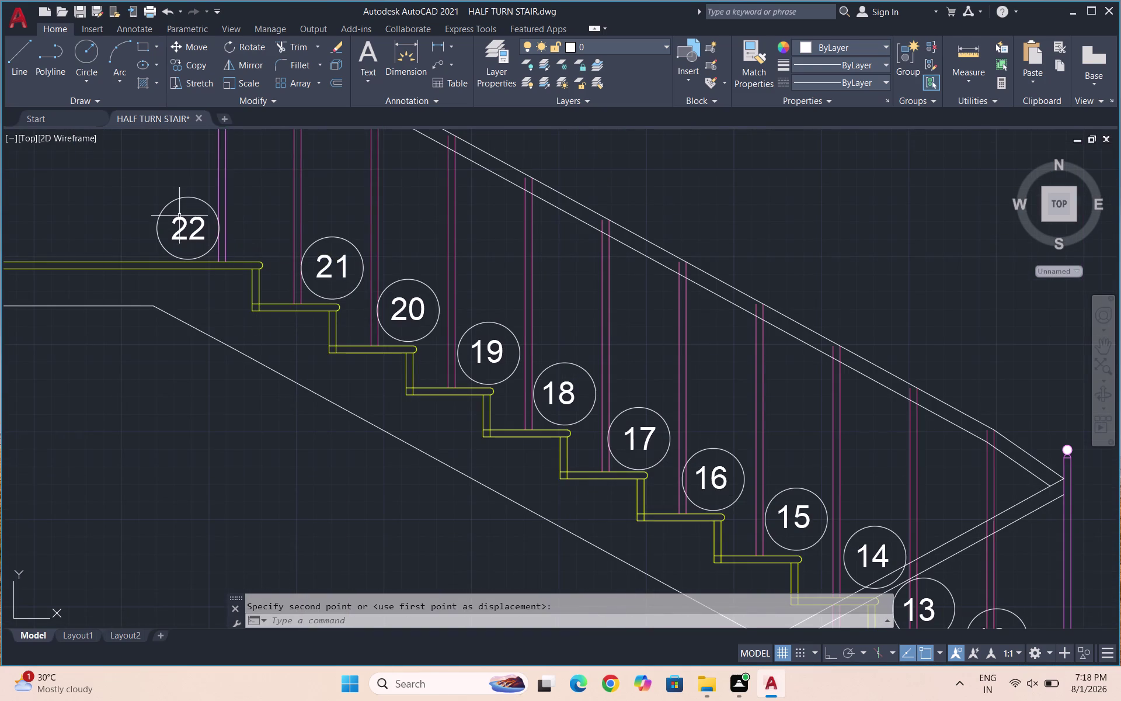
scroll(down, 3)
scroll(up, 3)
scroll(down, 3)
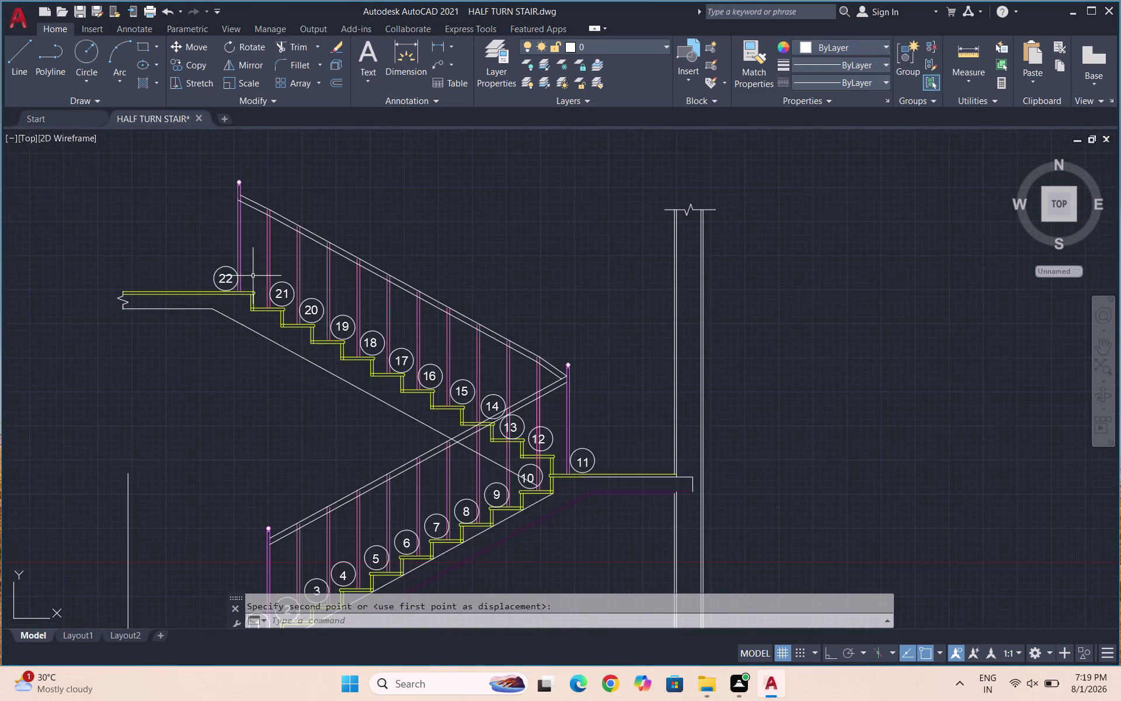
scroll(down, 3)
key(ctrl+s)
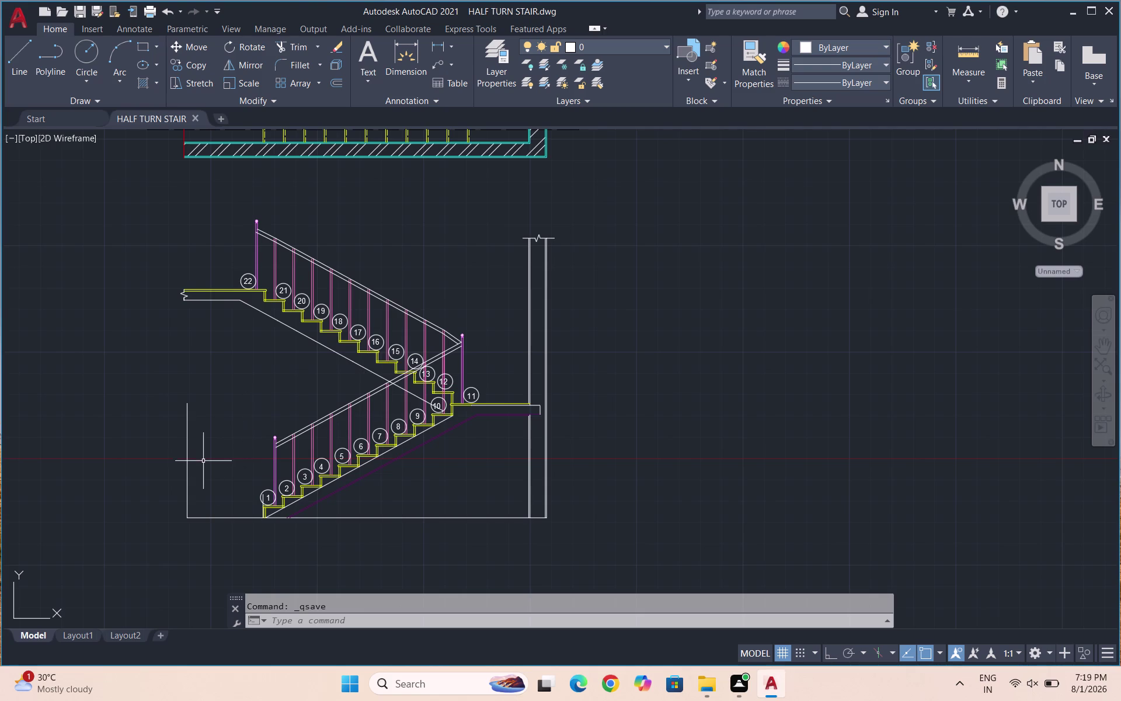
Delete the stray vertical line beside the lower flight.
drag(202, 462, 138, 457)
click(135, 457)
key(Delete)
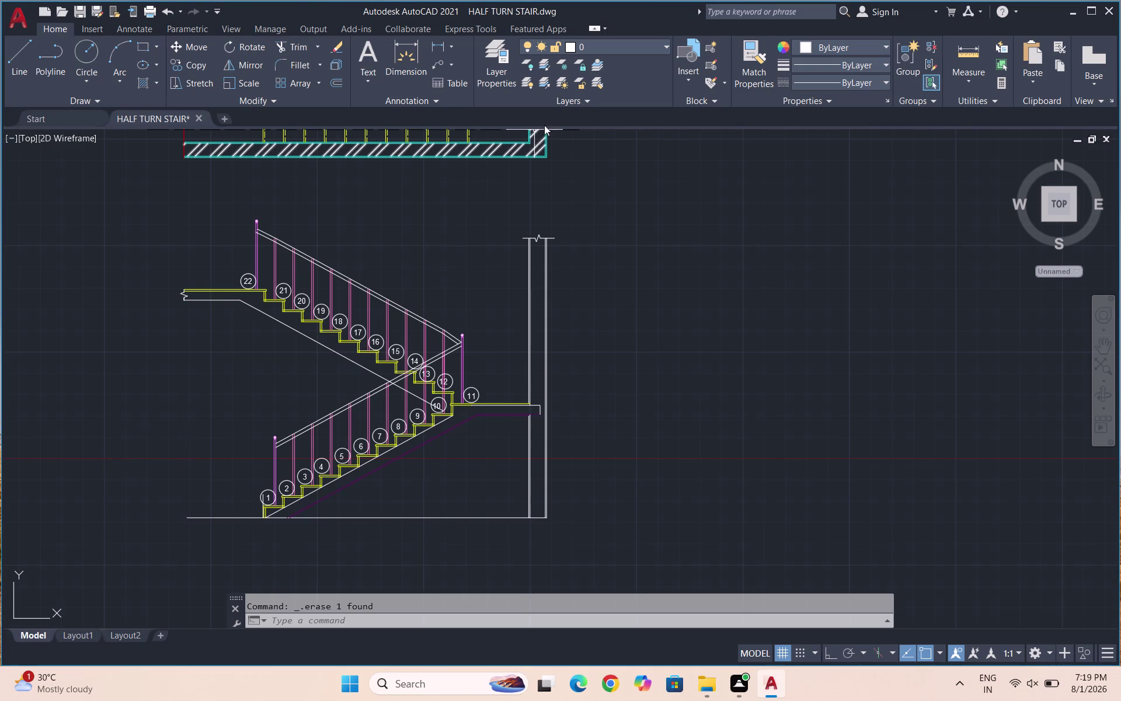
Make HATCH the current layer and start the Hatch command with H.
click(599, 49)
click(624, 181)
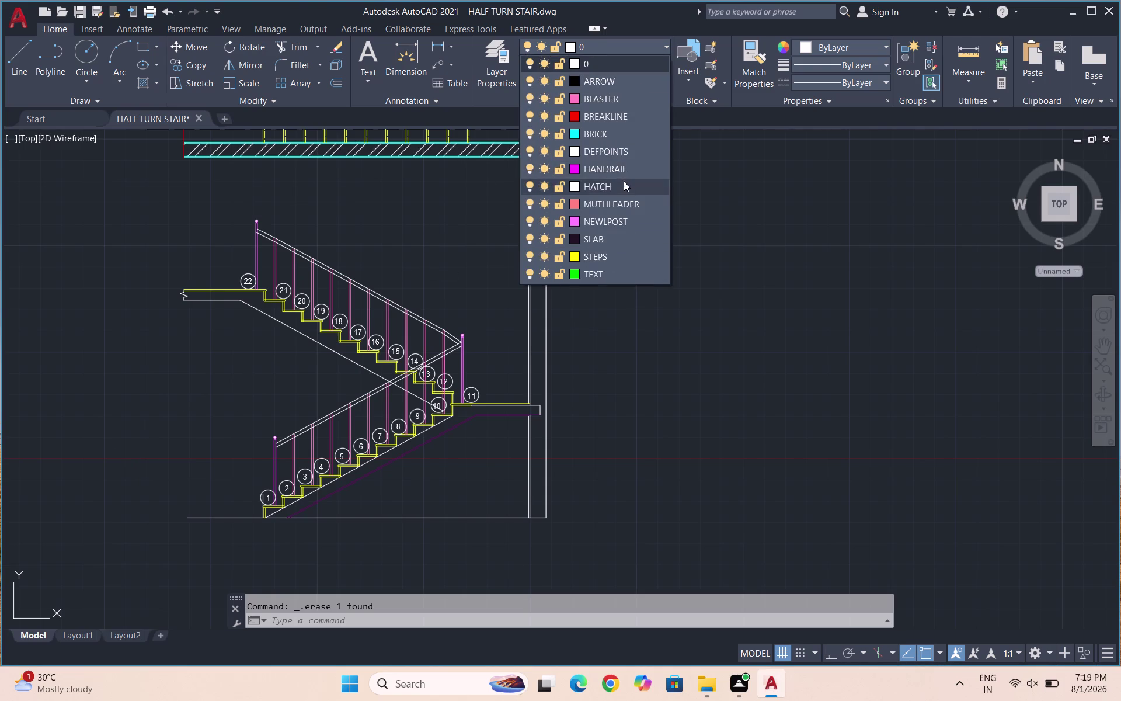
text(H)
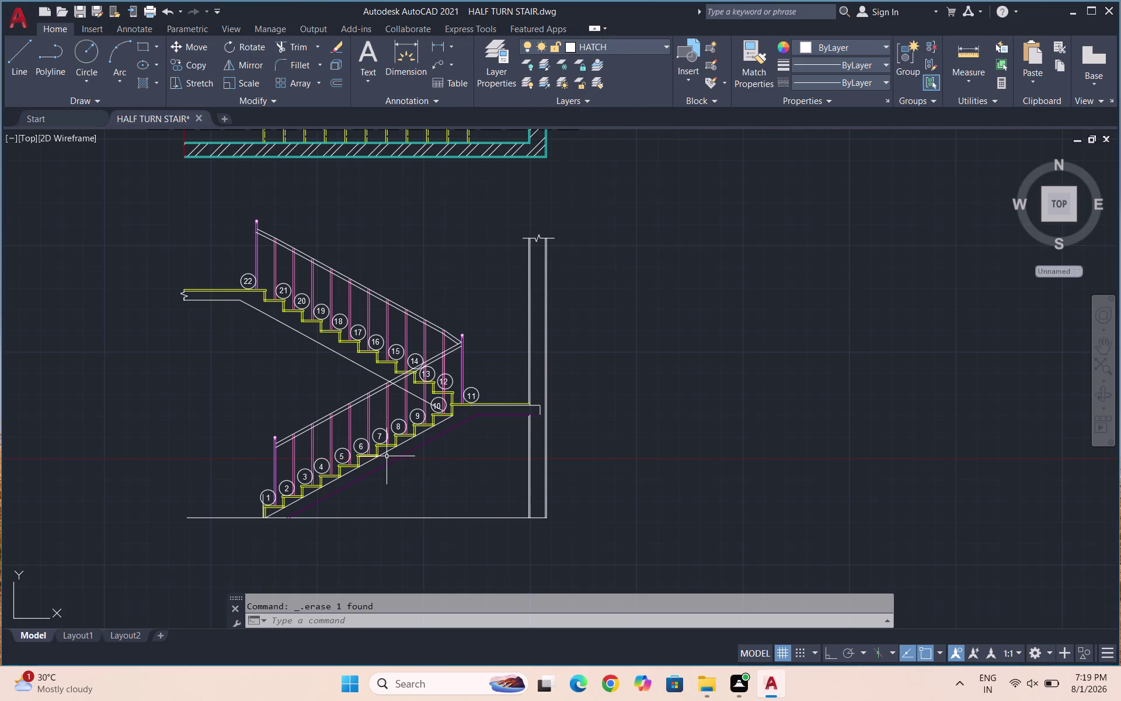
text(\)
key(Return)
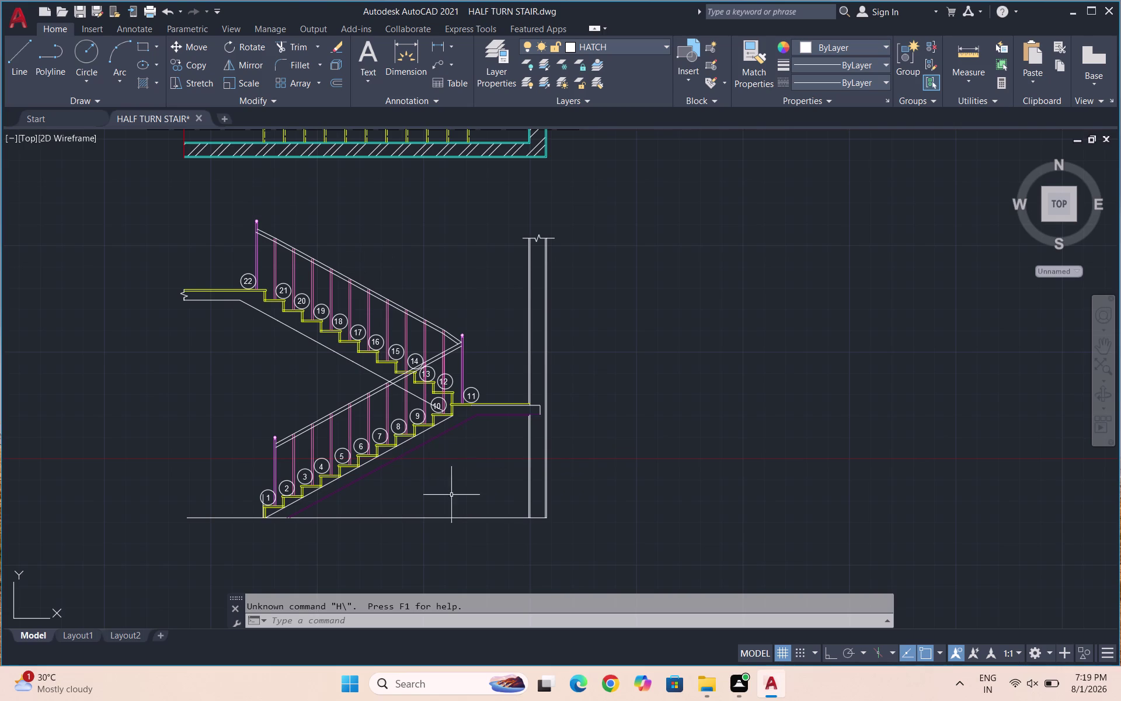
key(Escape)
key(Escape)
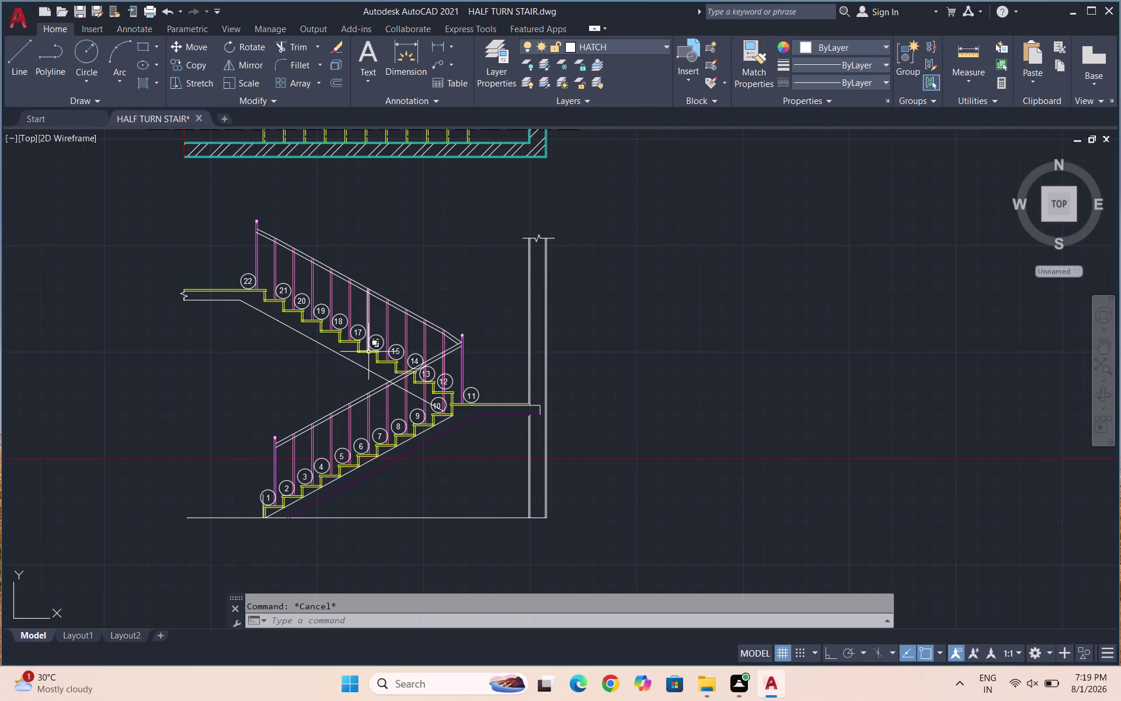
key(h)
key(Return)
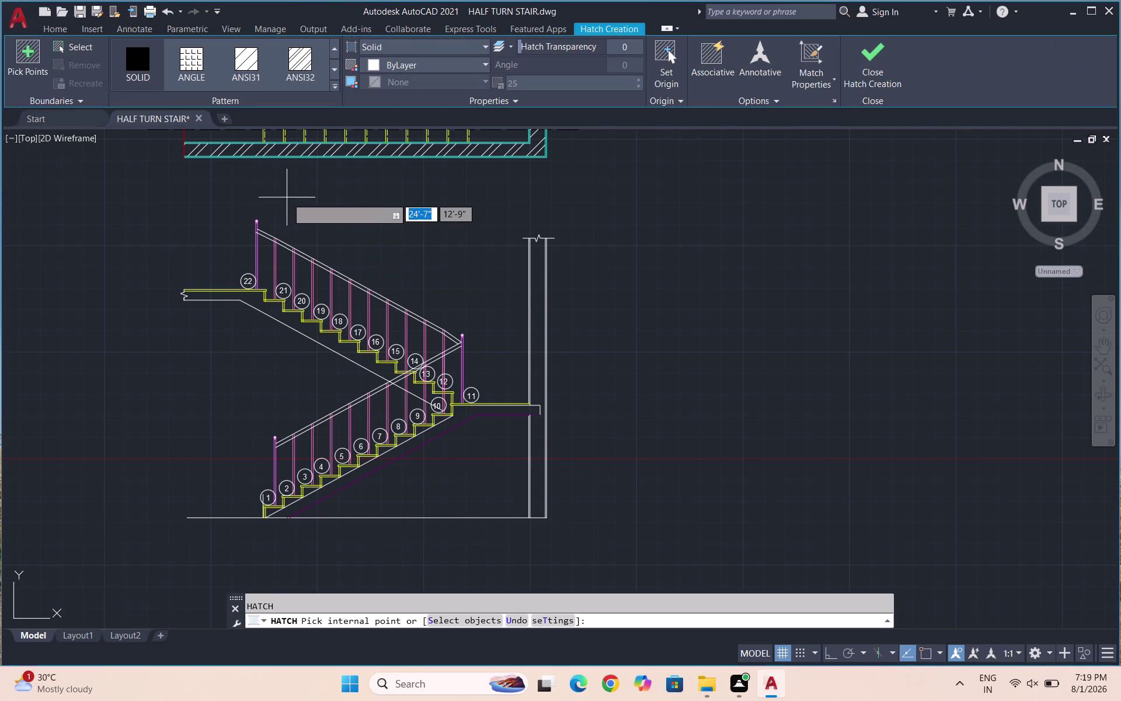
click(308, 66)
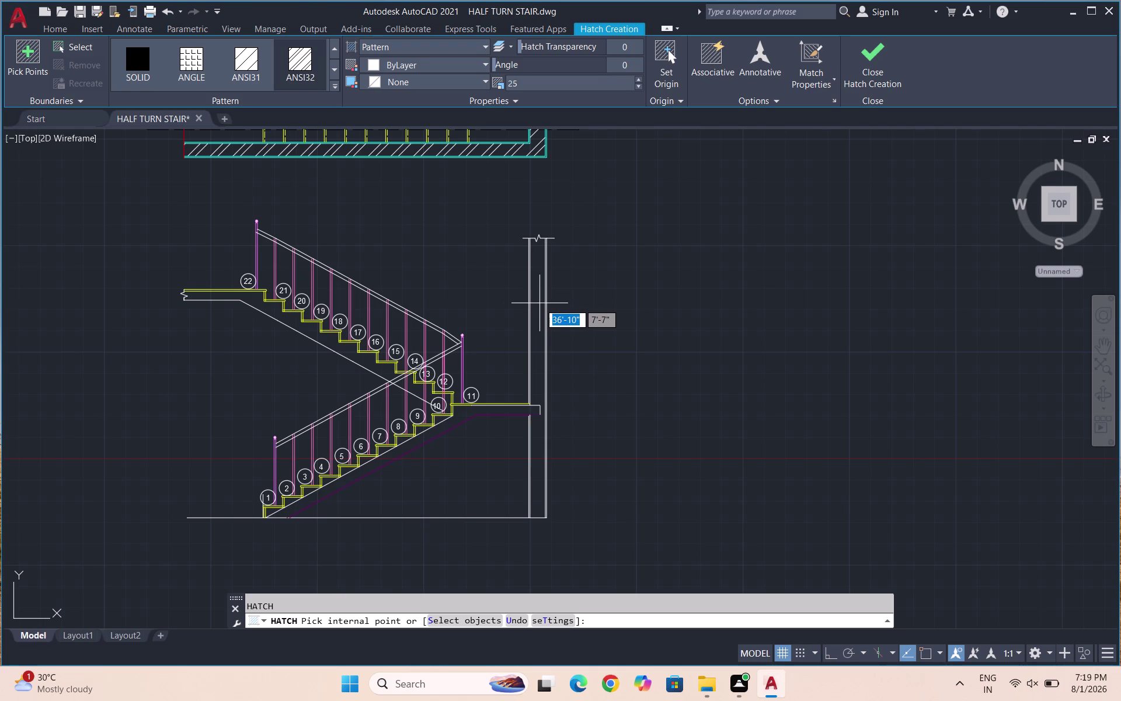
click(543, 323)
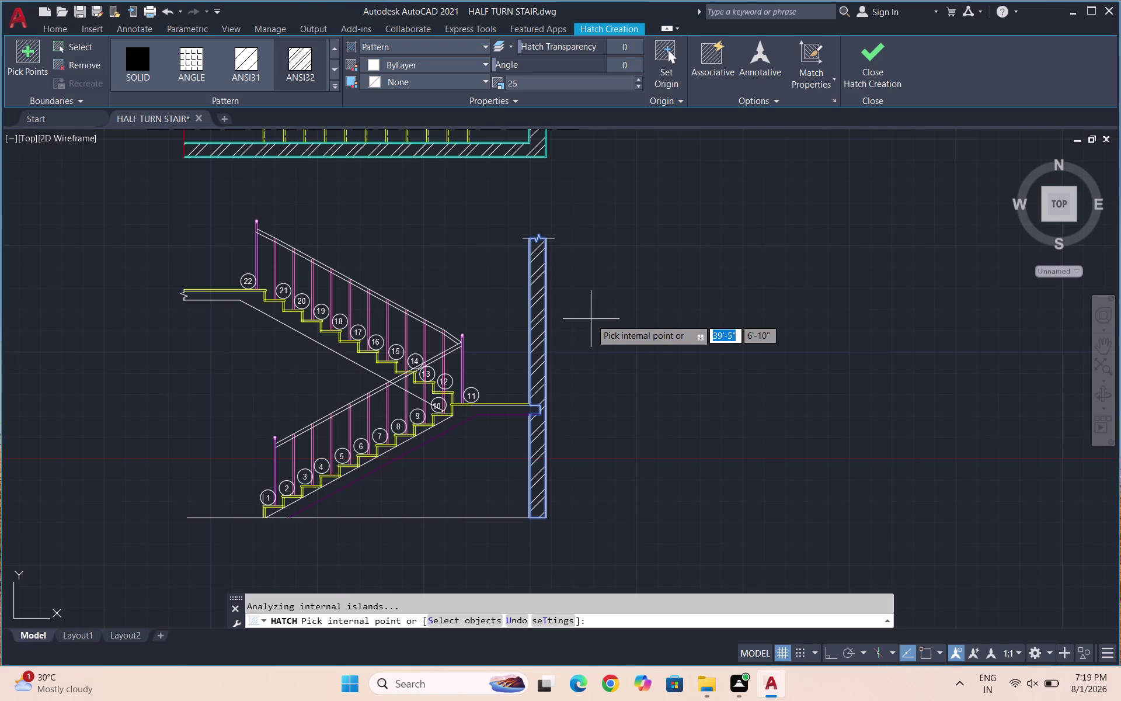
key(Escape)
scroll(up, 3)
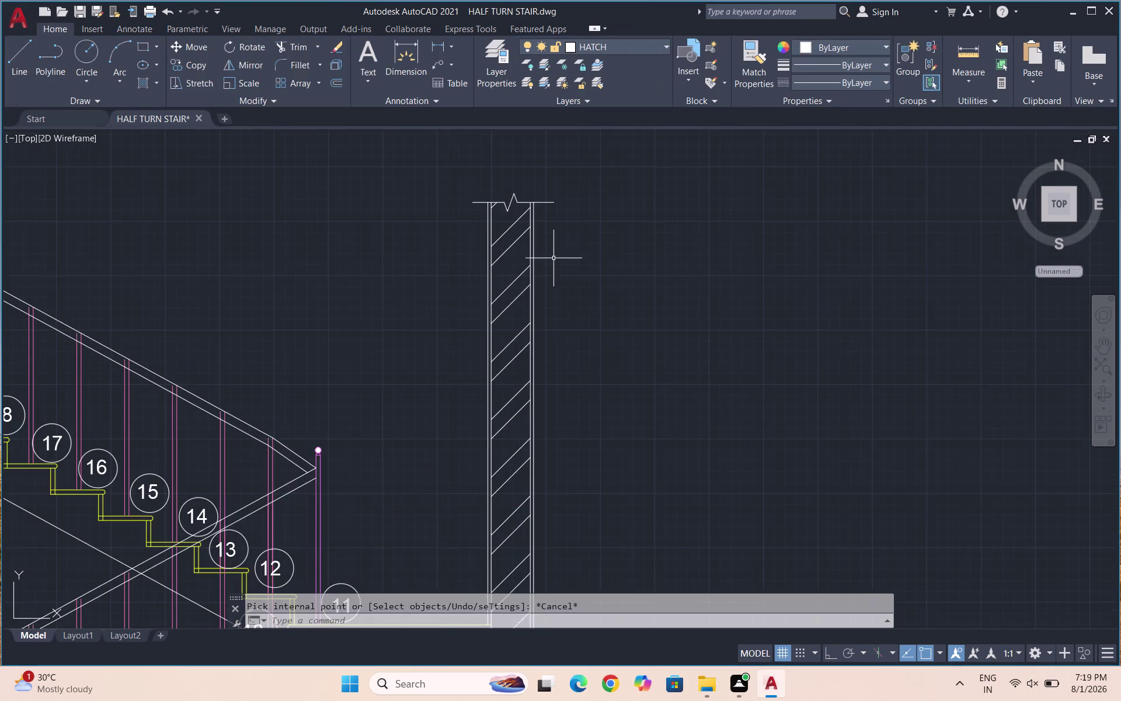
scroll(up, 3)
drag(513, 240, 498, 237)
click(469, 240)
drag(418, 293, 418, 293)
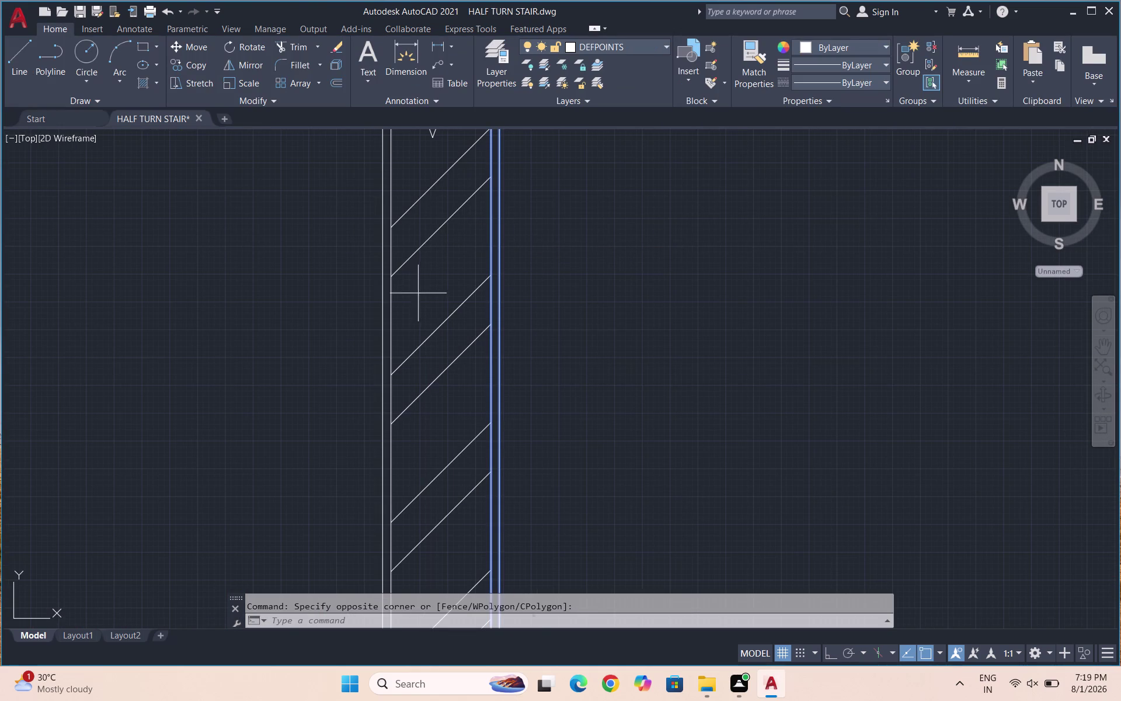
drag(418, 293, 405, 293)
click(363, 302)
scroll(down, 3)
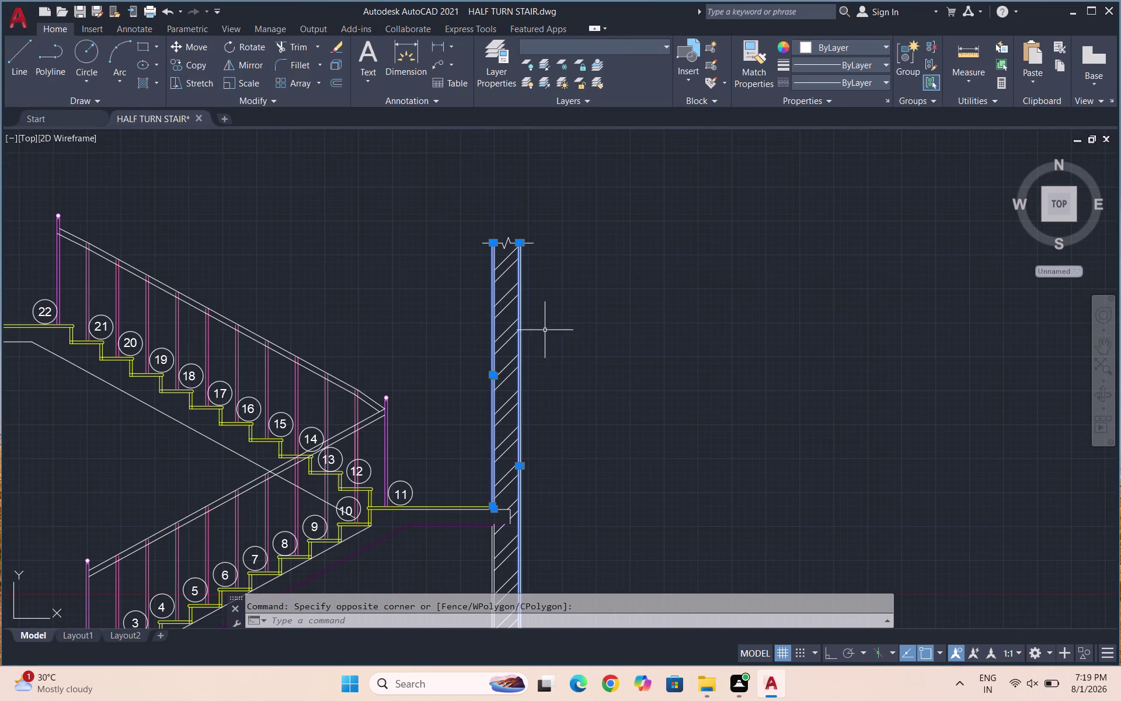
click(444, 47)
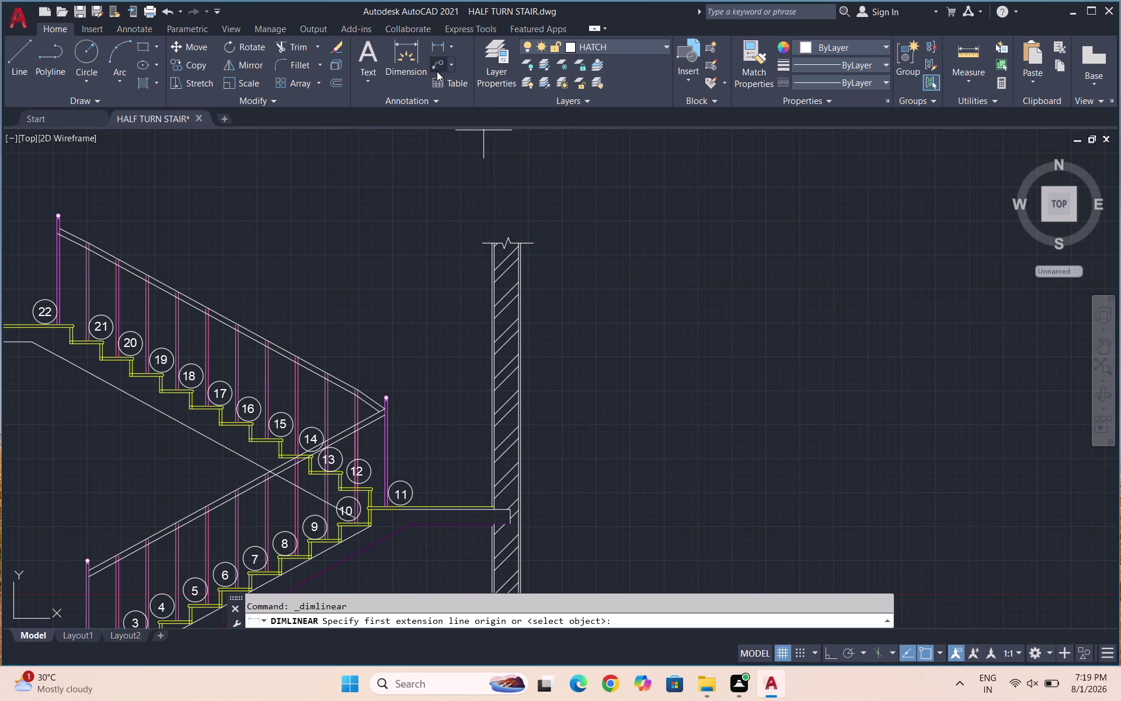
Make BRICK the current layer, cancelling an accidental dimension command.
click(607, 38)
click(606, 47)
scroll(down, 3)
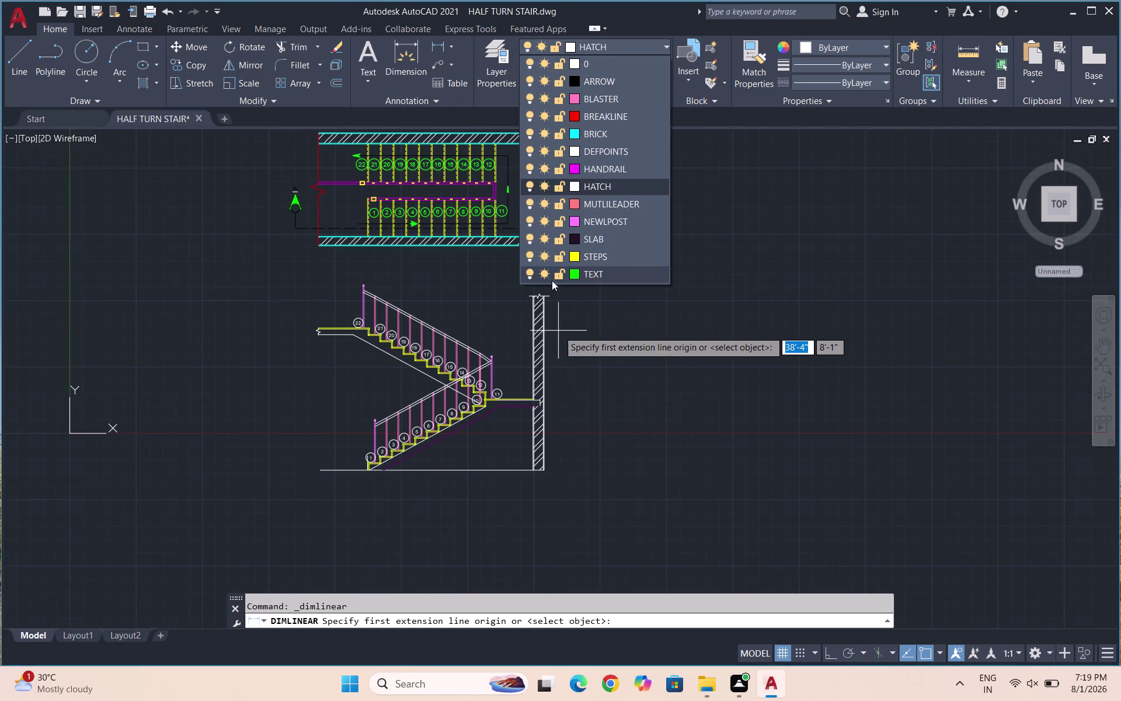
click(600, 130)
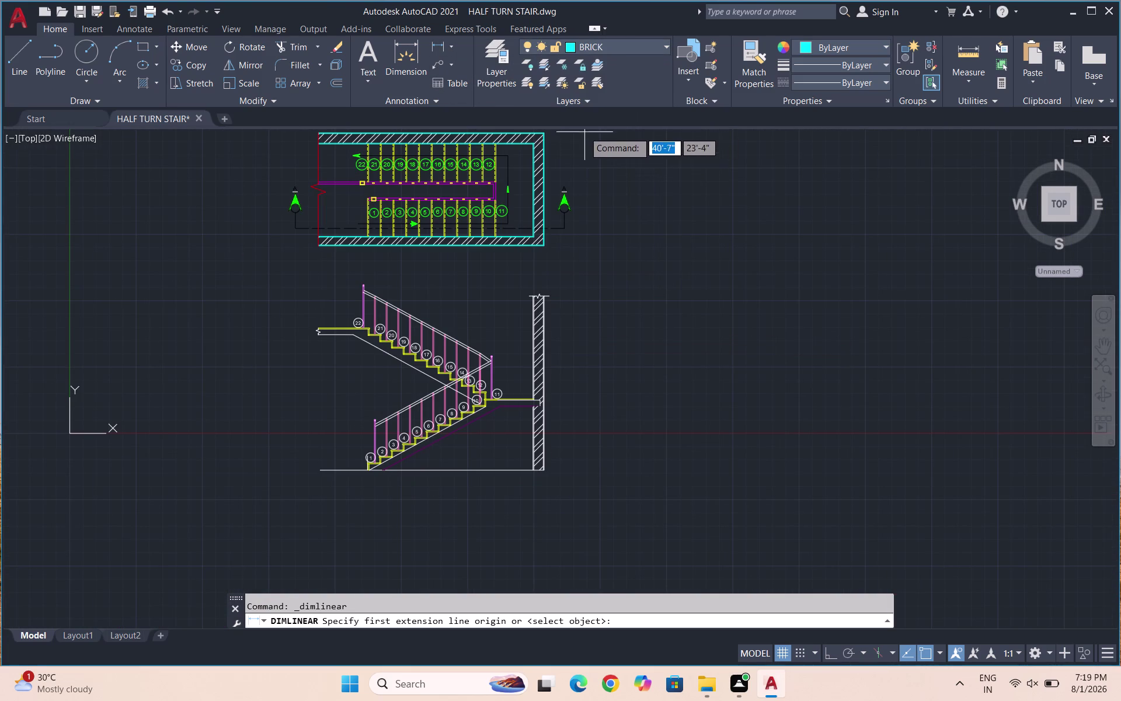
scroll(up, 3)
drag(466, 305, 419, 322)
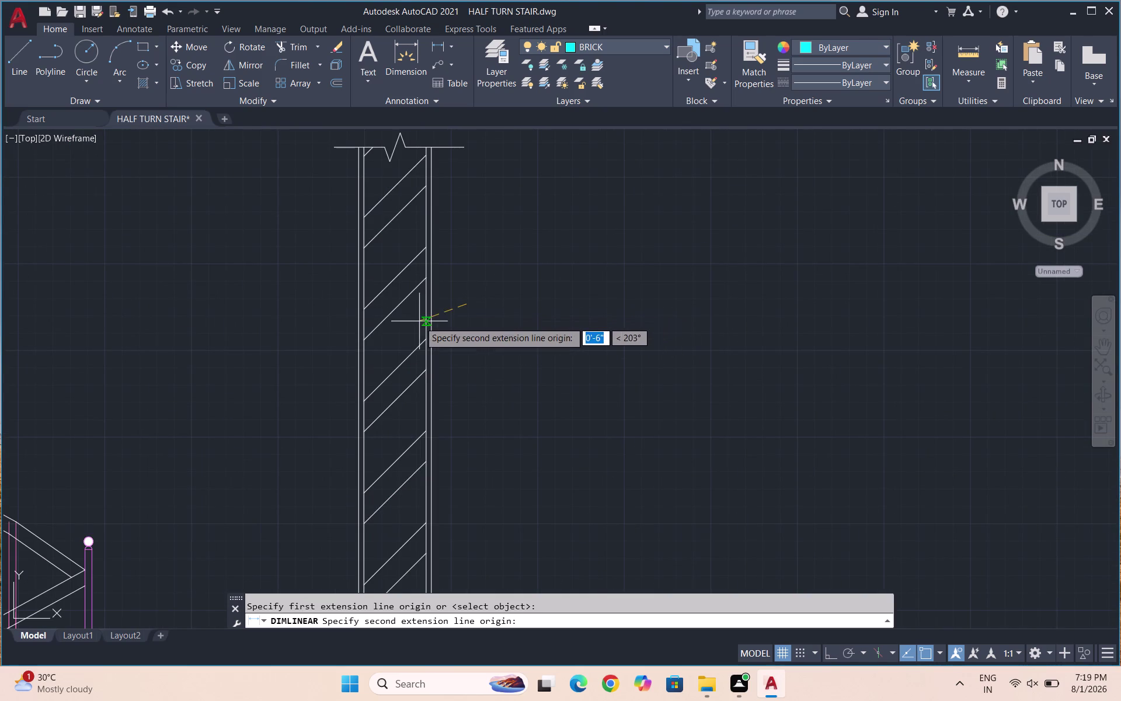
drag(410, 321, 457, 308)
key(Escape)
Put the two wall edge lines beside the landing on the BRICK layer.
drag(439, 309, 436, 309)
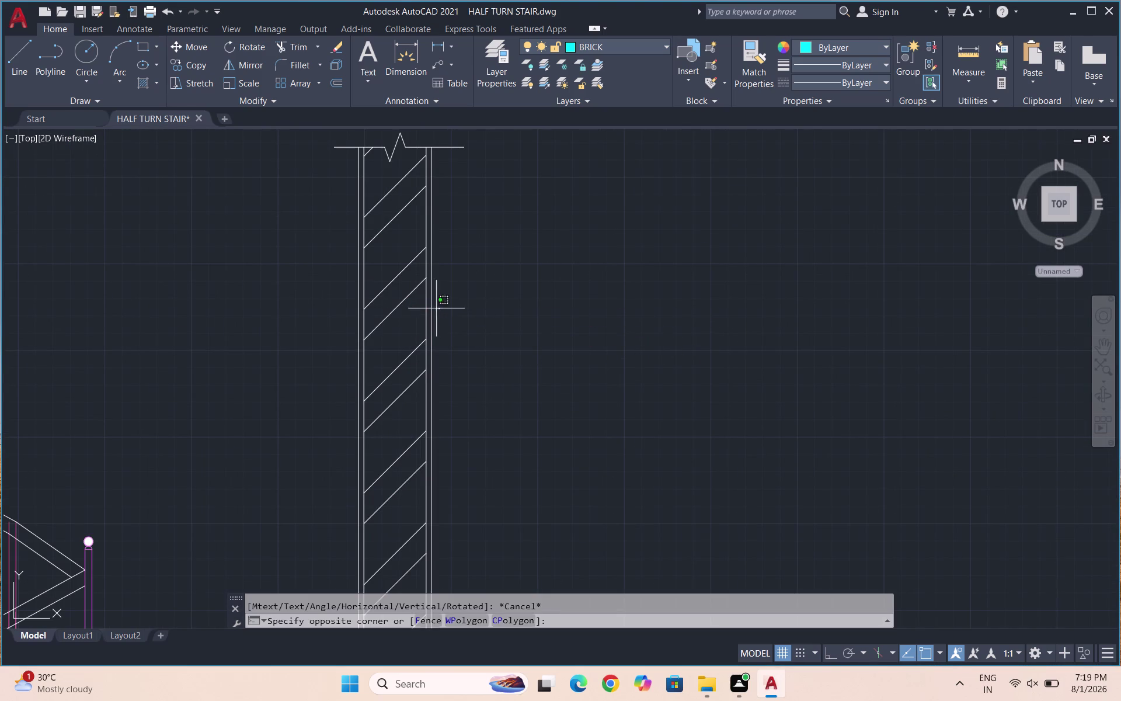
drag(437, 309, 425, 308)
click(422, 309)
drag(379, 351, 345, 365)
click(338, 369)
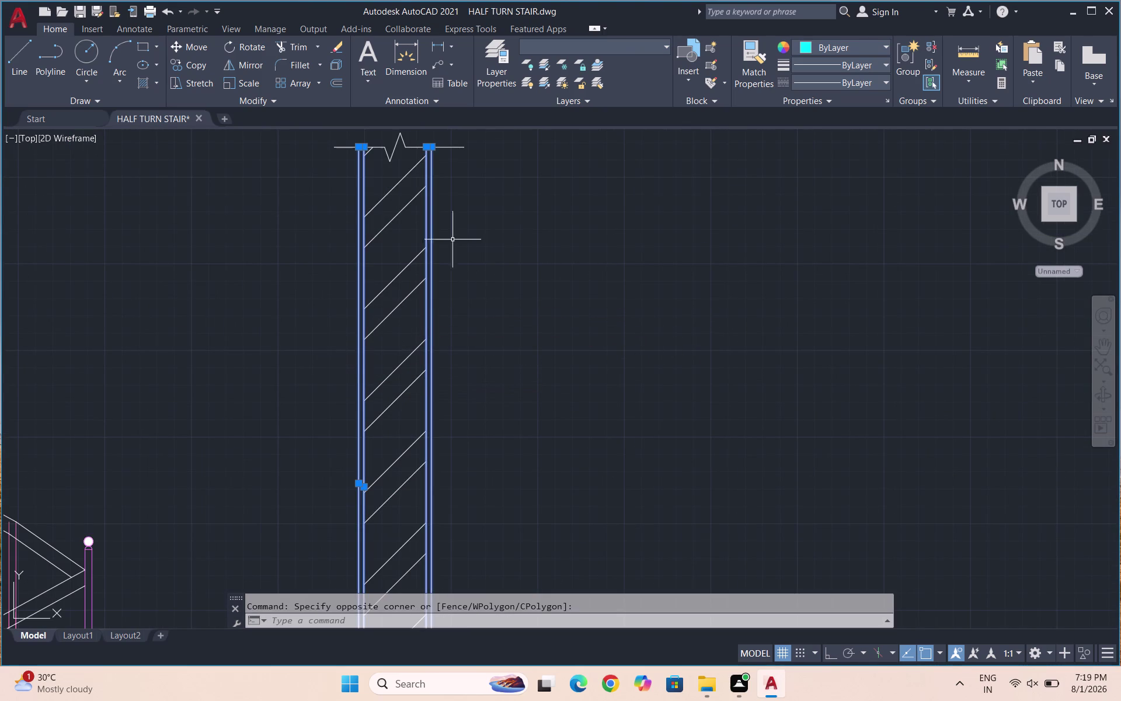
click(626, 43)
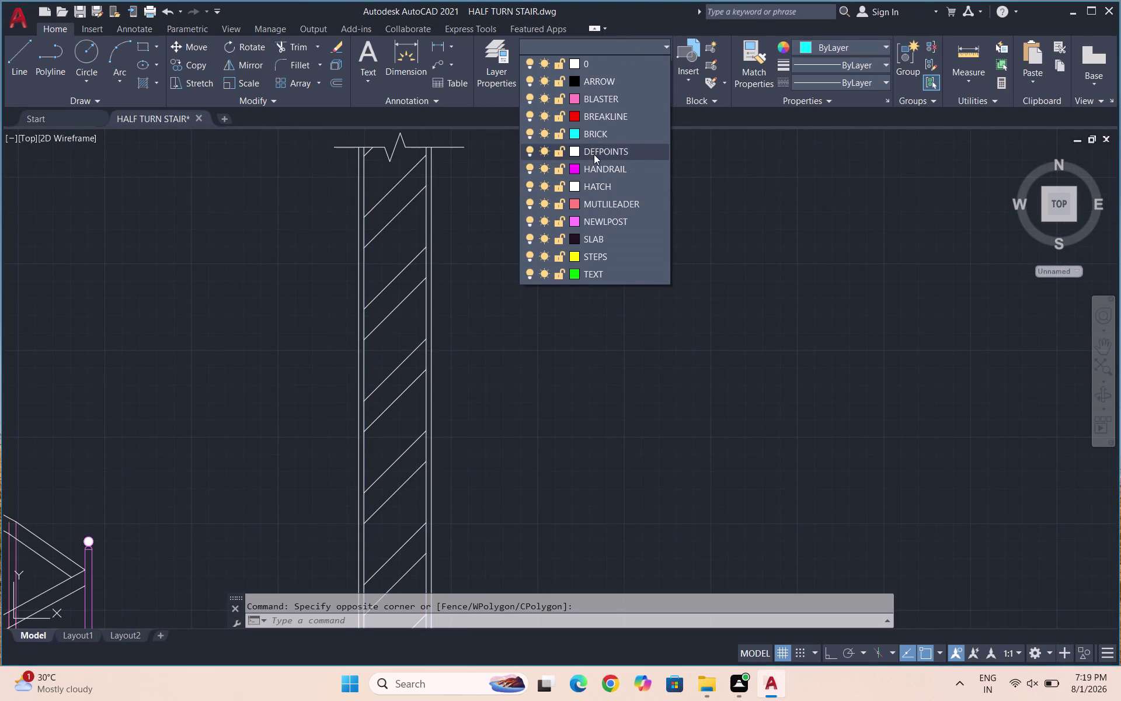
click(598, 137)
scroll(down, 3)
key(Escape)
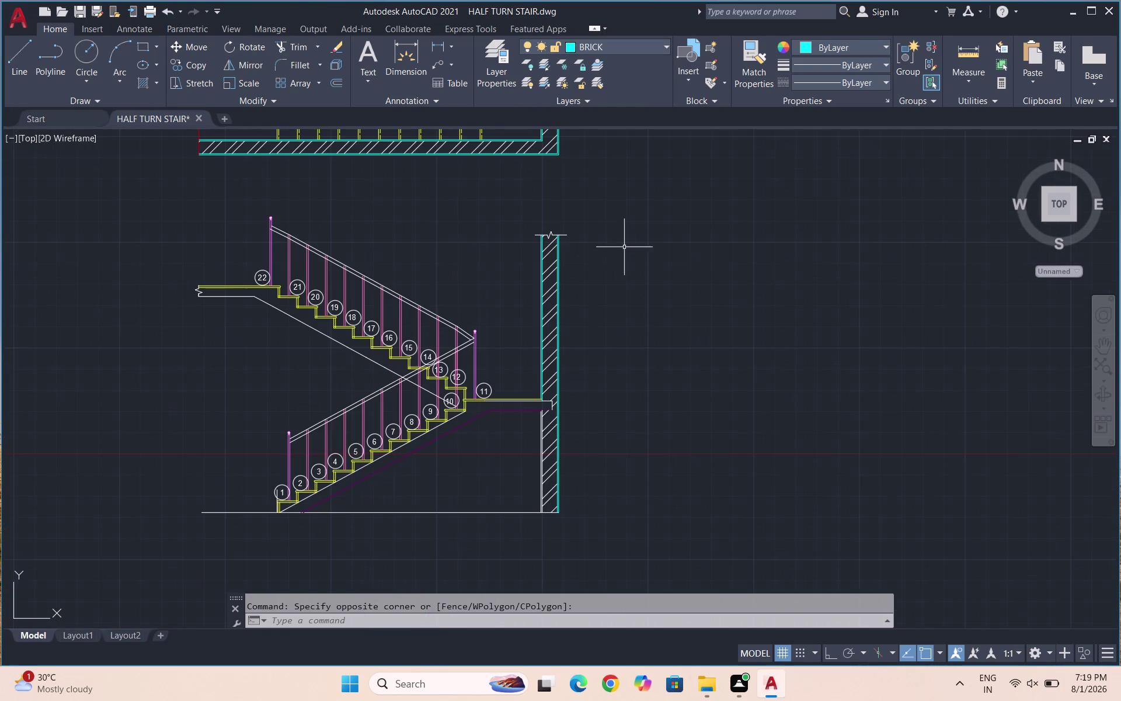
Move the remaining white wall line onto the BRICK layer.
scroll(up, 3)
scroll(up, 3)
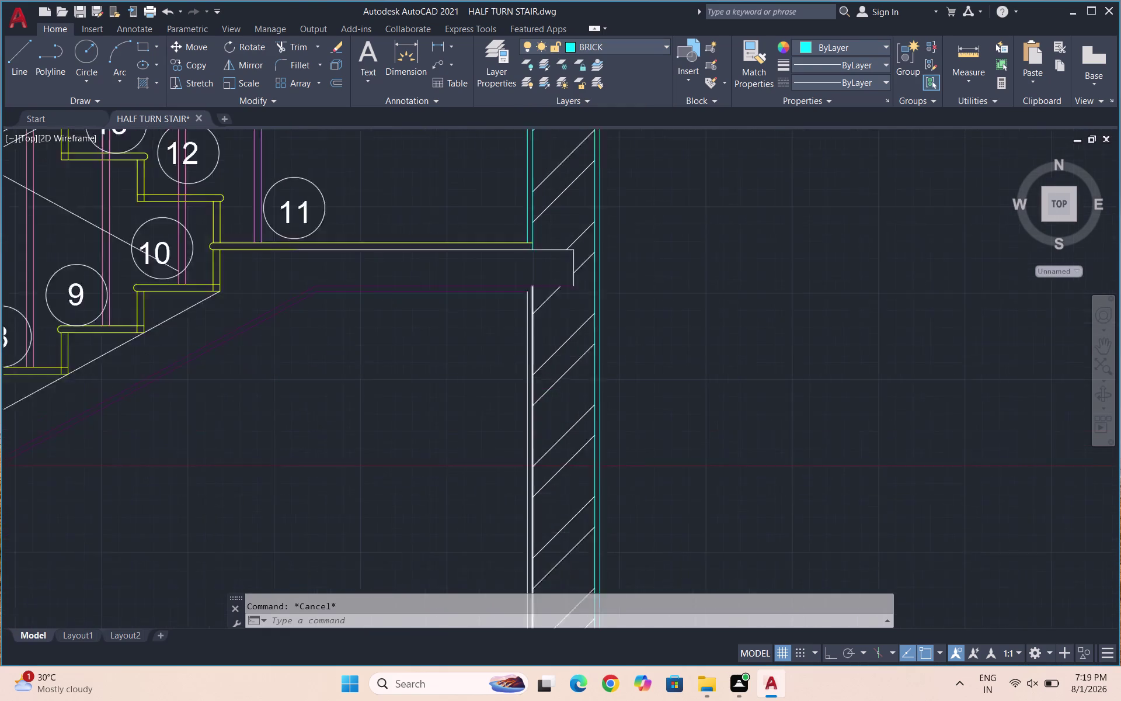
drag(578, 301, 496, 314)
click(640, 44)
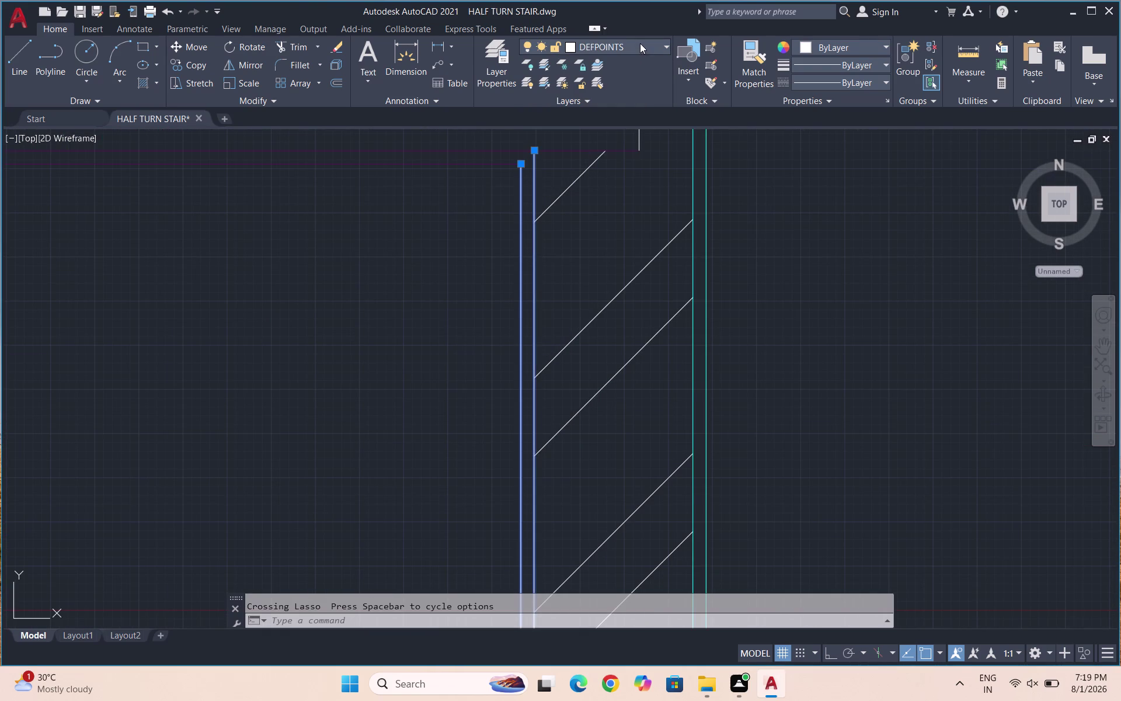
click(604, 130)
scroll(down, 3)
scroll(down, 3)
key(Escape)
Start another hatch fill with the H command.
scroll(down, 3)
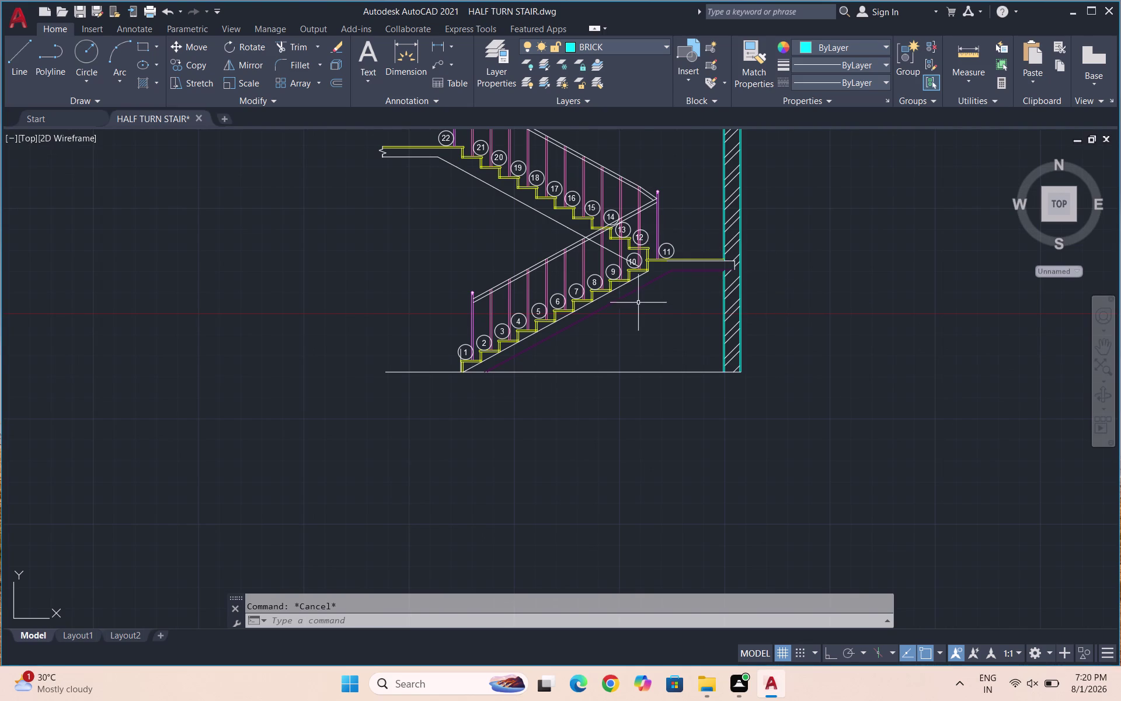
scroll(up, 3)
scroll(up, 3)
key(h)
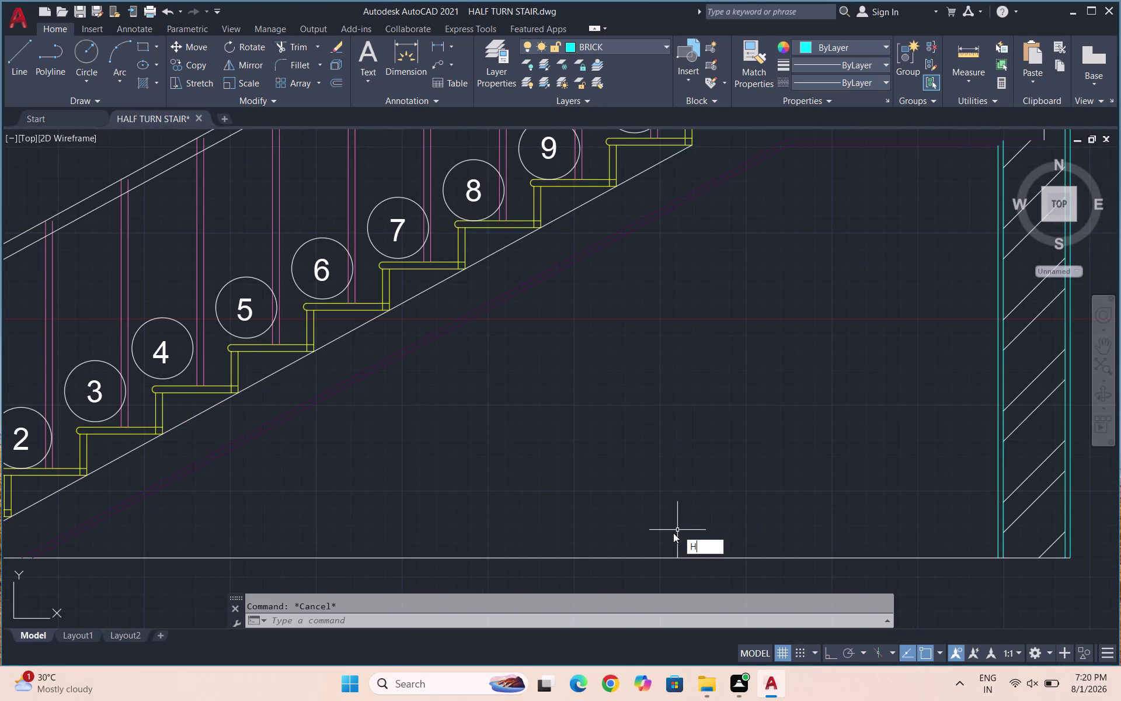
key(Return)
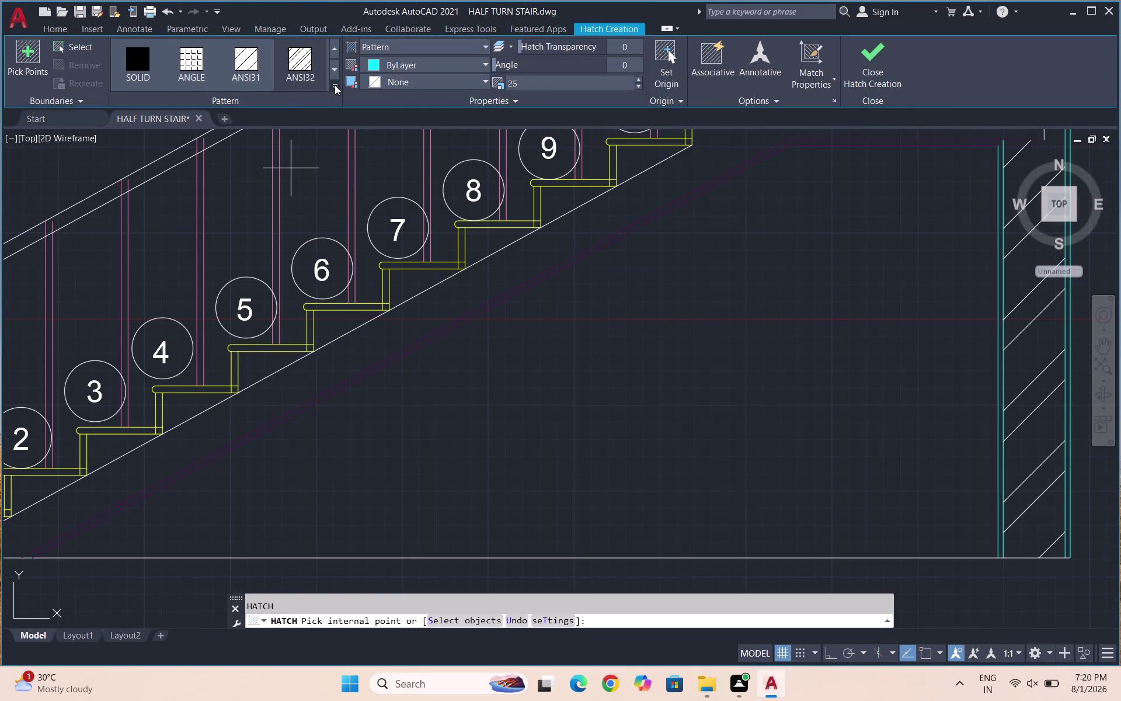
Fill the waist slab with the AR-CONC concrete hatch pattern.
click(335, 85)
click(304, 217)
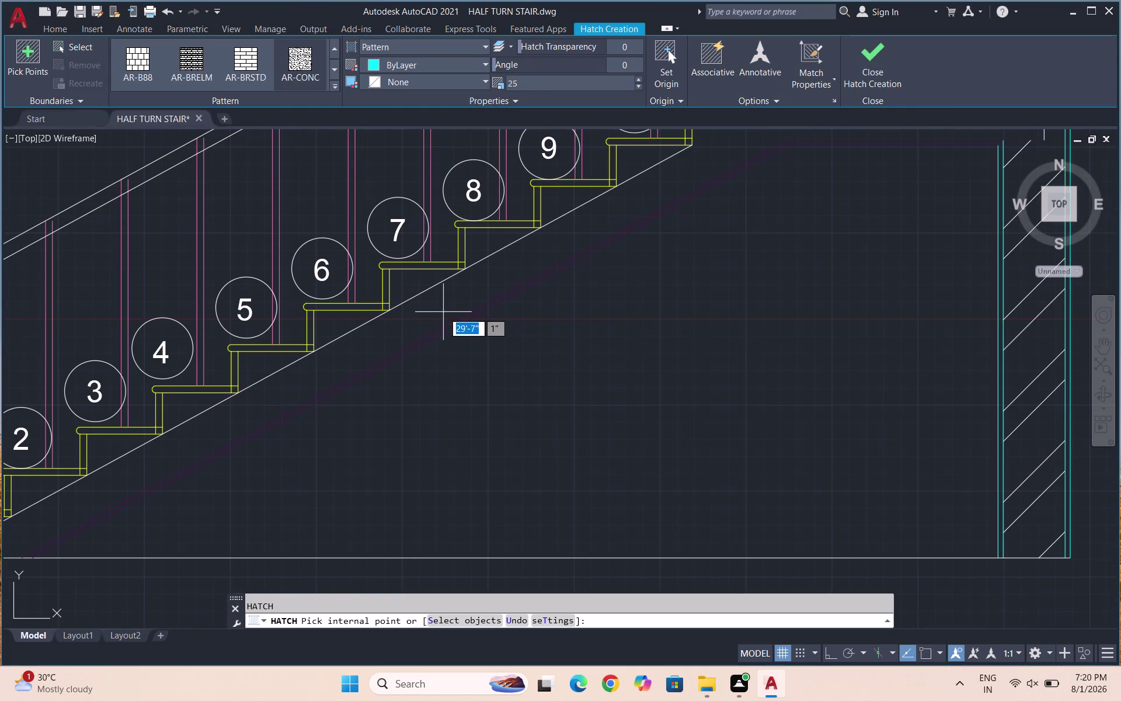
click(448, 302)
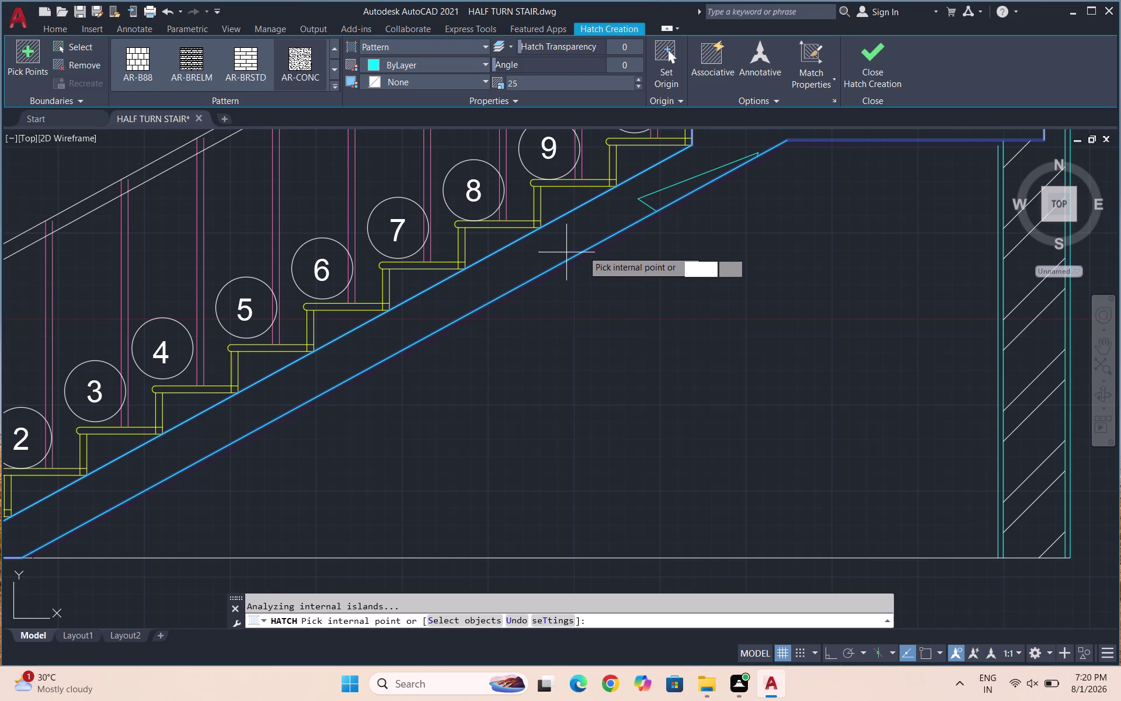
click(539, 85)
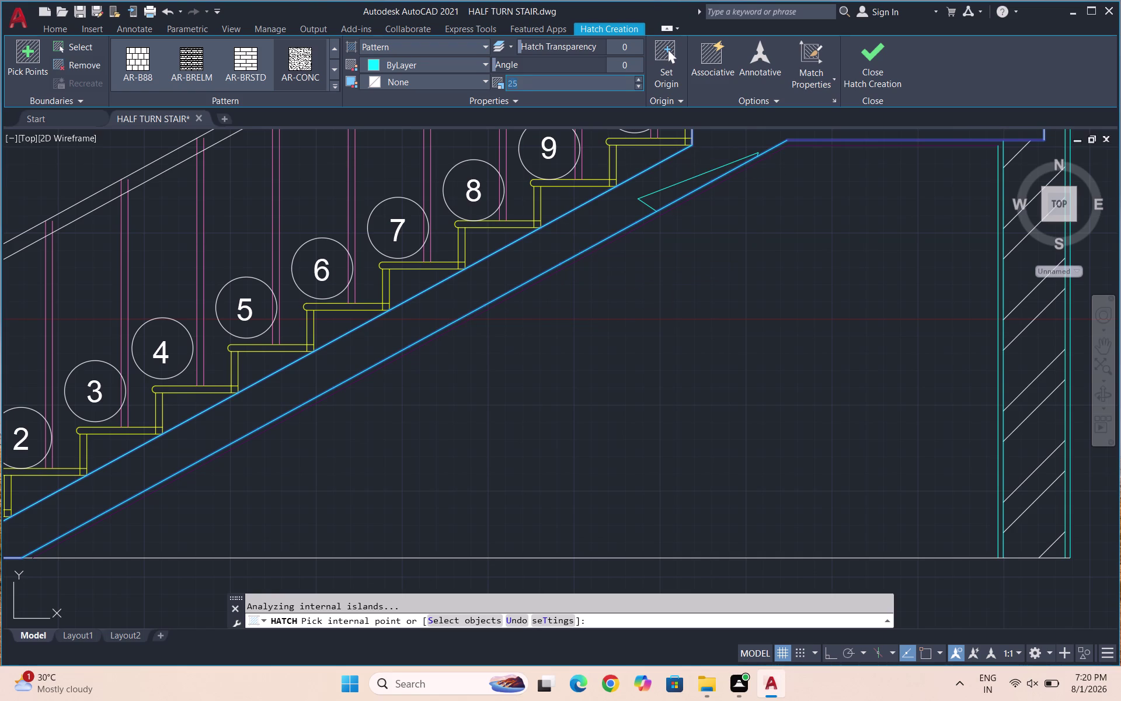
Adjust the hatch scale from 10 to 0.25, then settle on 0.5.
key(1)
key(0)
key(Return)
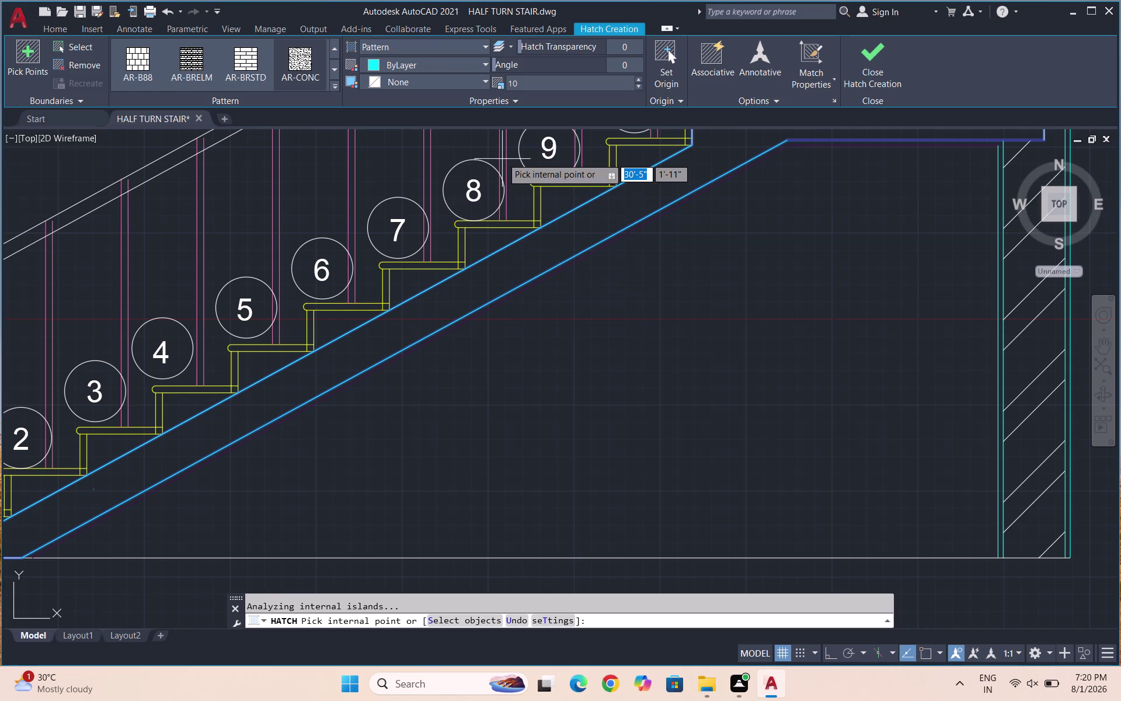
drag(524, 88, 519, 87)
key(0)
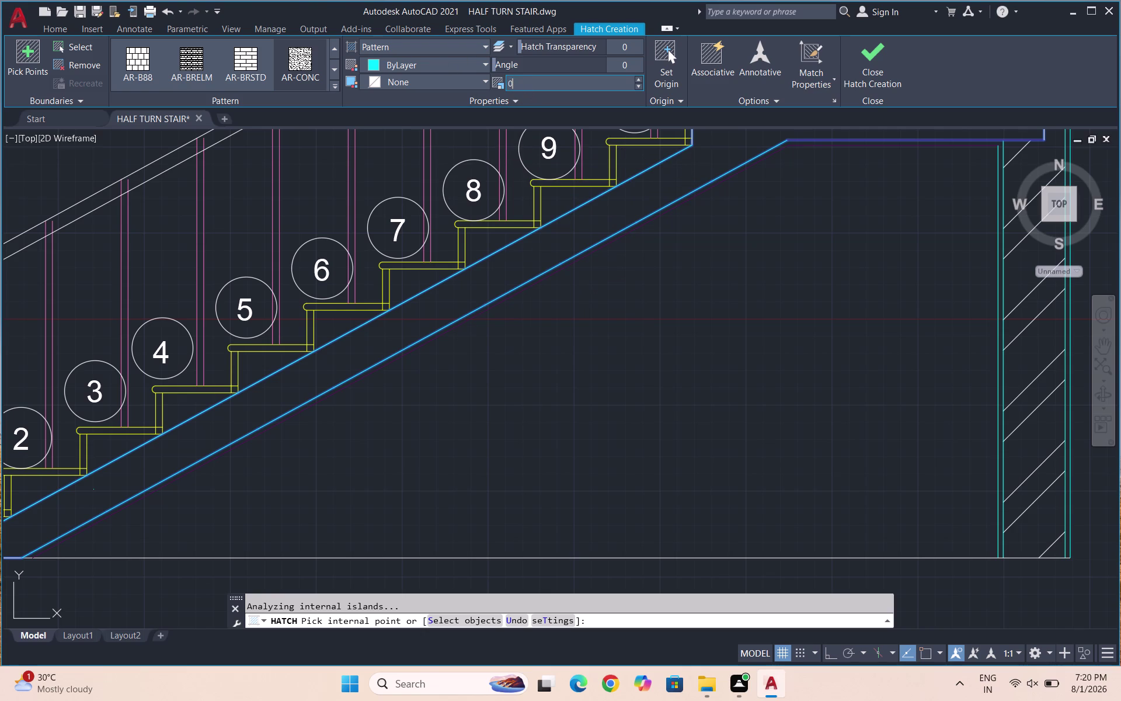
text(.25)
key(Return)
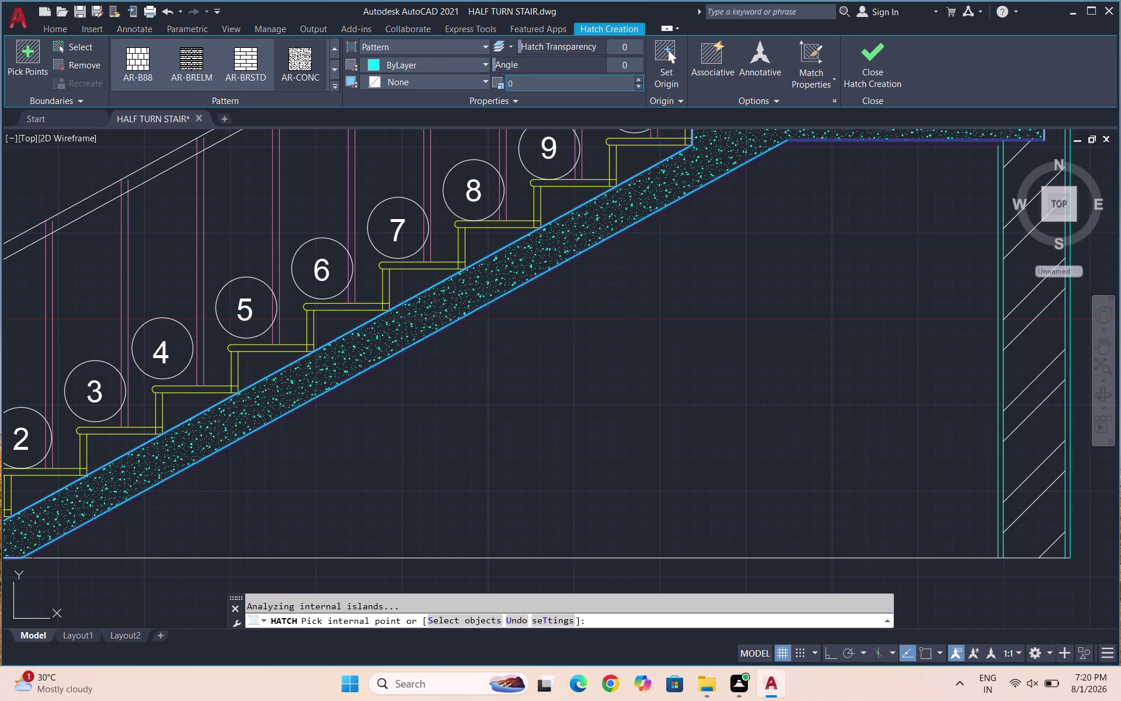
click(544, 75)
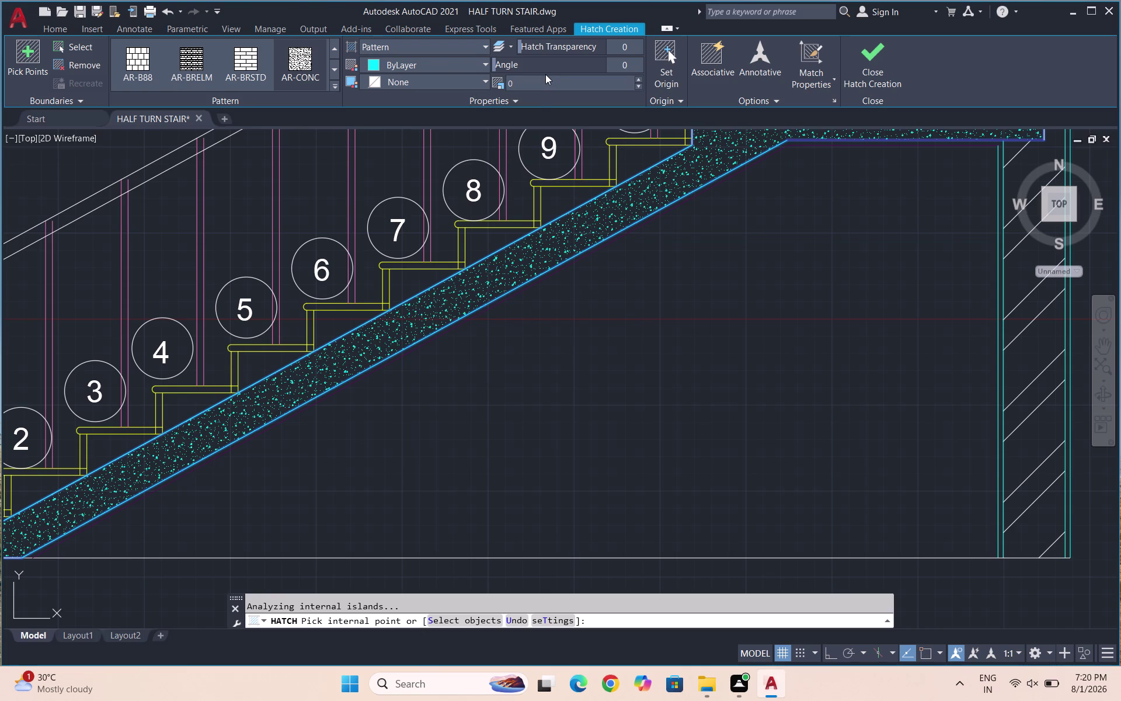
click(547, 84)
text(0.5)
key(Return)
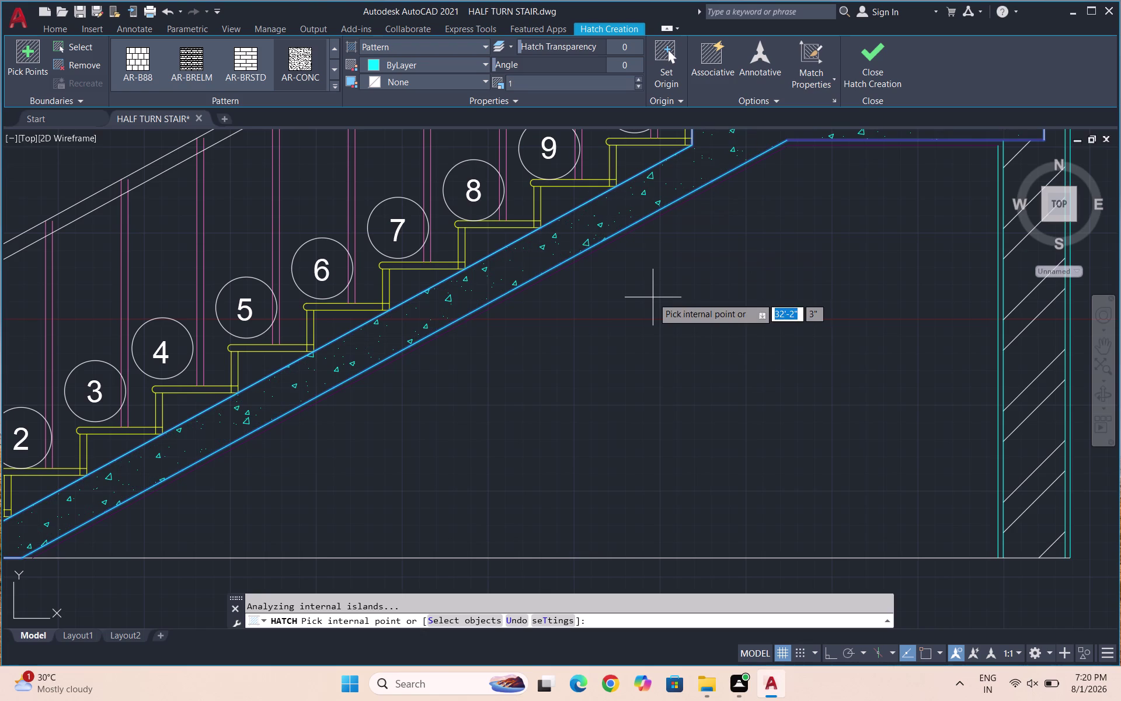
Hatch the space beneath the lower flight and close the Hatch command.
click(653, 298)
key(Escape)
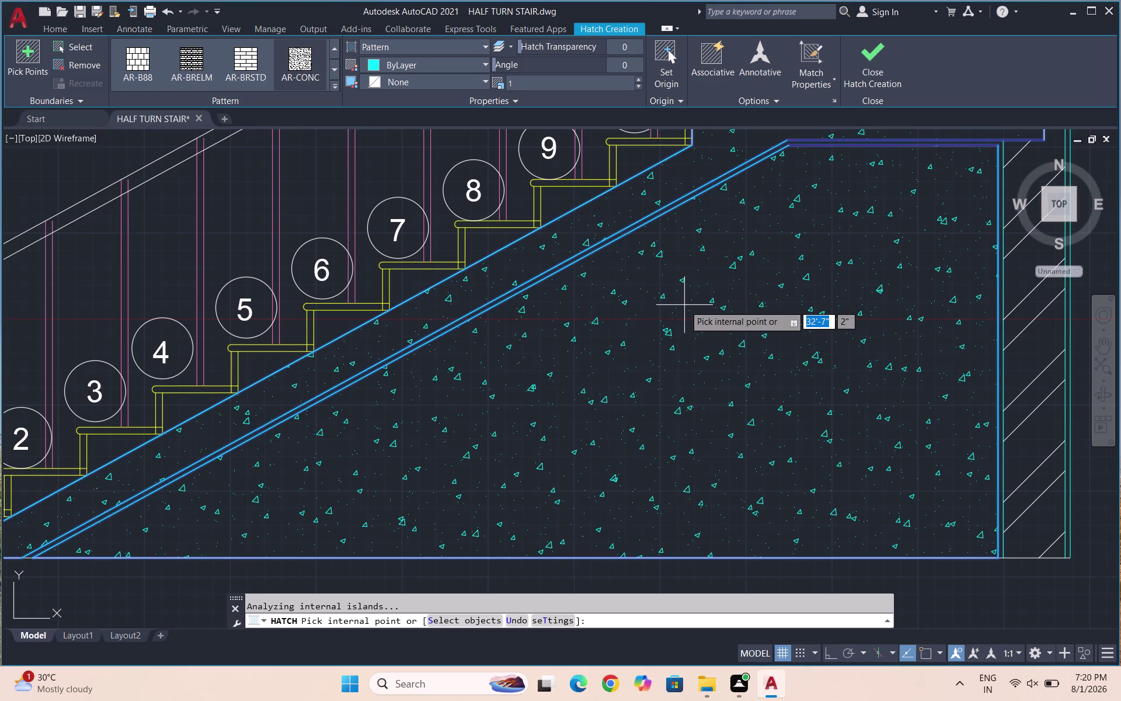
key(Escape)
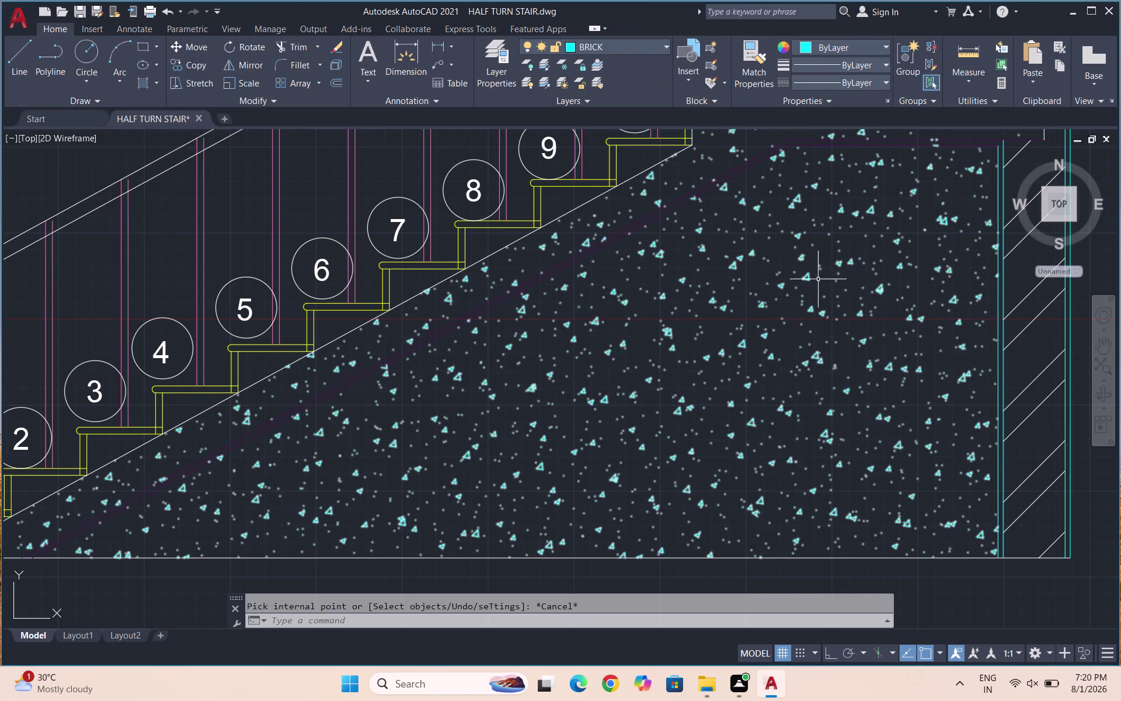
Try selecting the concrete hatch under the stair flight, then clear the selection.
click(795, 295)
key(Escape)
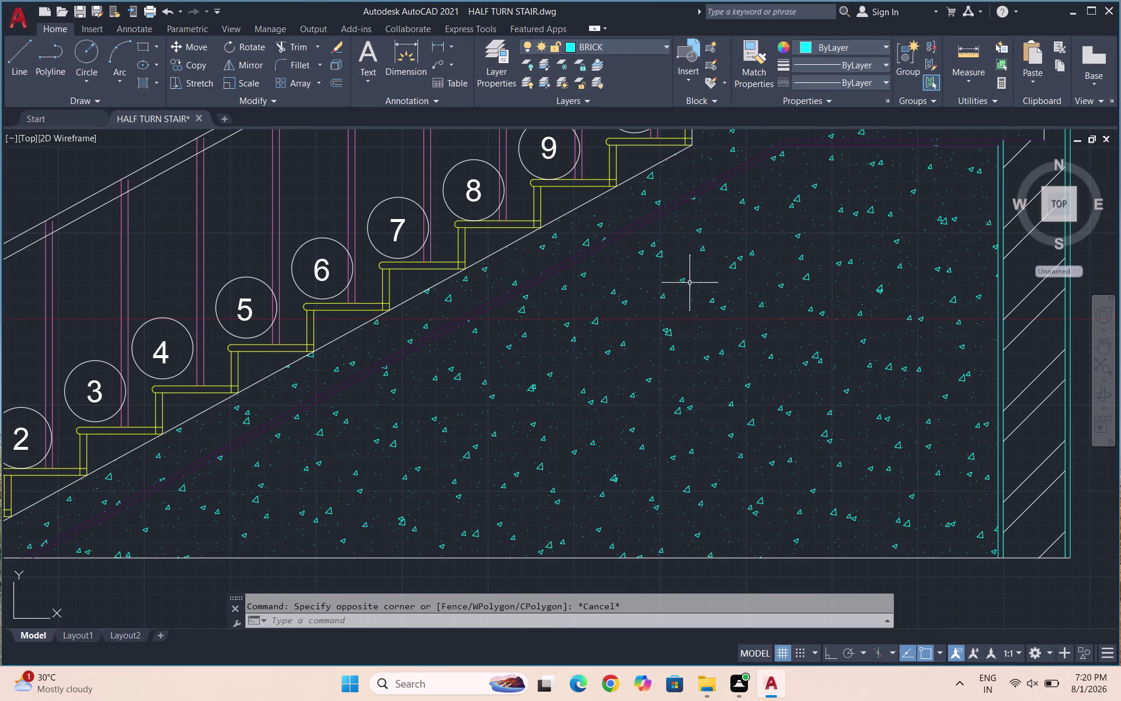
click(665, 280)
click(912, 263)
key(Escape)
drag(911, 356, 824, 303)
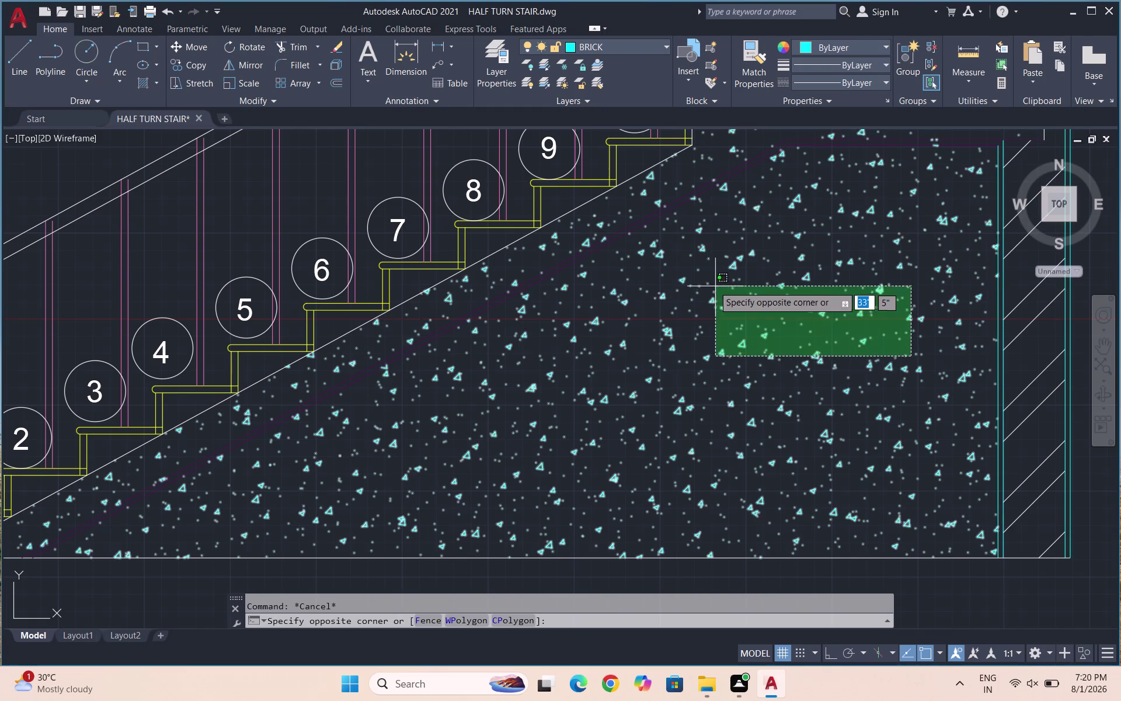
click(712, 284)
key(Escape)
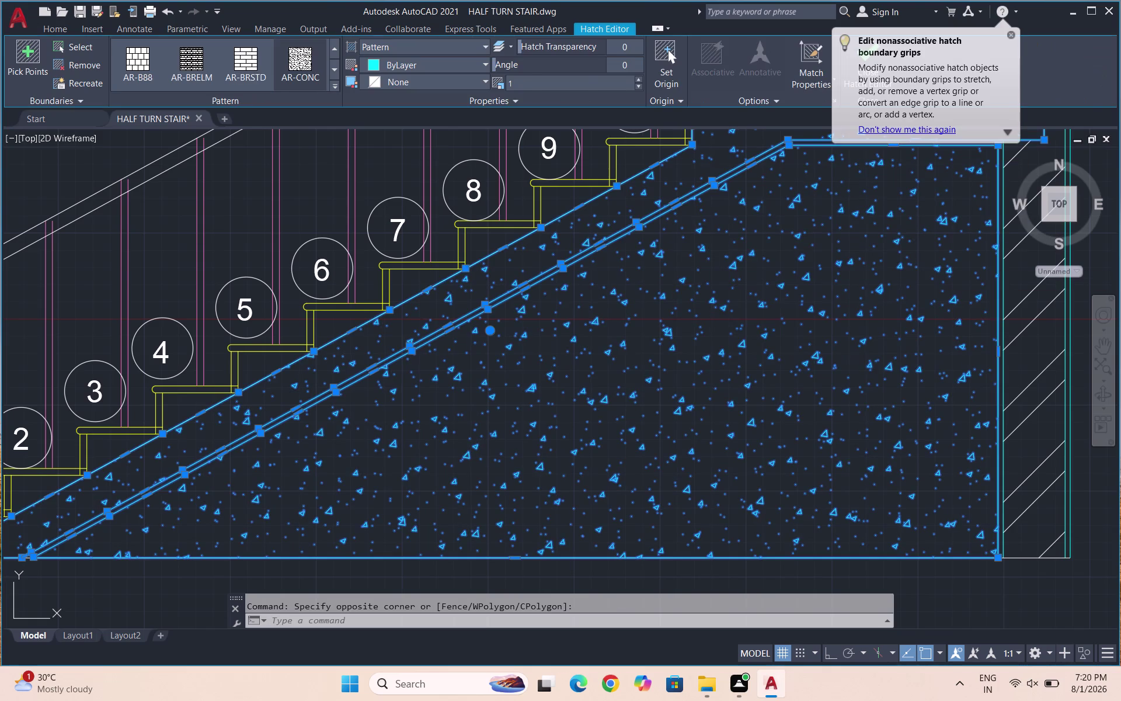
Pick the oversized concrete fill from among the overlapping objects, then deselect it.
click(731, 326)
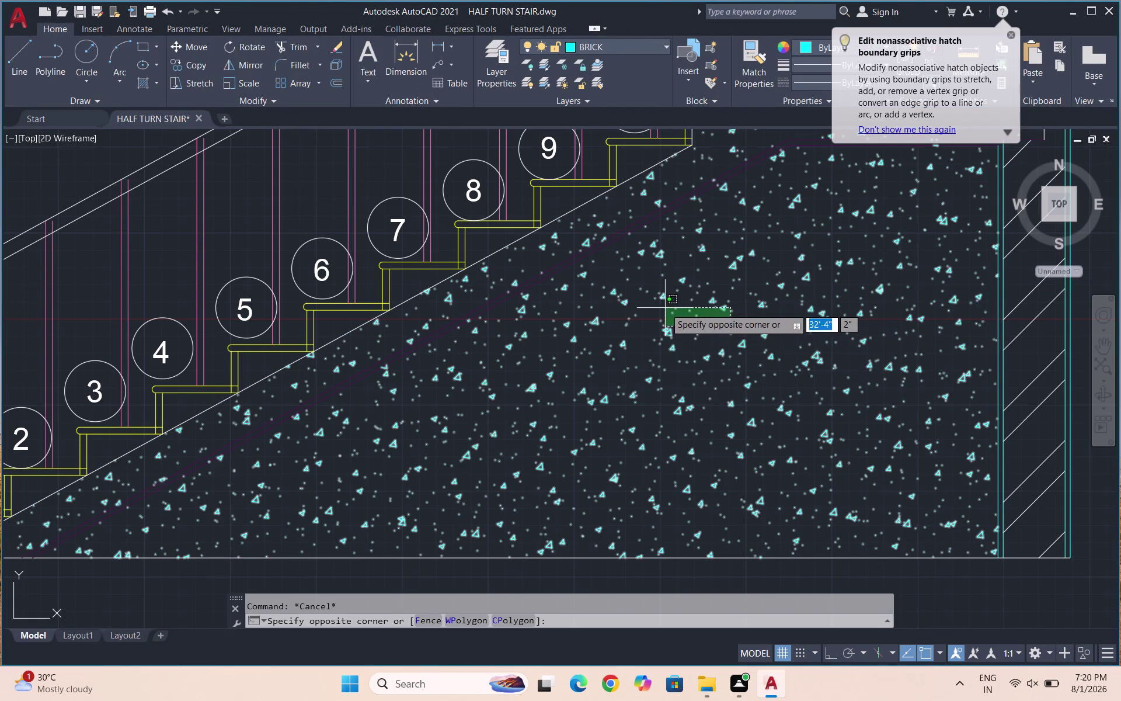
click(665, 307)
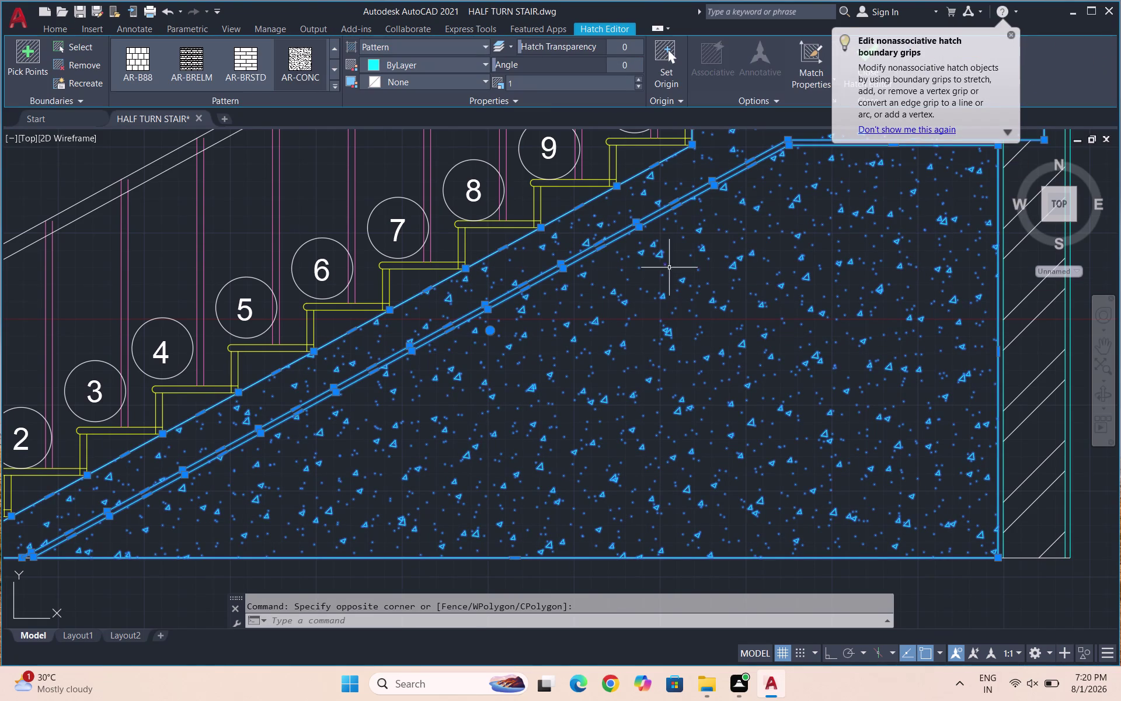
click(652, 219)
drag(641, 210, 663, 229)
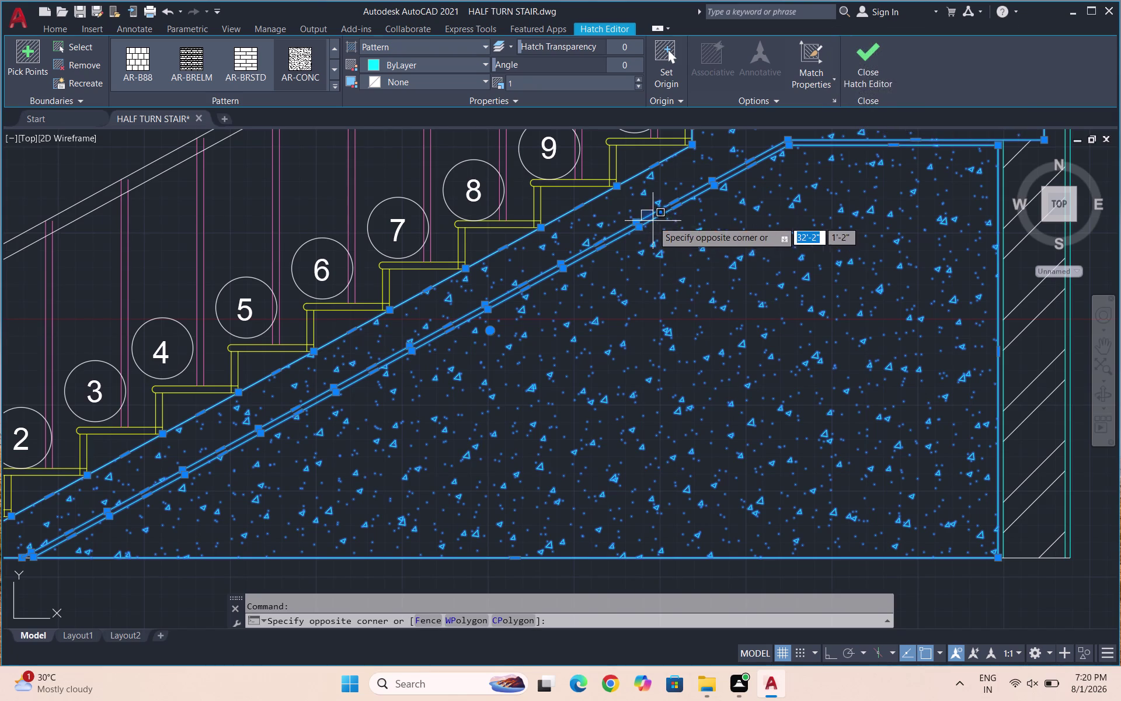
double_click(659, 230)
drag(658, 222, 652, 210)
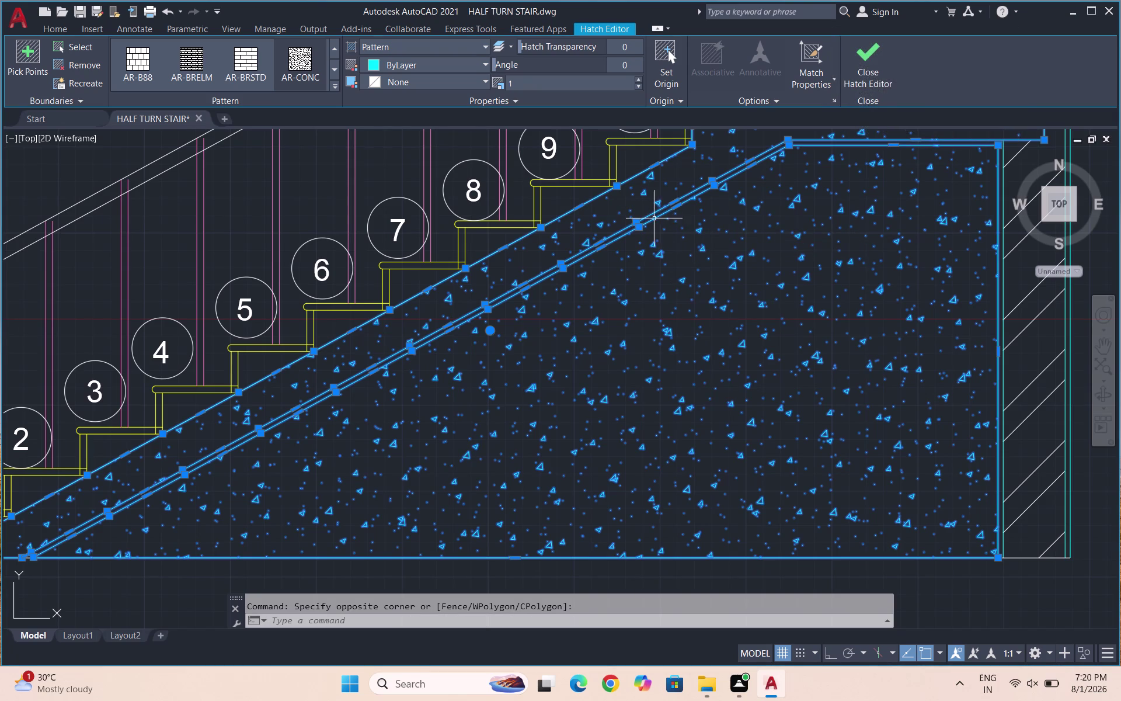
click(654, 220)
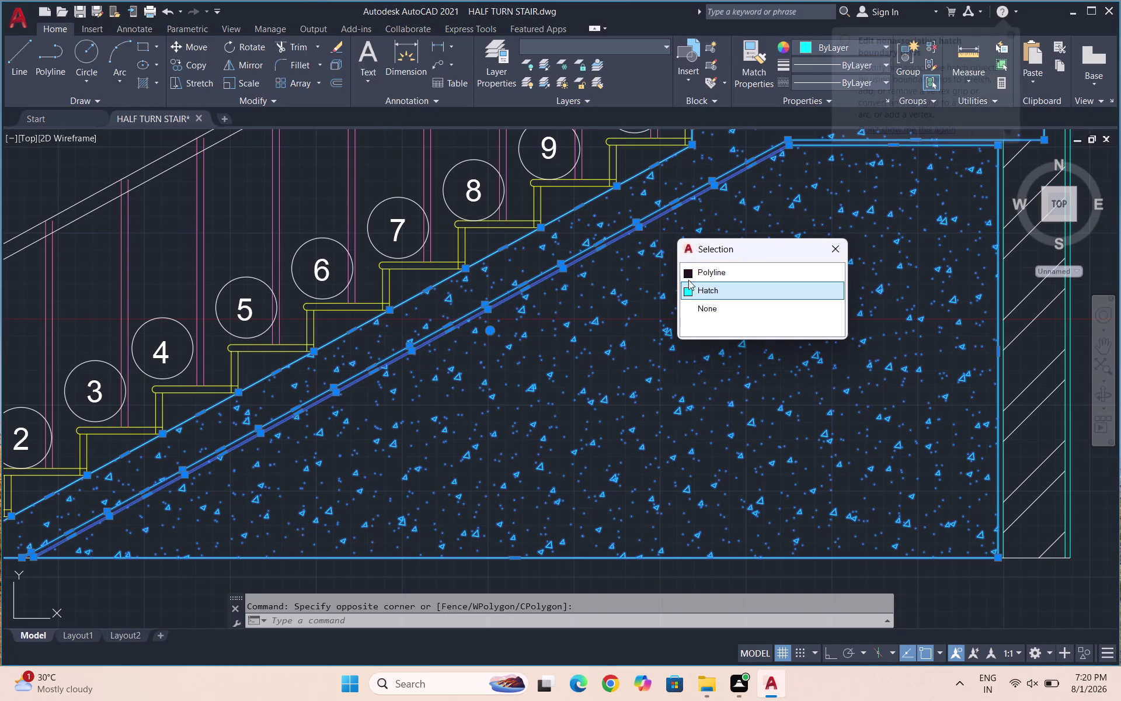
click(689, 273)
key(Escape)
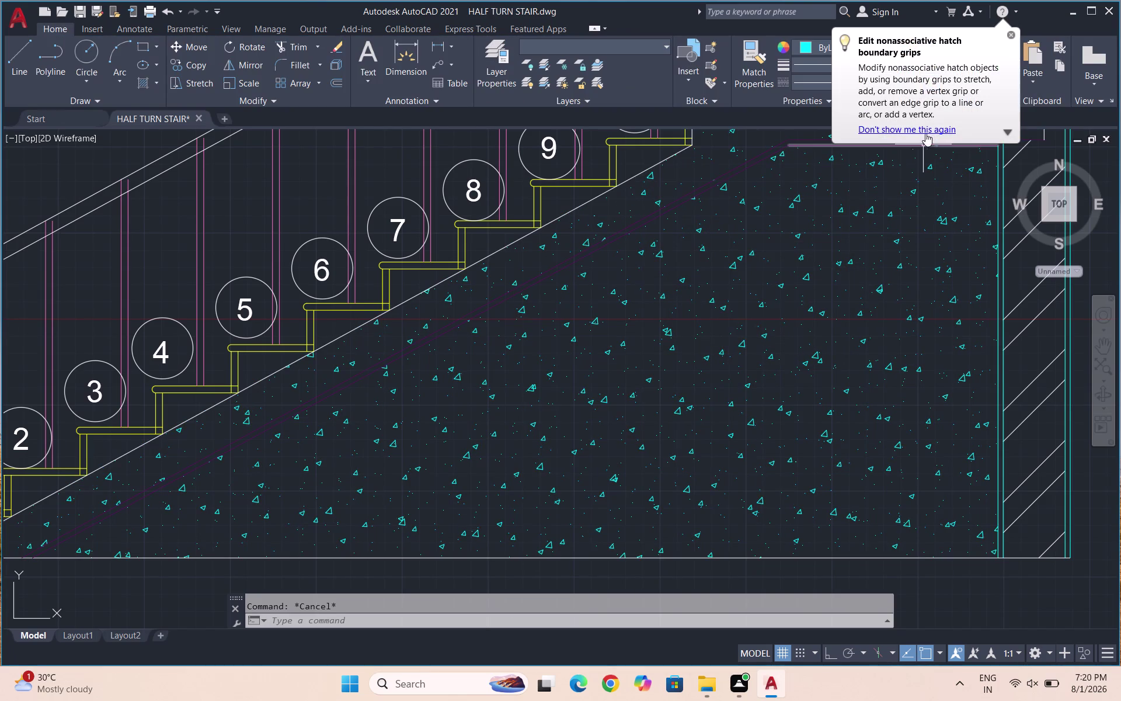
Undo the oversized AR-CONC hatch and start a new HATCH command.
key(ctrl+z)
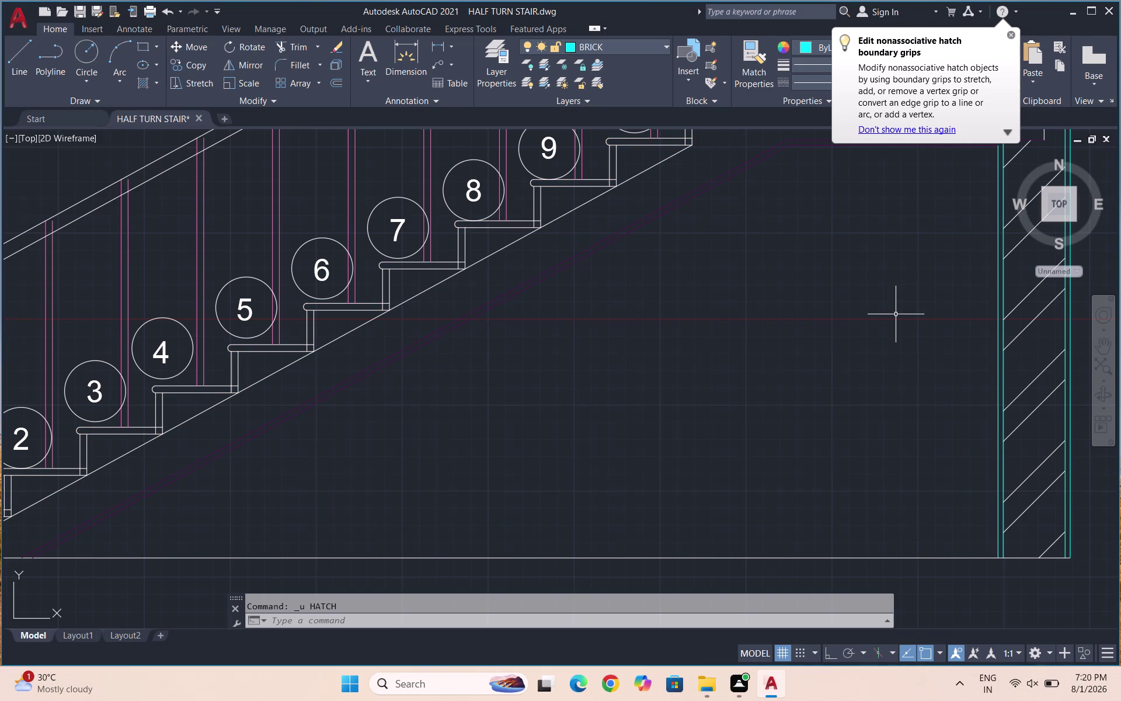
key(h)
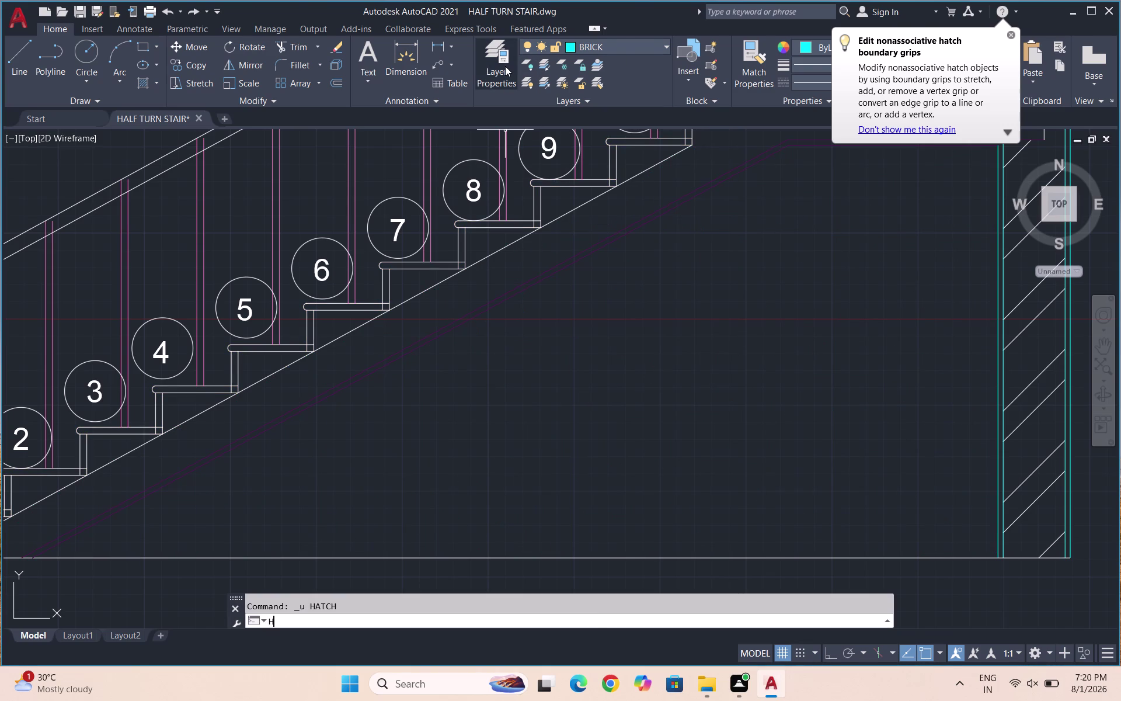
key(Return)
Fill the sloped waist slab strip with the AR-CONC pattern at scale 0.5.
click(337, 85)
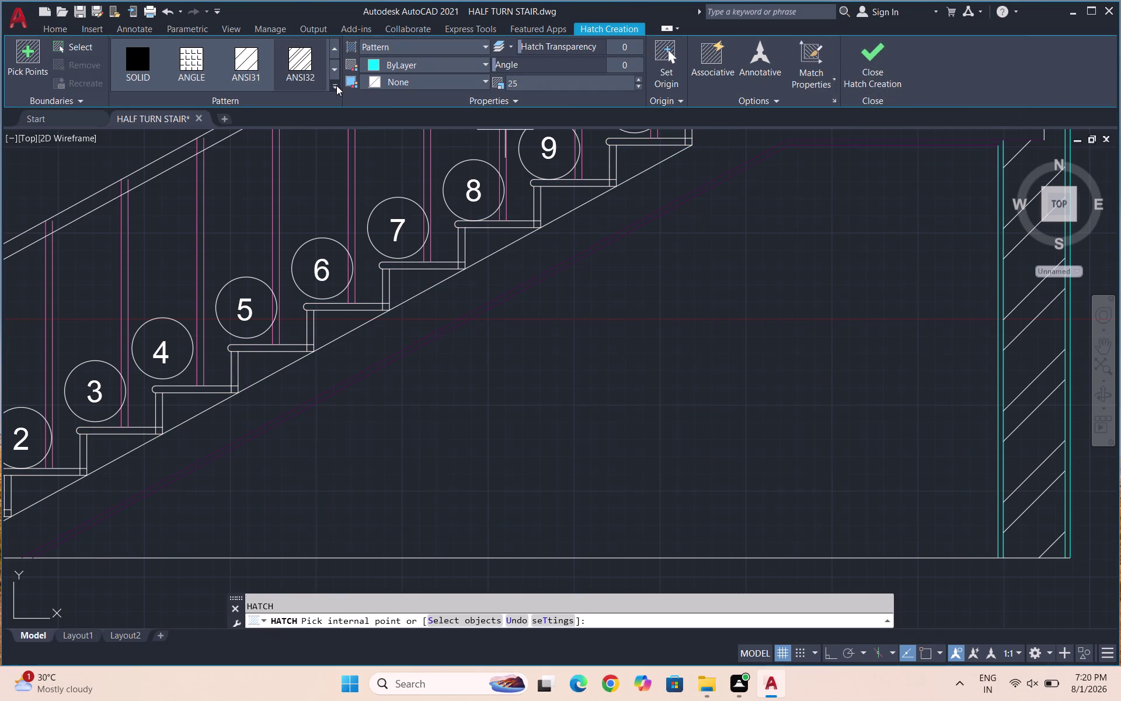
click(333, 82)
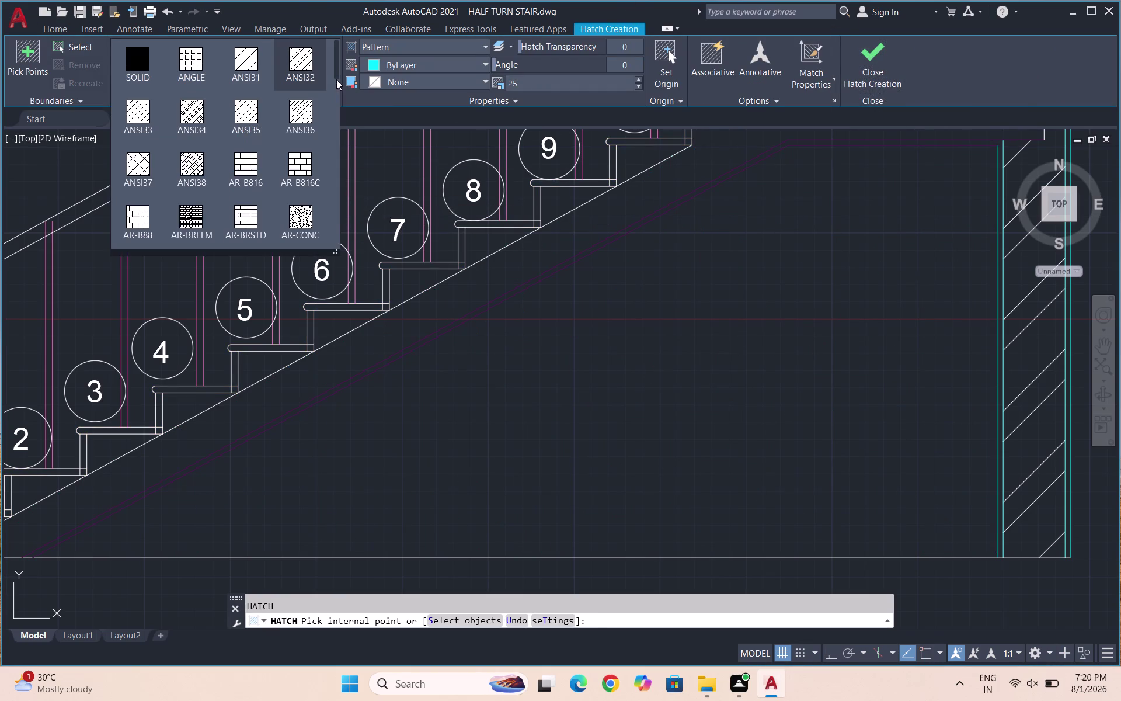
click(292, 208)
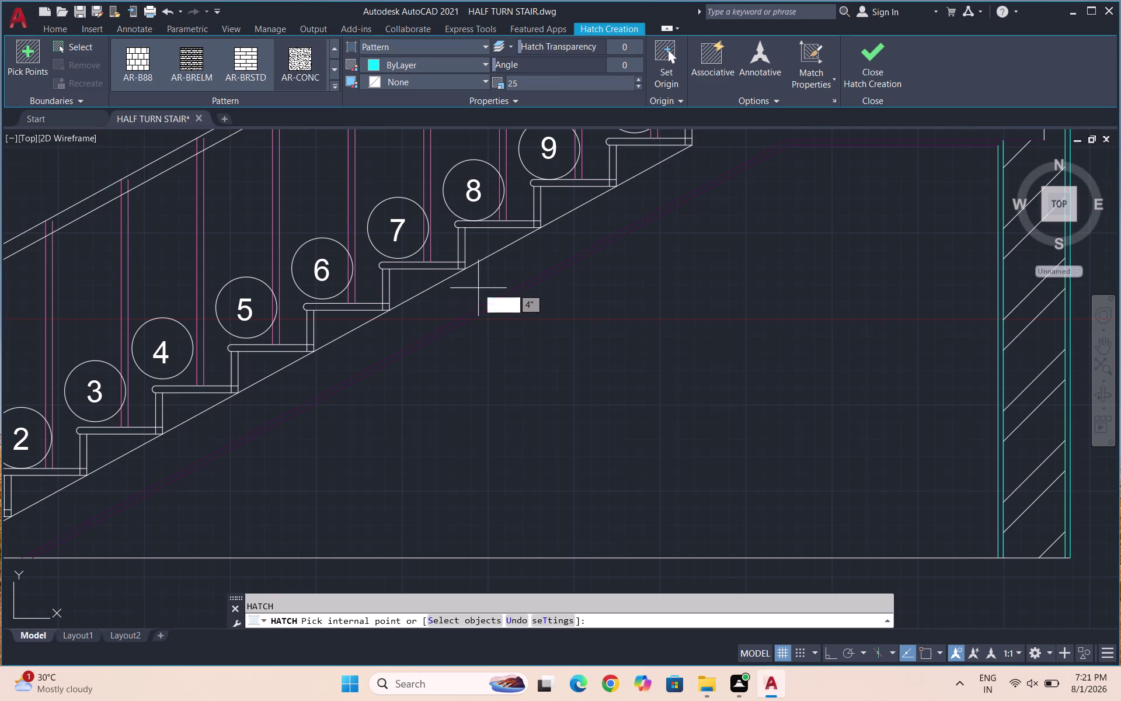
click(482, 277)
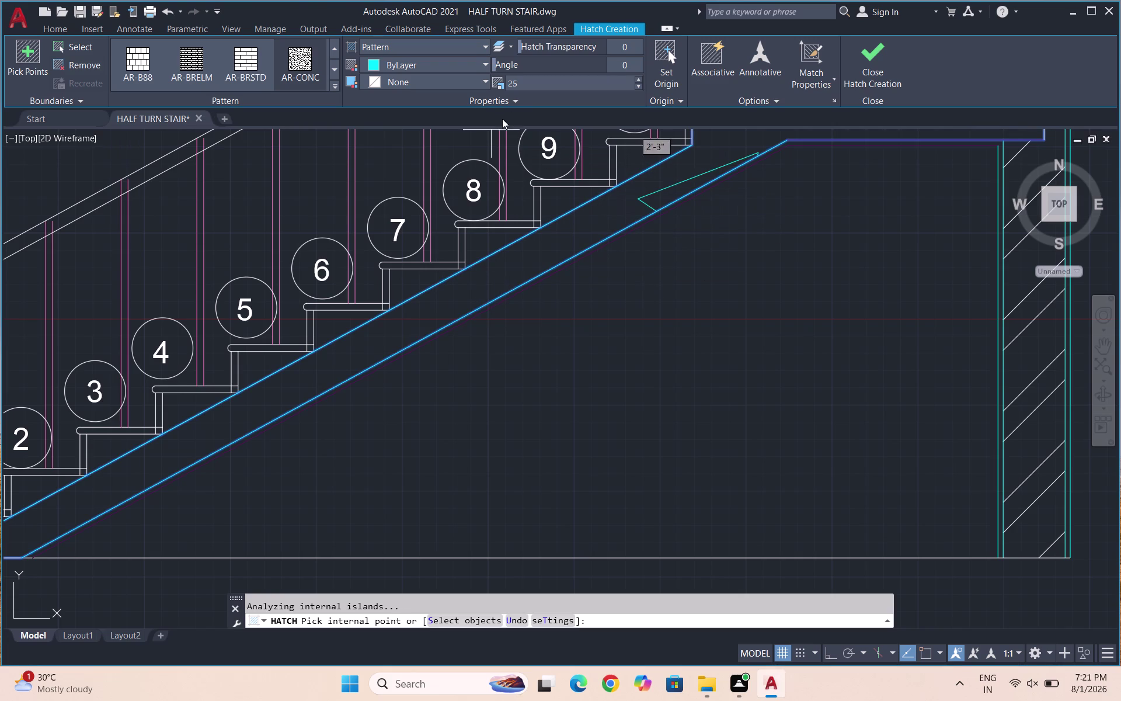
click(525, 83)
text(0.5)
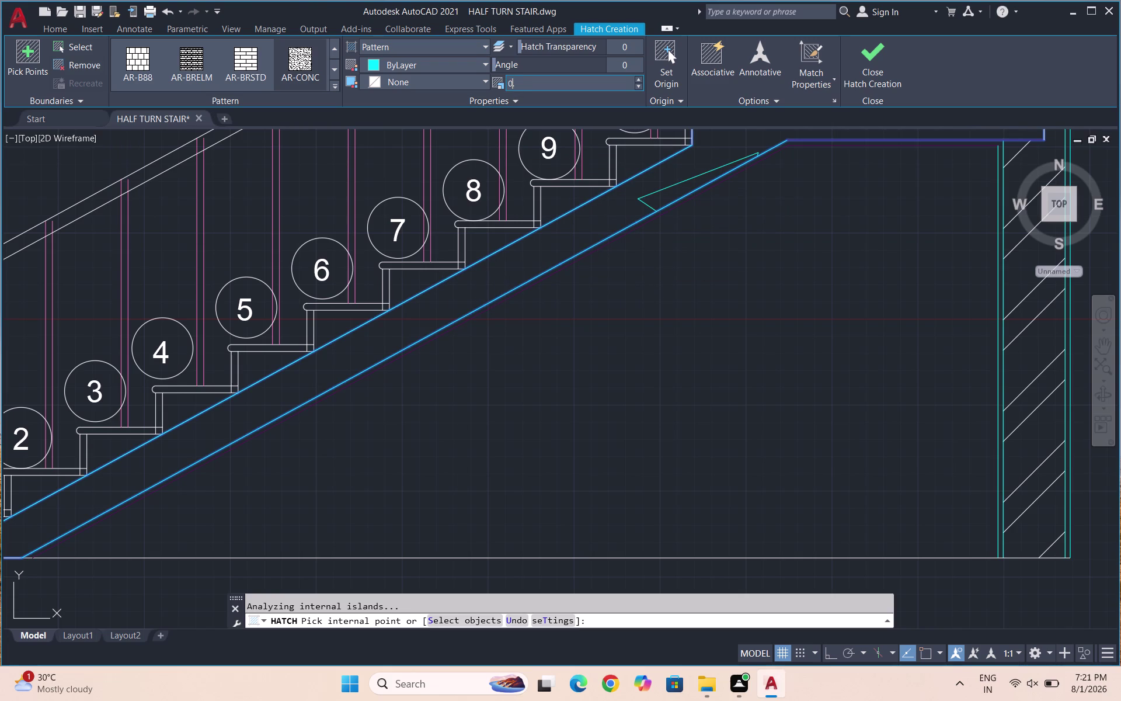
key(Return)
click(881, 61)
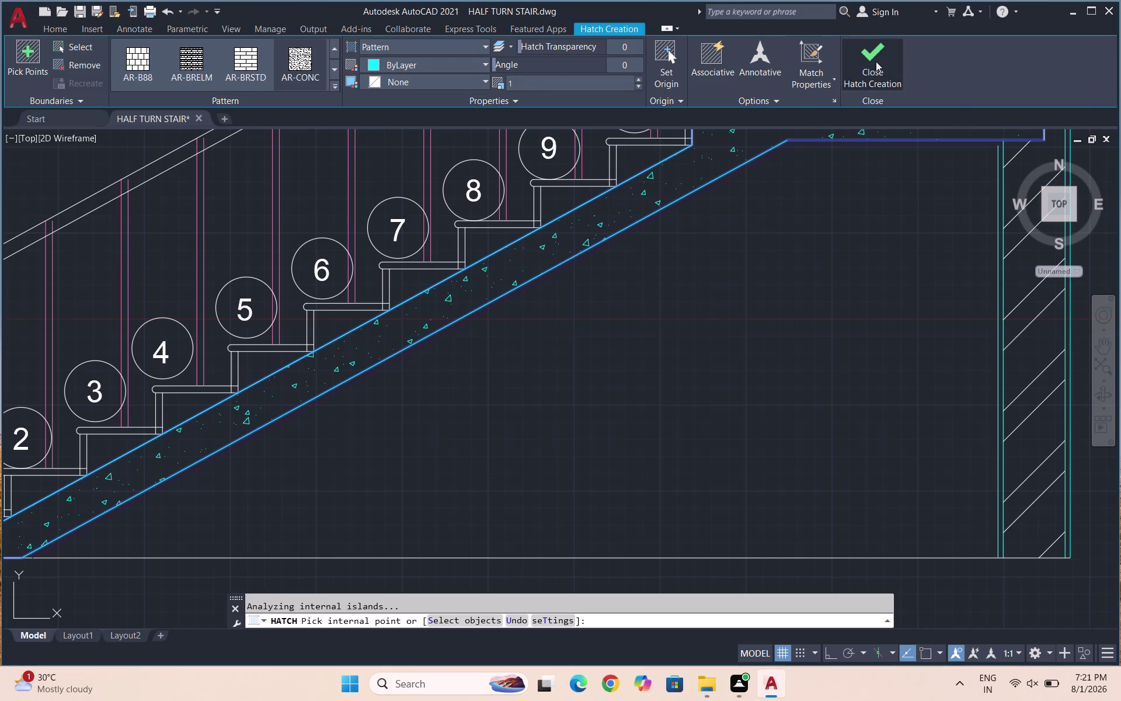
scroll(down, 3)
scroll(down, 3)
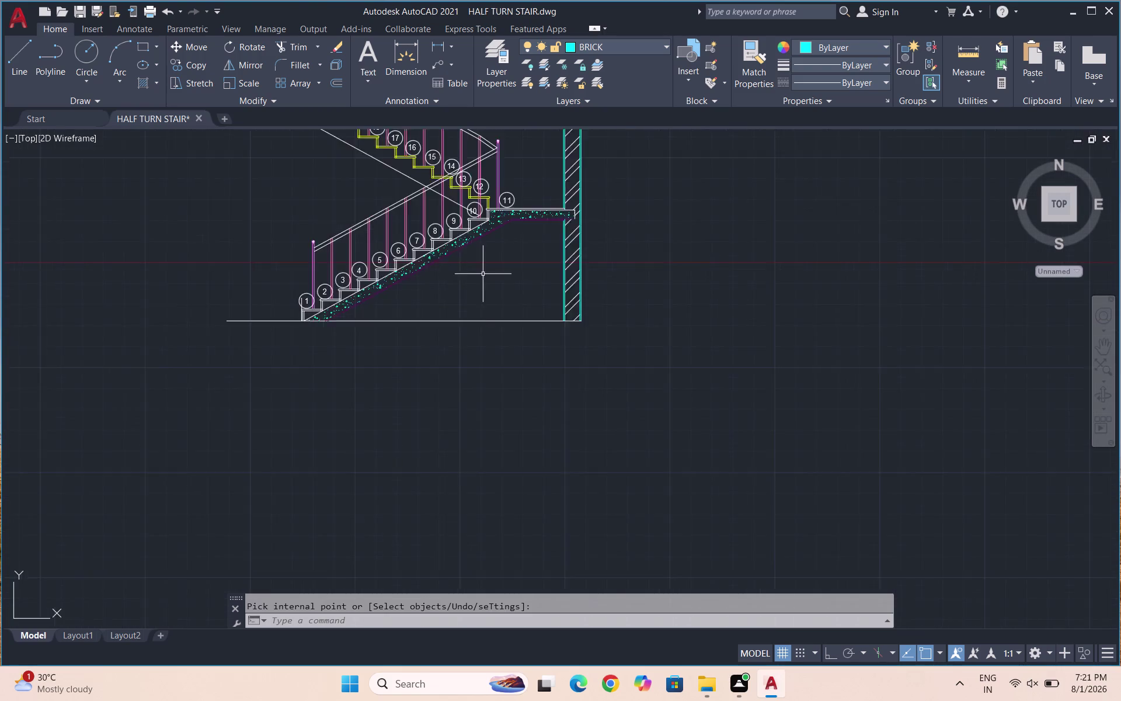
Zoom to the section, select the slab concrete hatch and review its colour options.
scroll(down, 3)
scroll(down, 3)
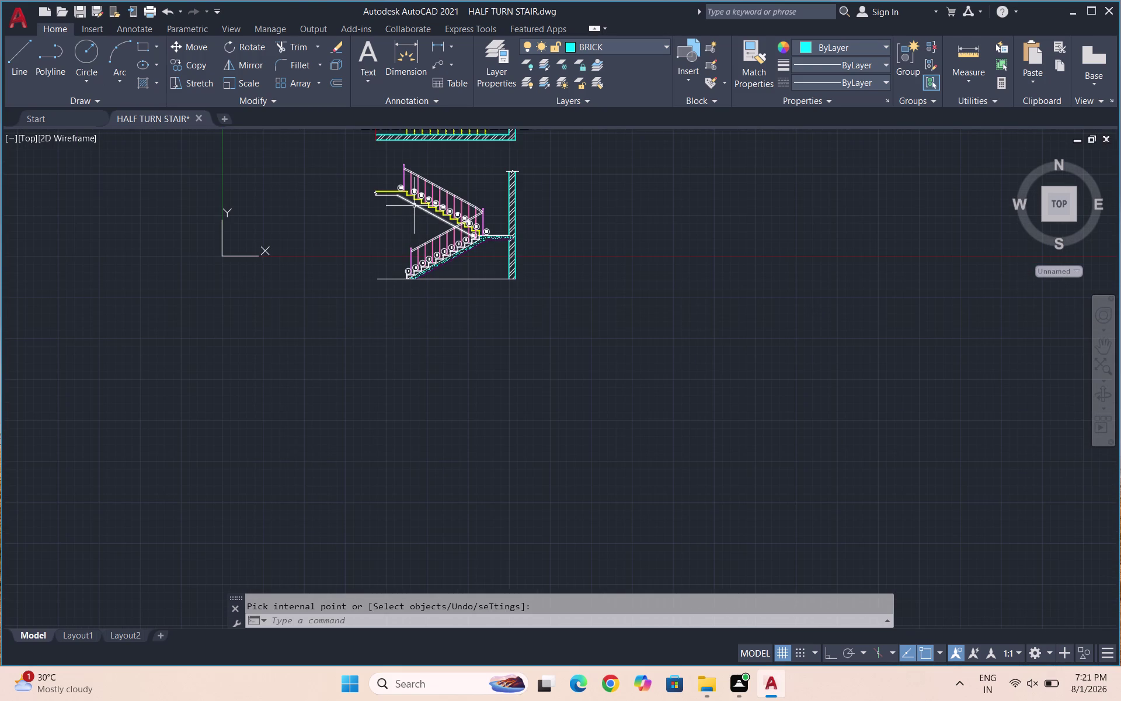
scroll(up, 3)
scroll(down, 3)
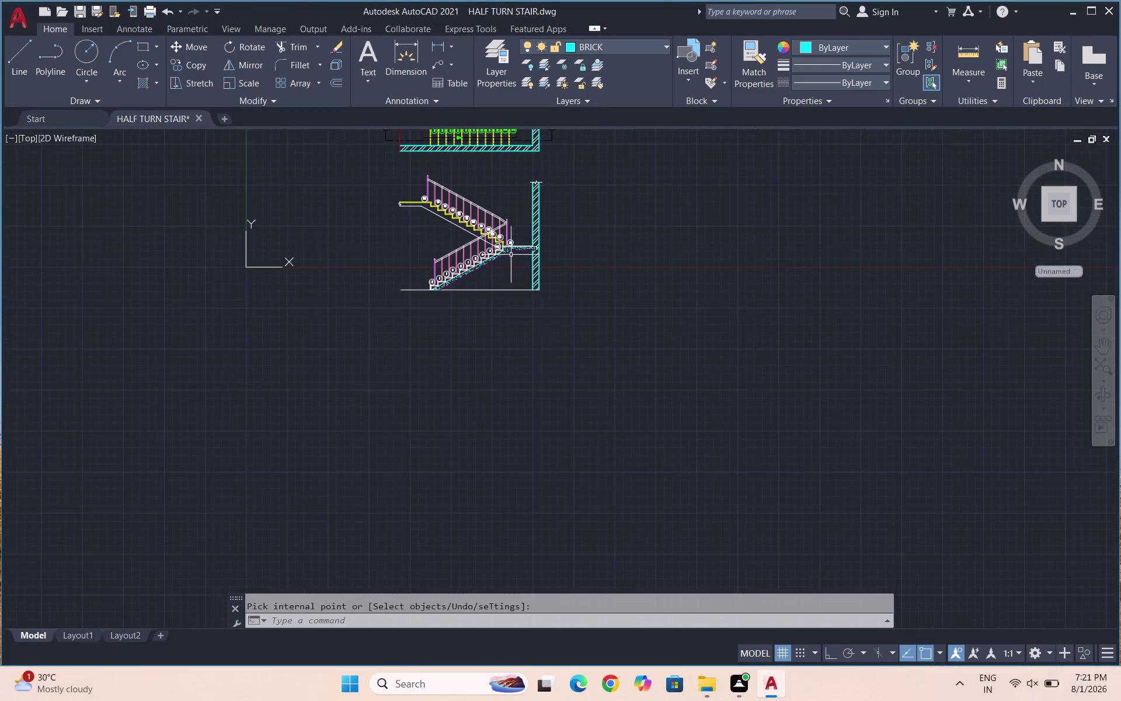
scroll(down, 3)
scroll(down, 3)
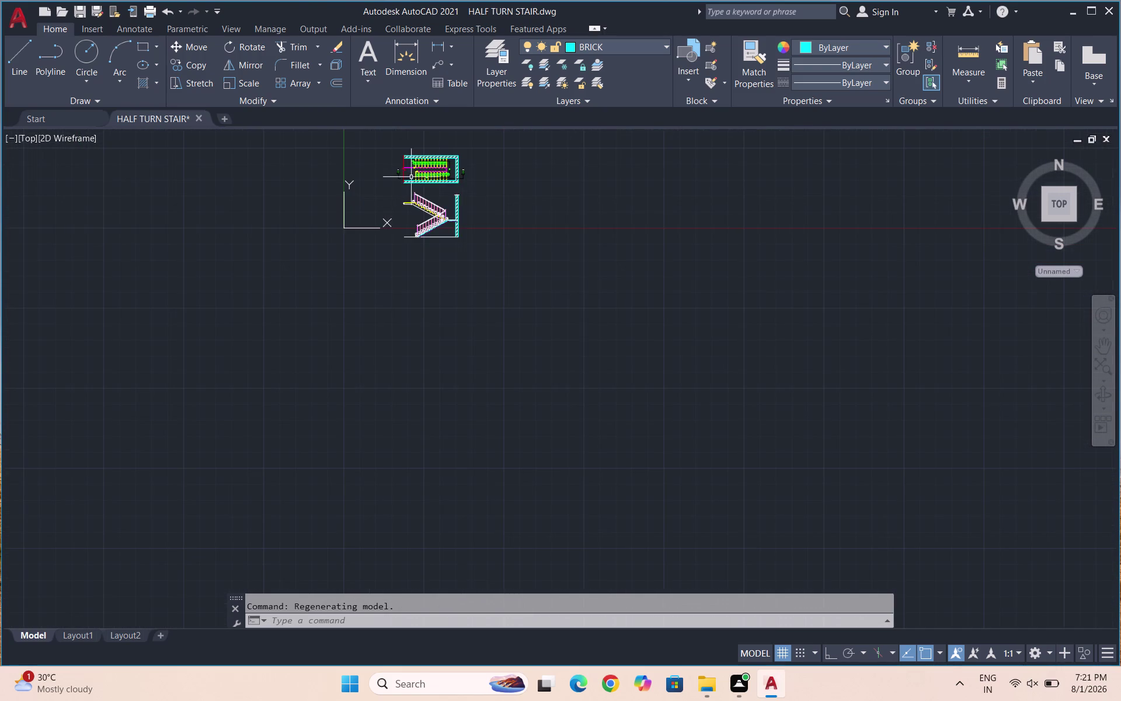
scroll(up, 3)
scroll(up, 3)
click(425, 206)
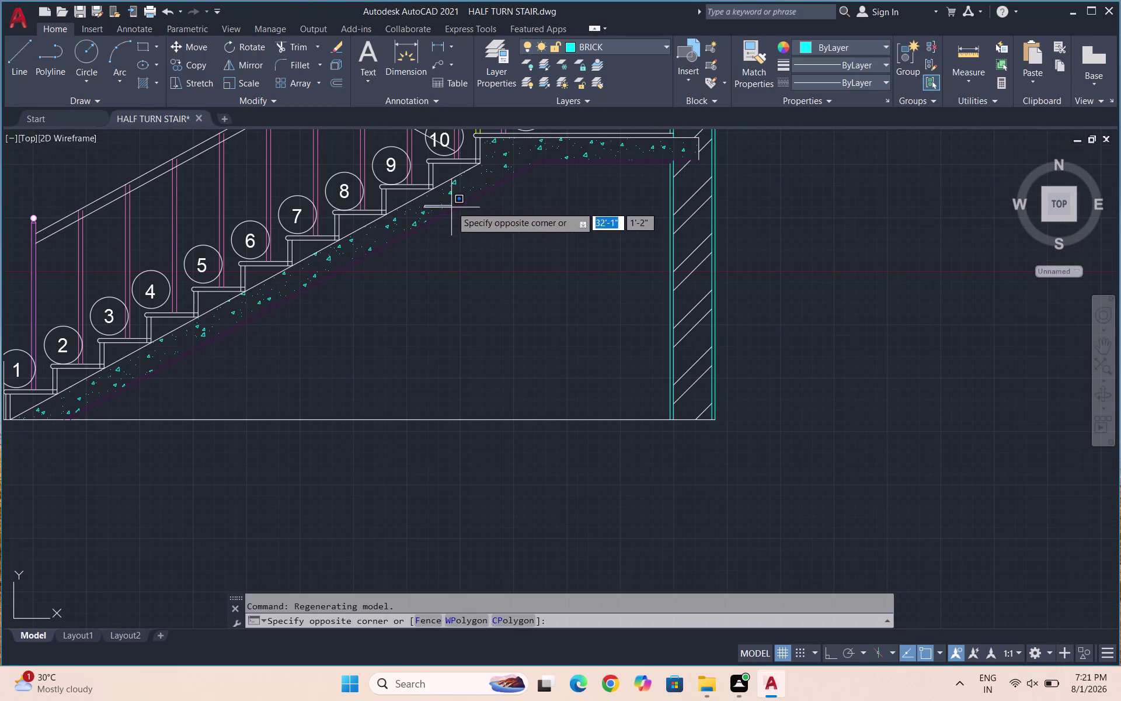
click(452, 203)
click(494, 163)
click(497, 159)
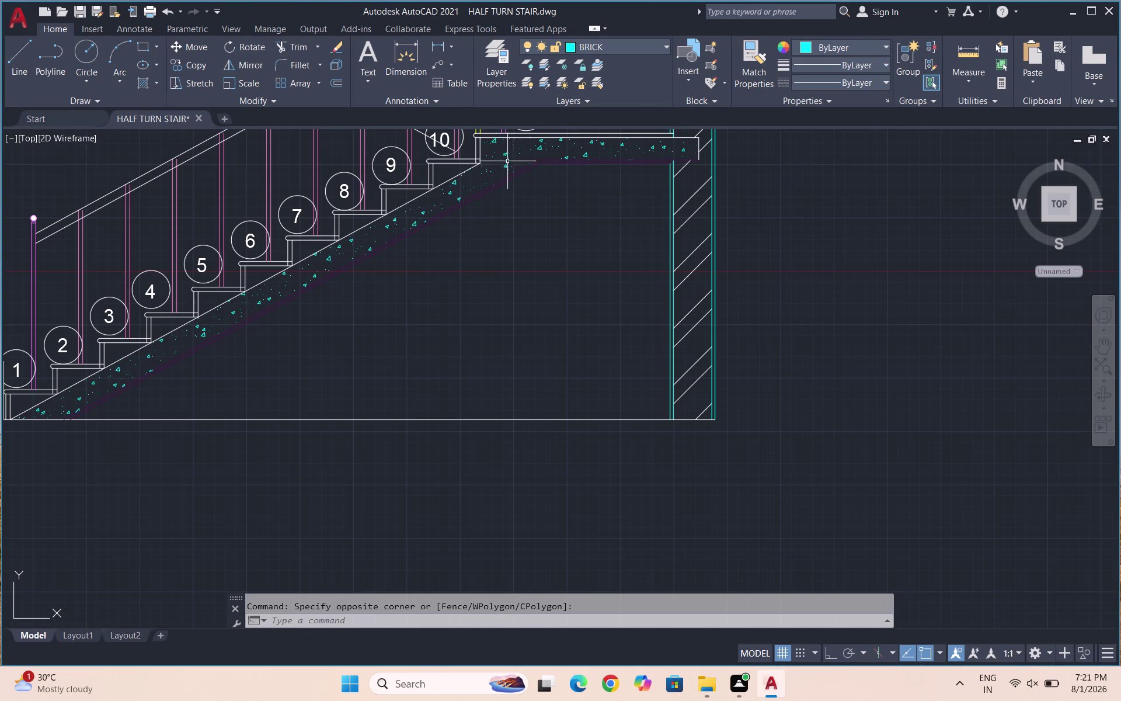
click(508, 167)
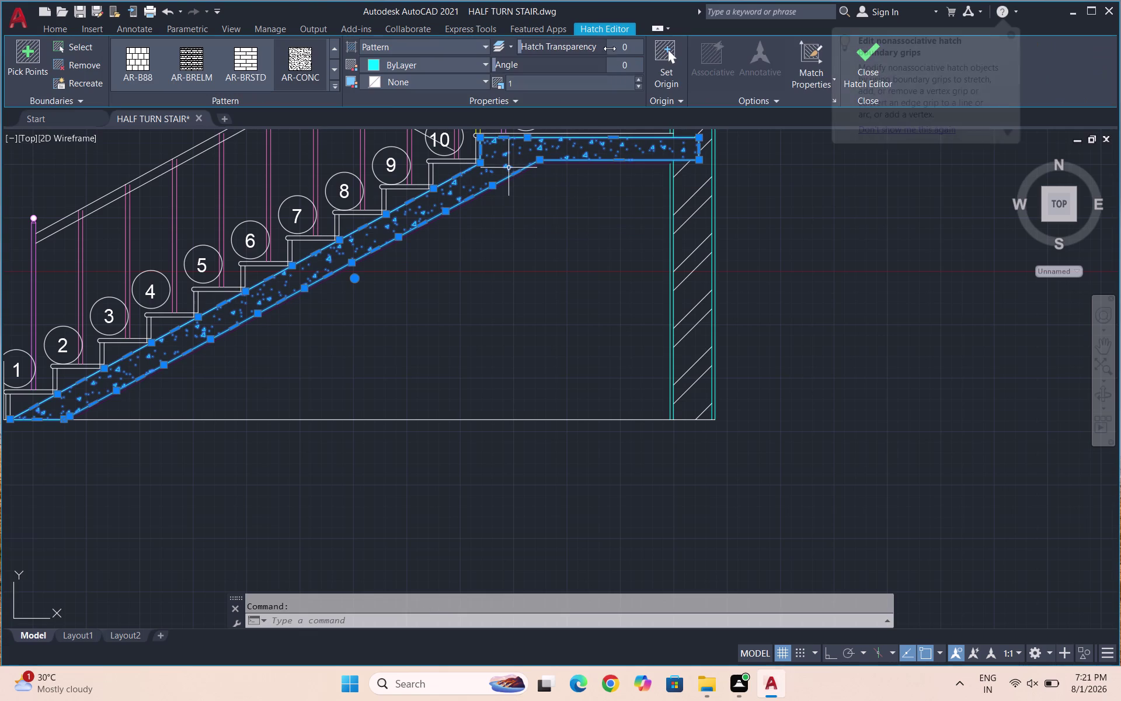
click(459, 67)
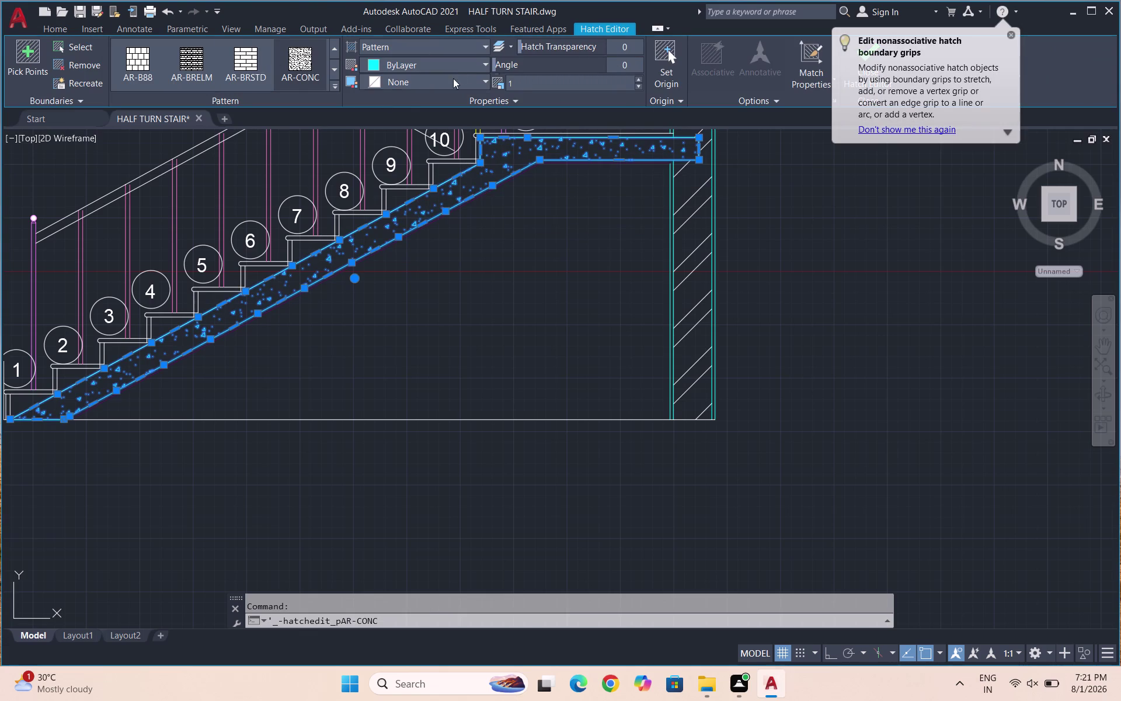
click(59, 25)
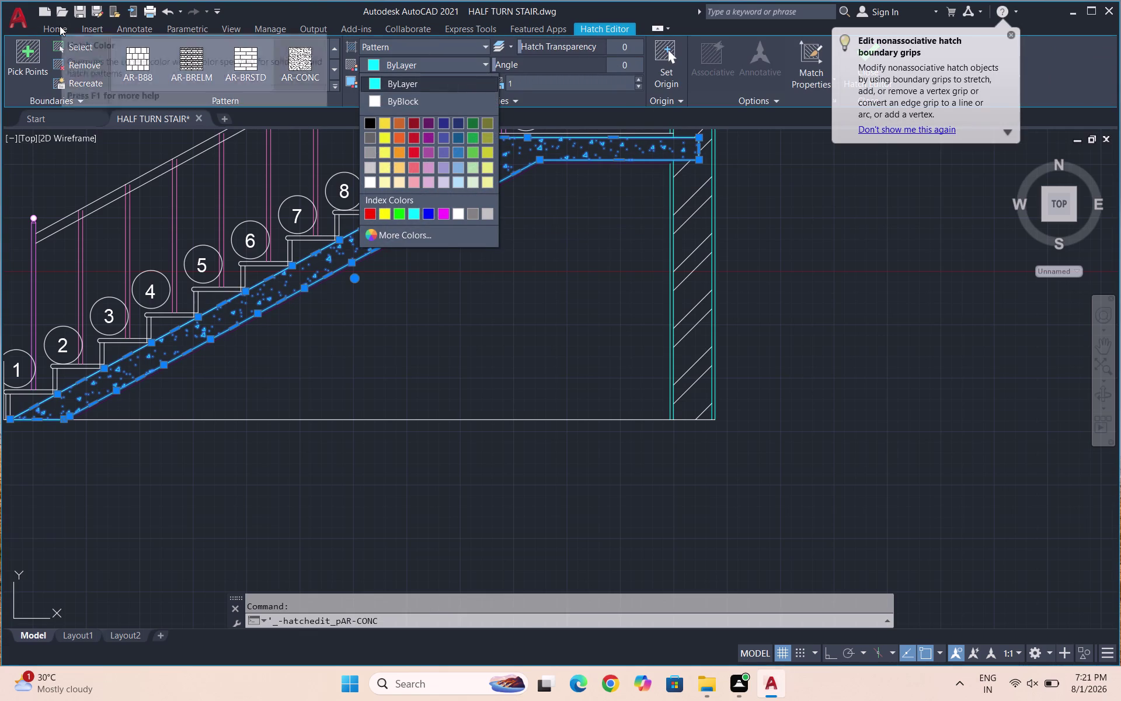
key(Escape)
key(Escape)
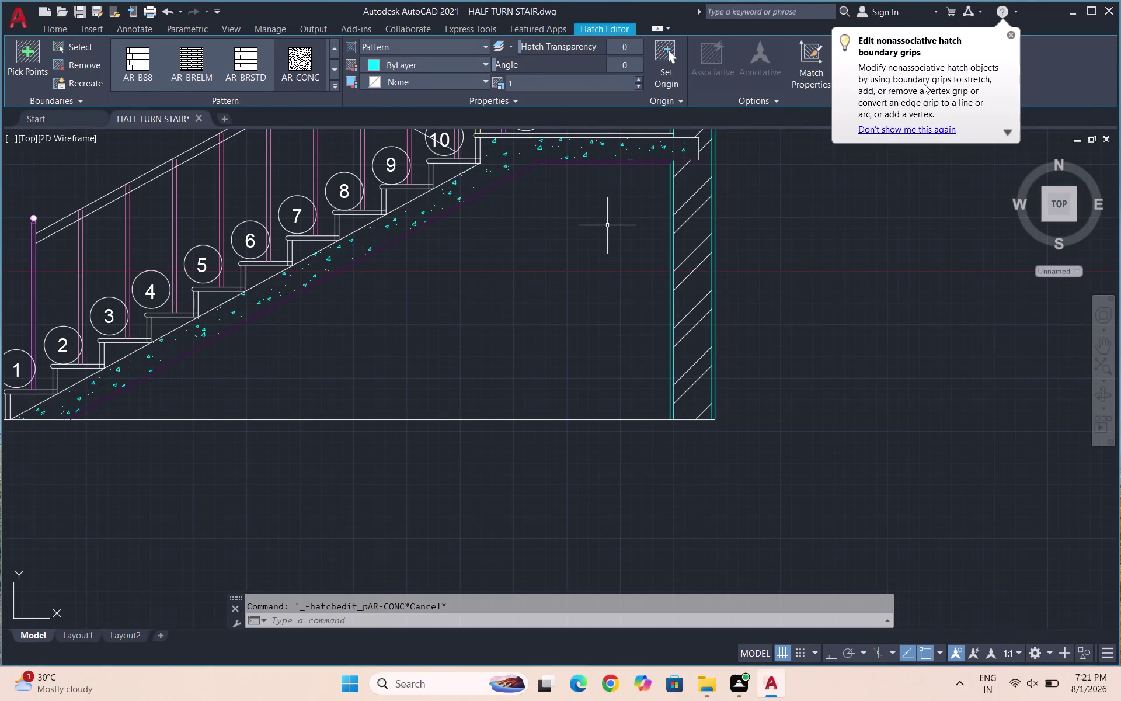
Make HATCH the current layer, then recheck the slab hatch's colour settings without changes.
click(625, 45)
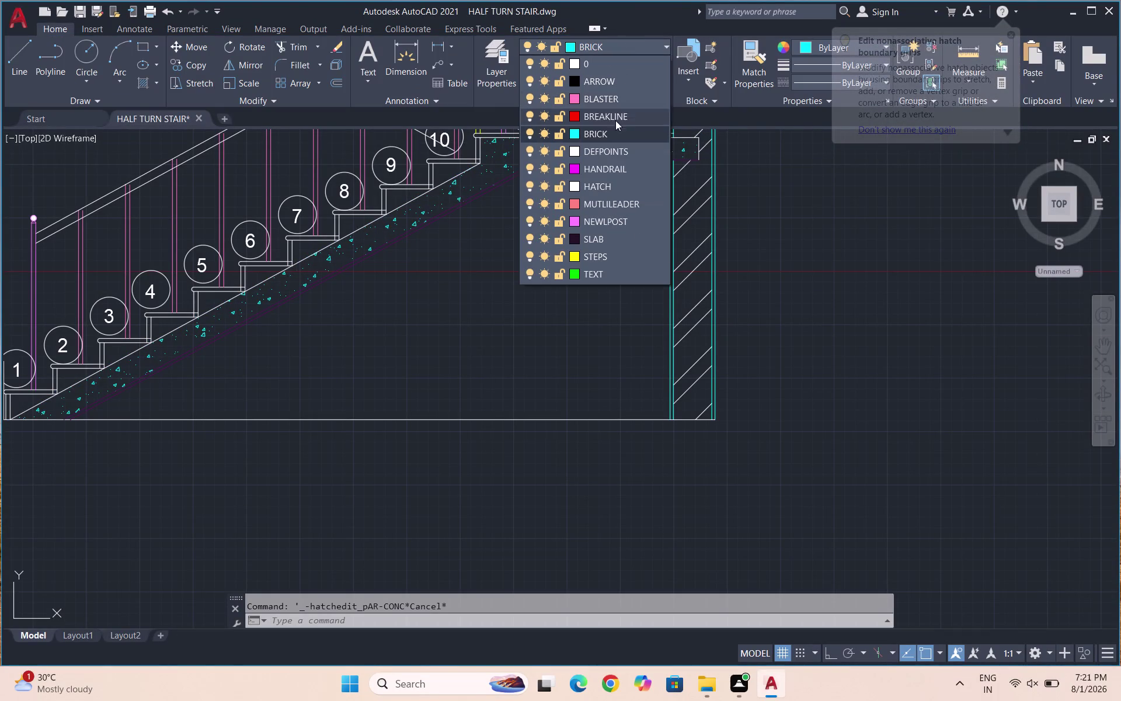
click(614, 183)
click(508, 152)
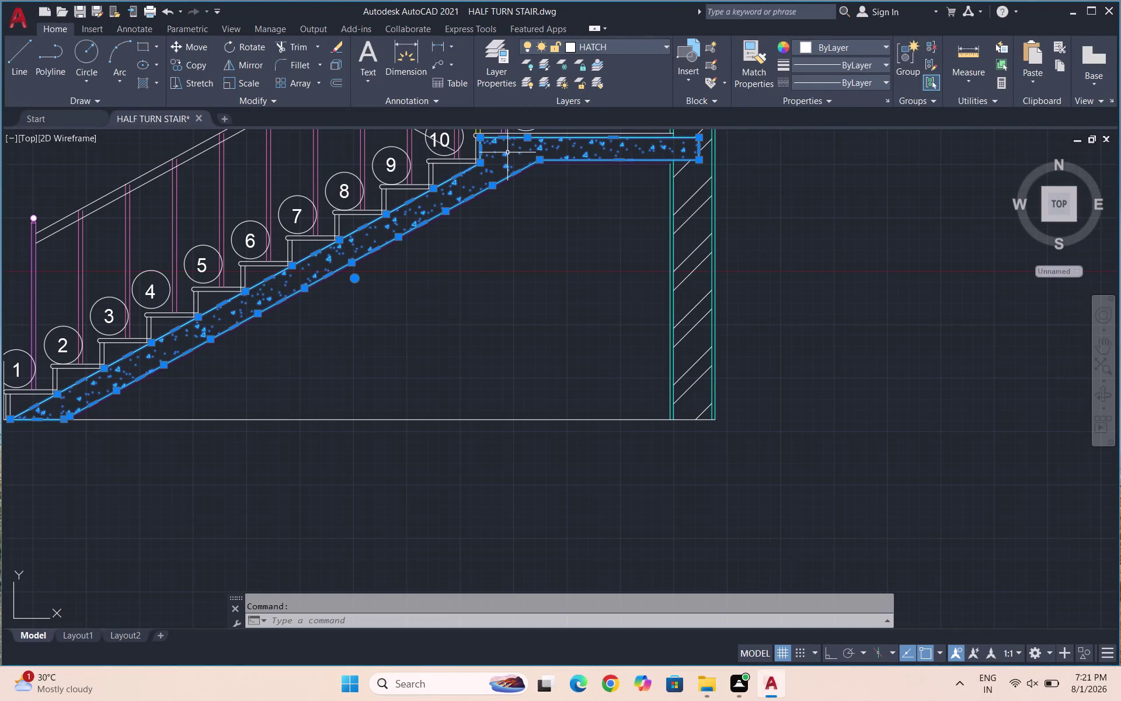
click(428, 65)
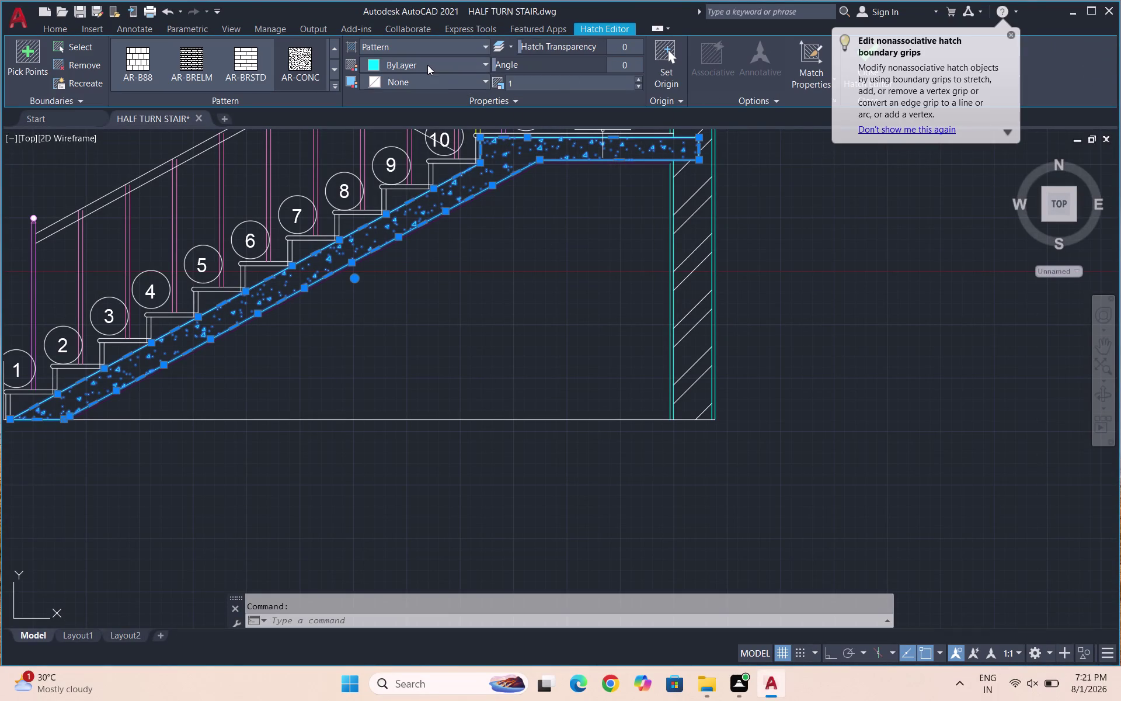
click(377, 102)
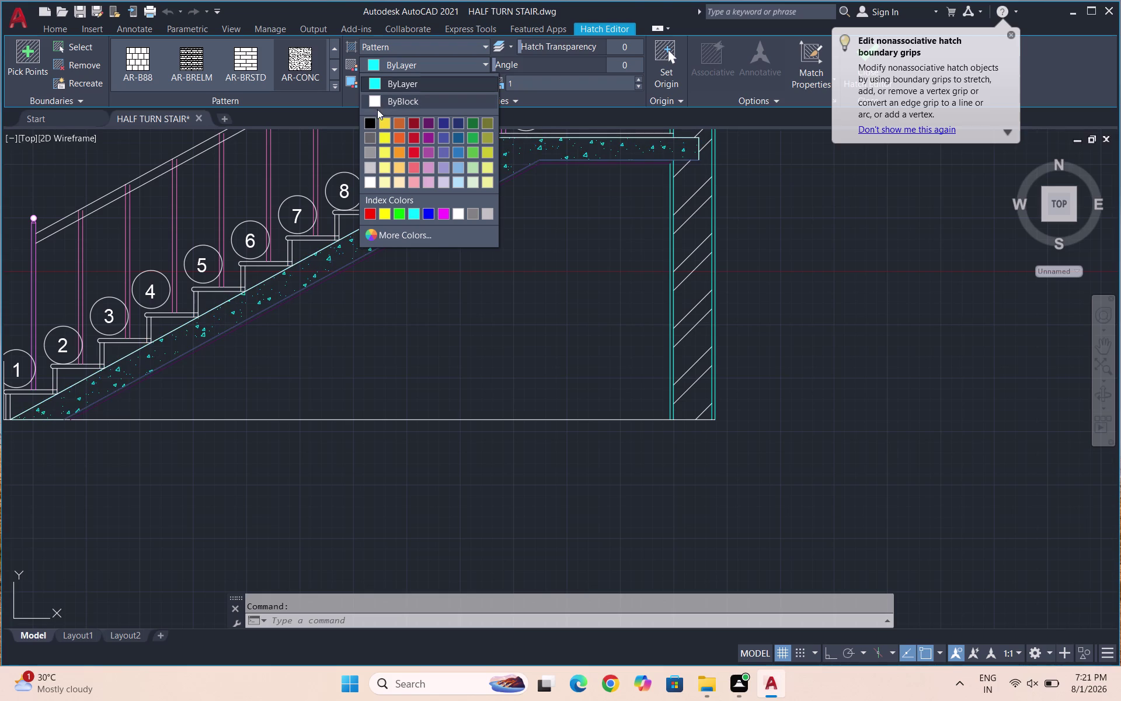
key(Escape)
Draw a multileader from the outer wall with a horizontal Ortho landing.
scroll(down, 3)
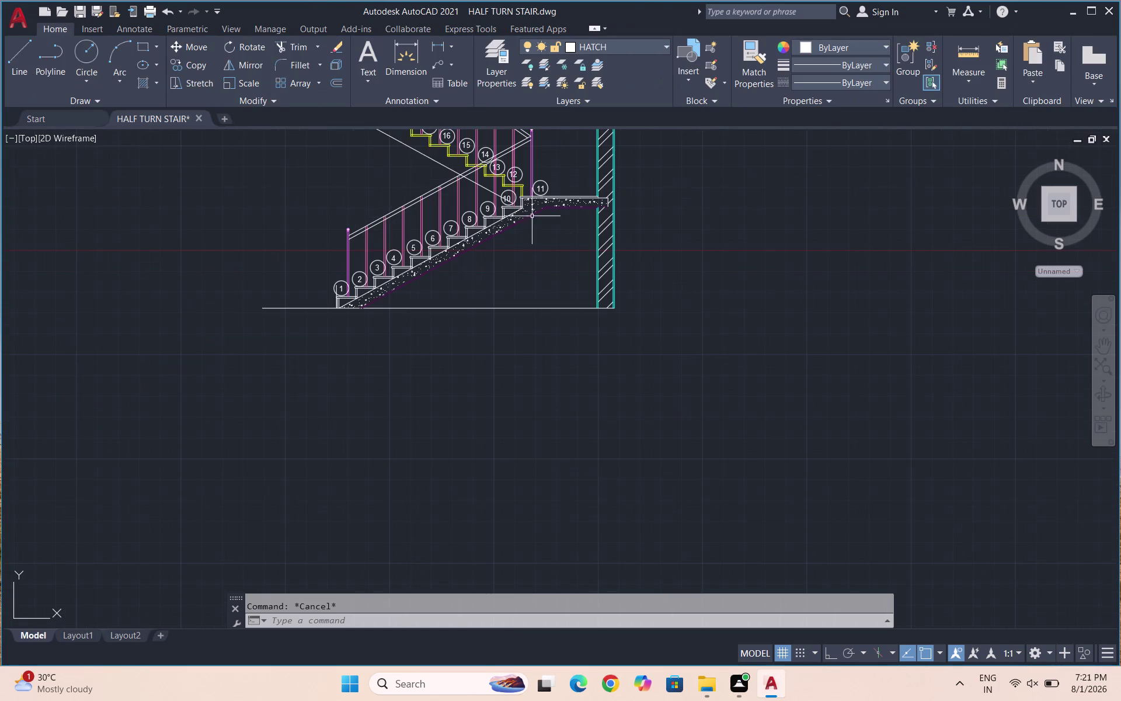
scroll(down, 3)
scroll(up, 3)
scroll(down, 3)
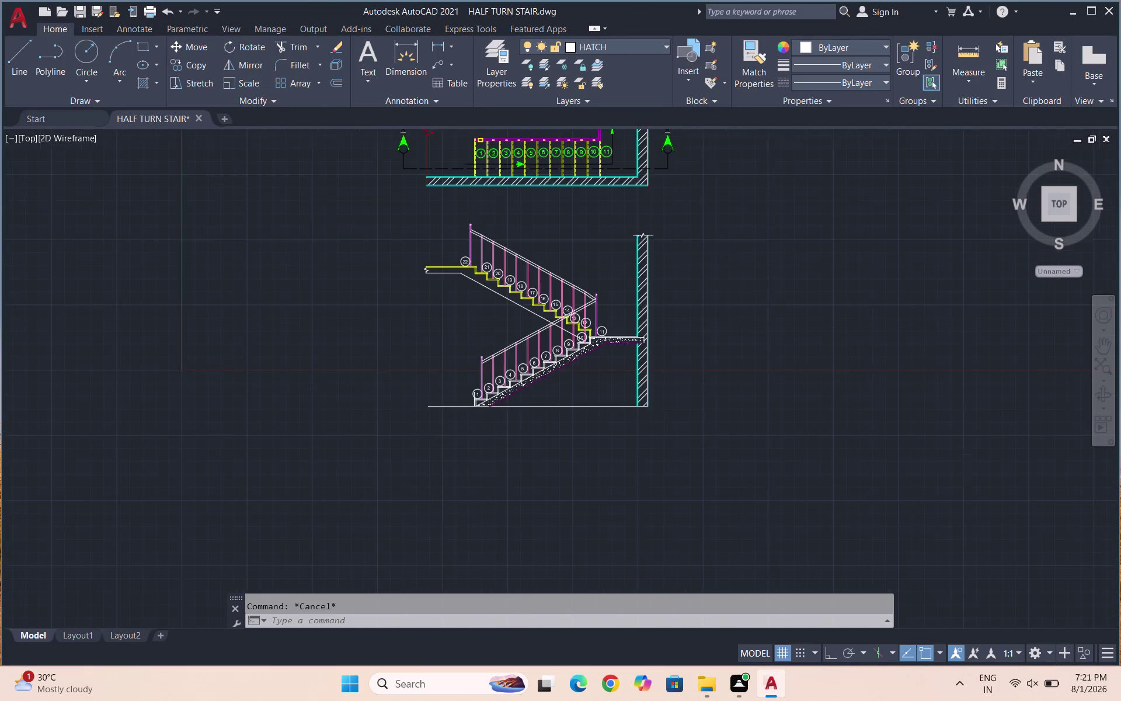
scroll(down, 3)
scroll(up, 3)
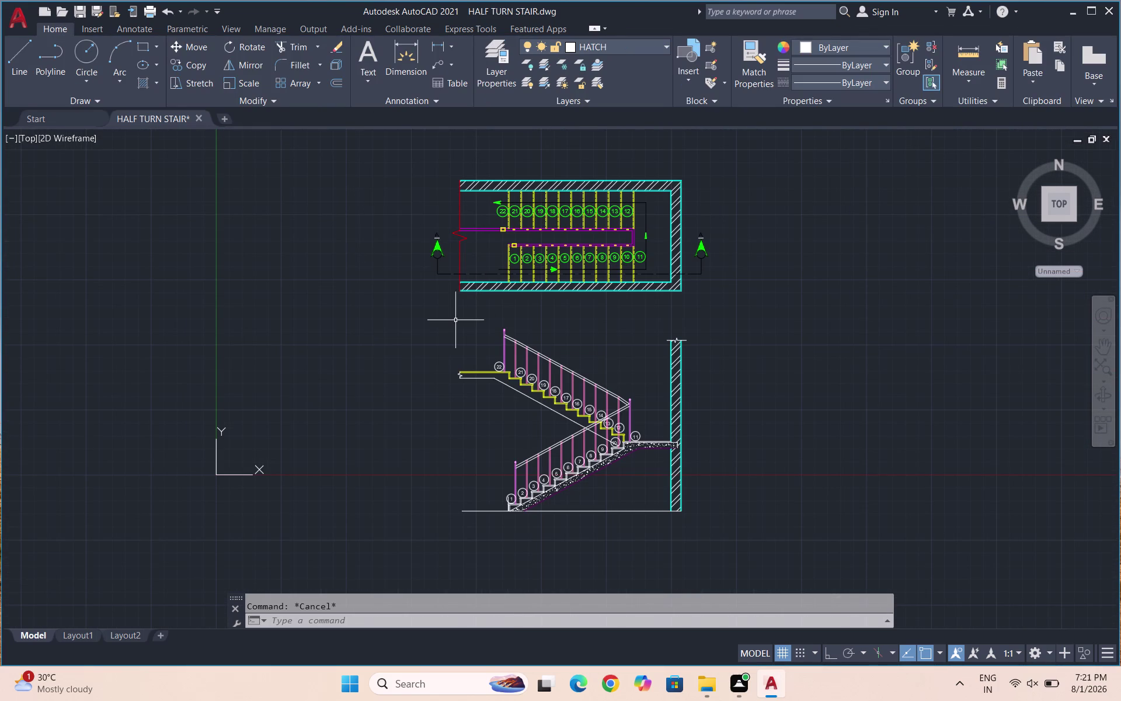
key(m)
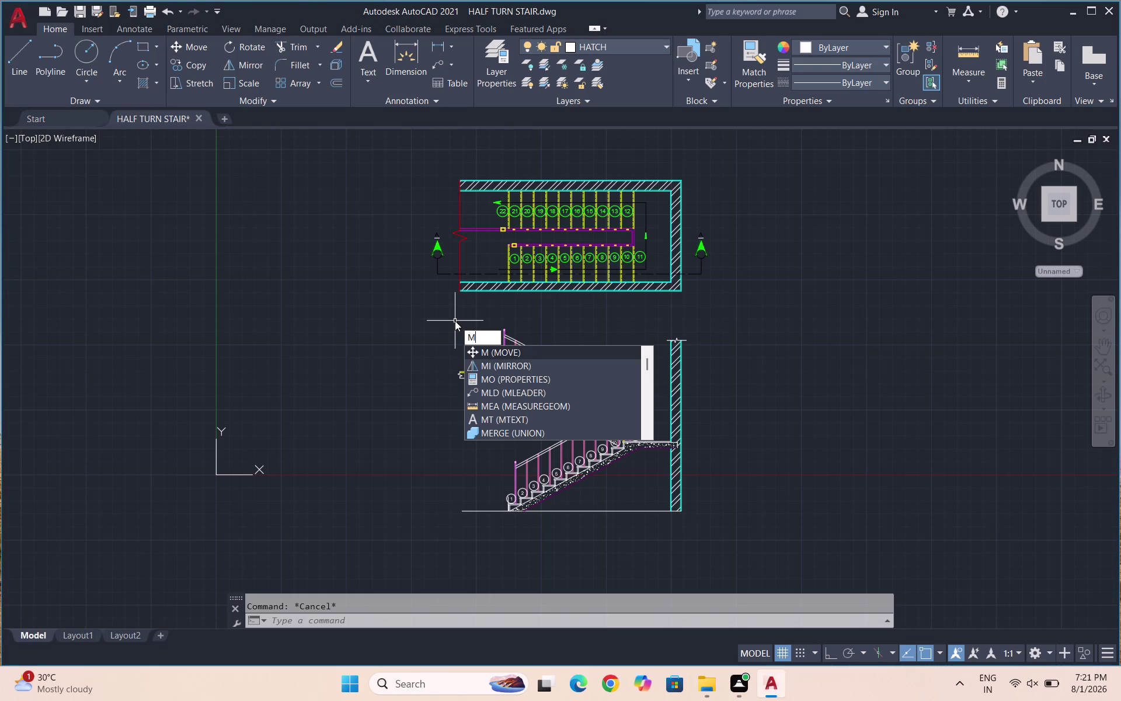
text(U)
text(LT)
click(596, 346)
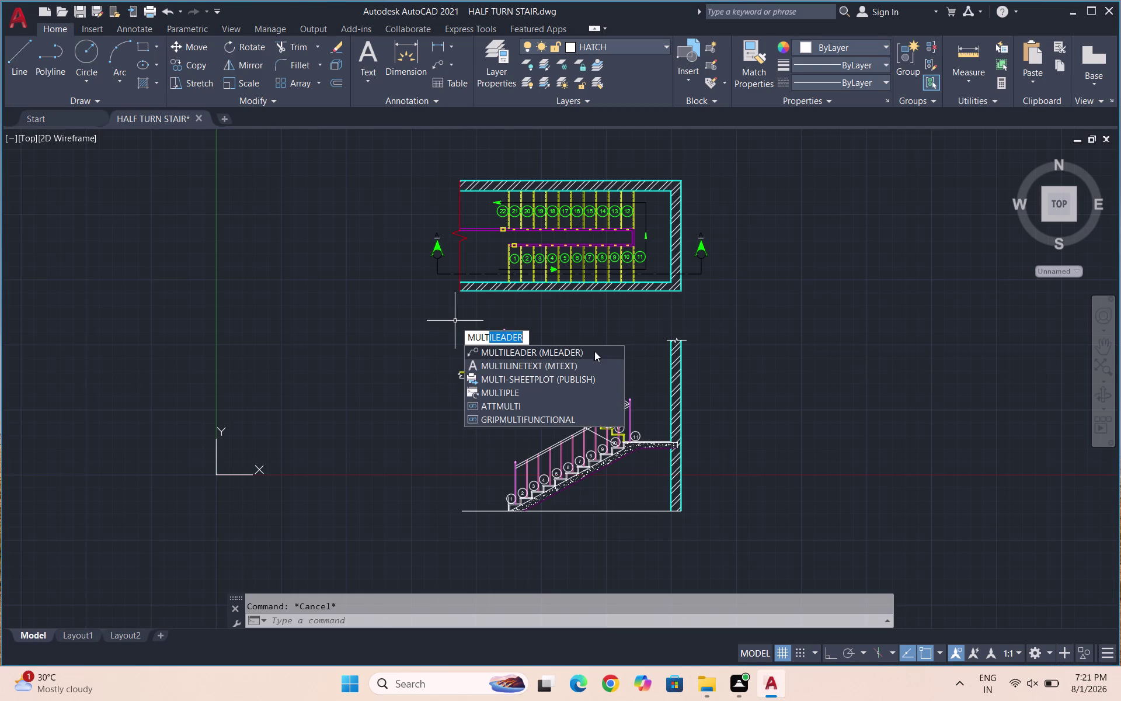
click(591, 355)
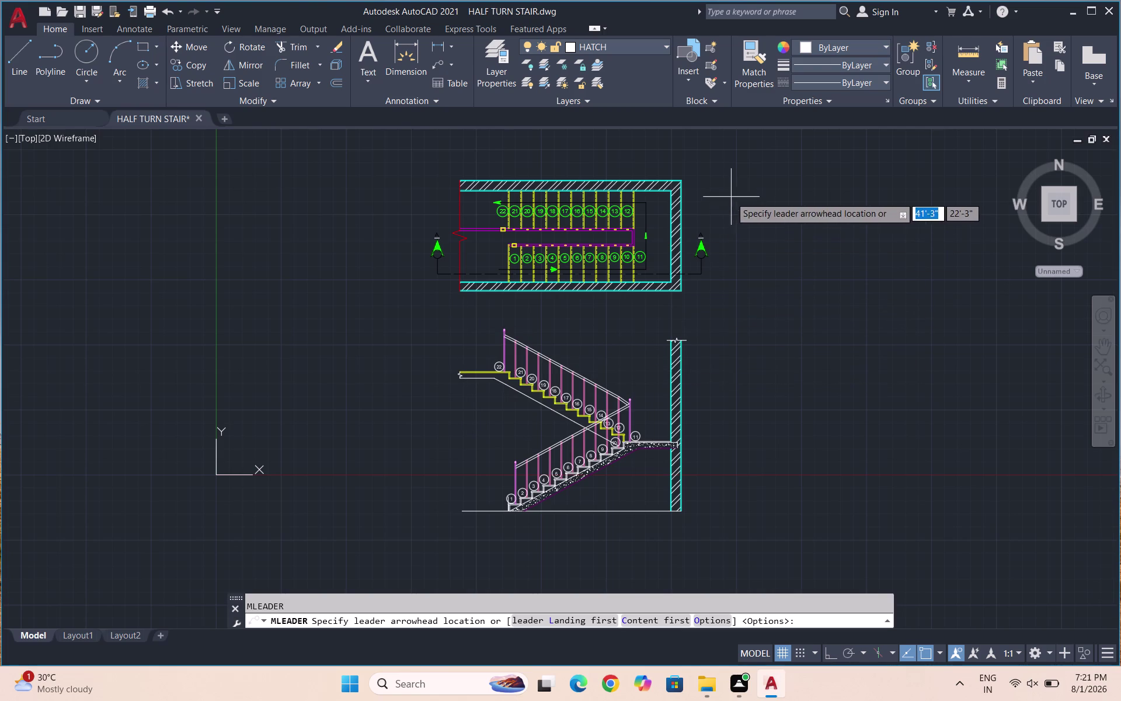
scroll(up, 3)
scroll(down, 3)
scroll(up, 3)
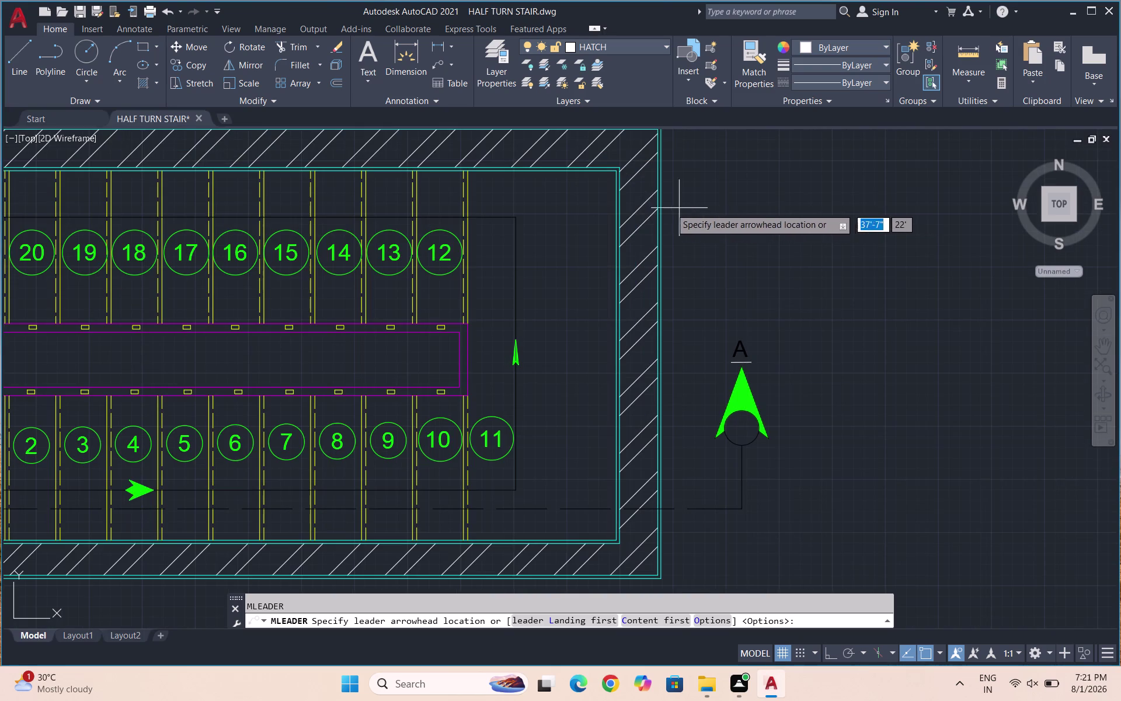
click(645, 185)
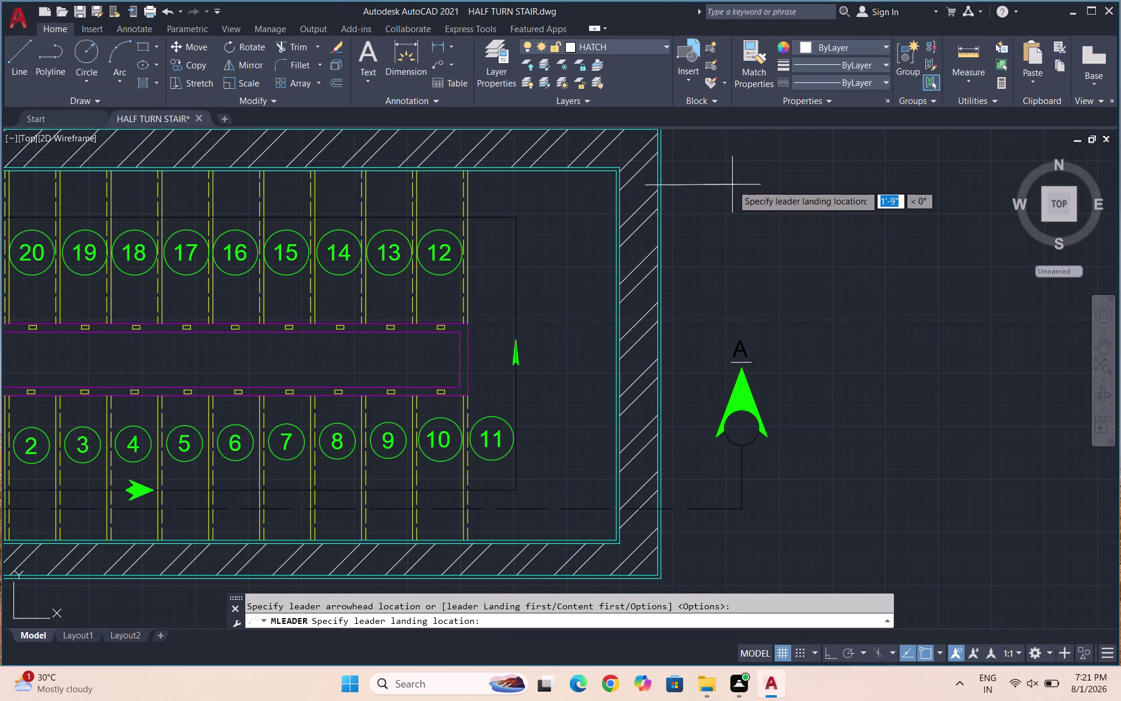
key(F8)
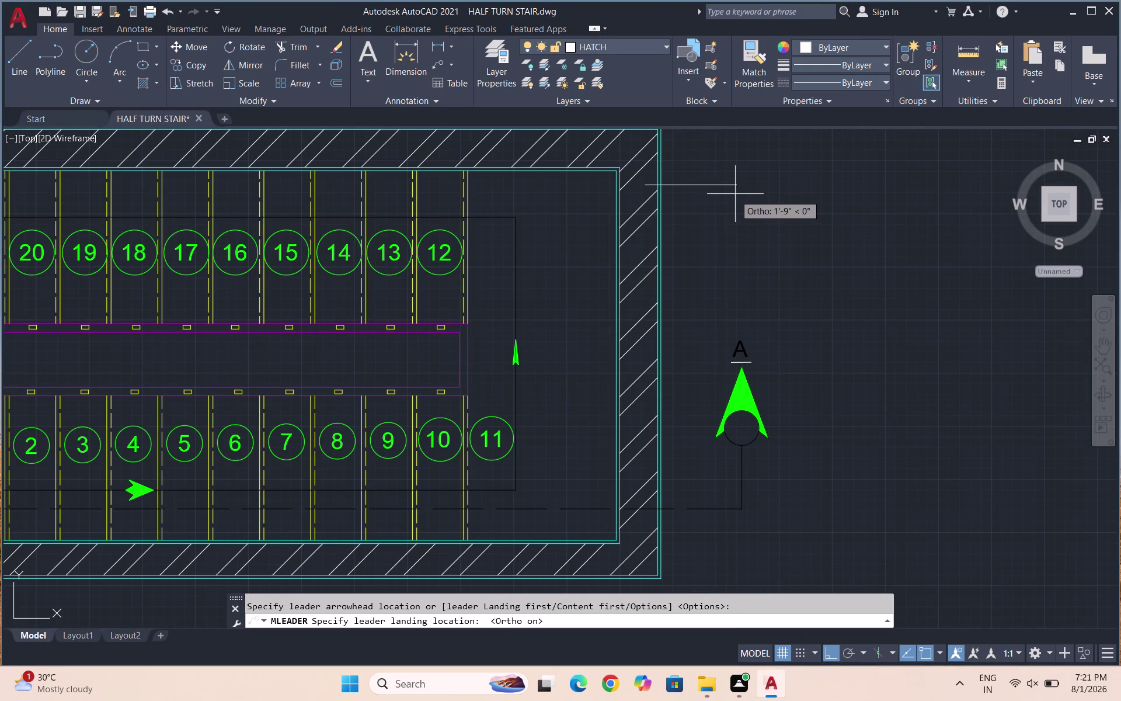
click(737, 188)
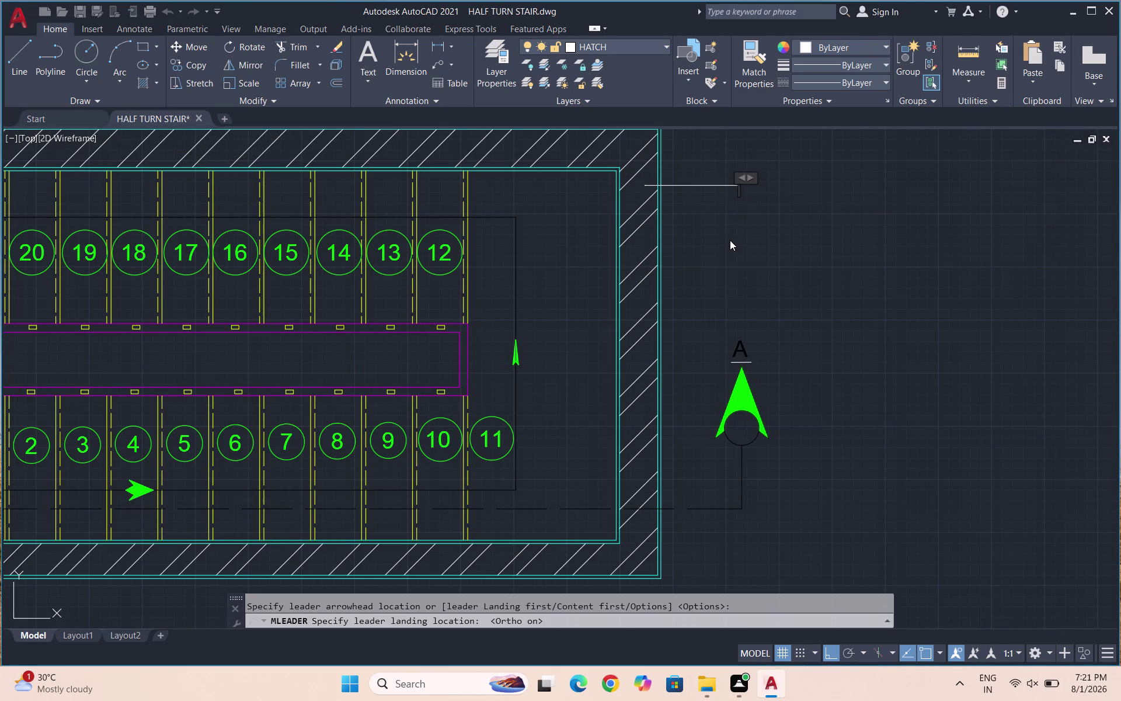
Enter the leader note 'BRICK WALL - 9"' and select the finished leader.
text(BRI)
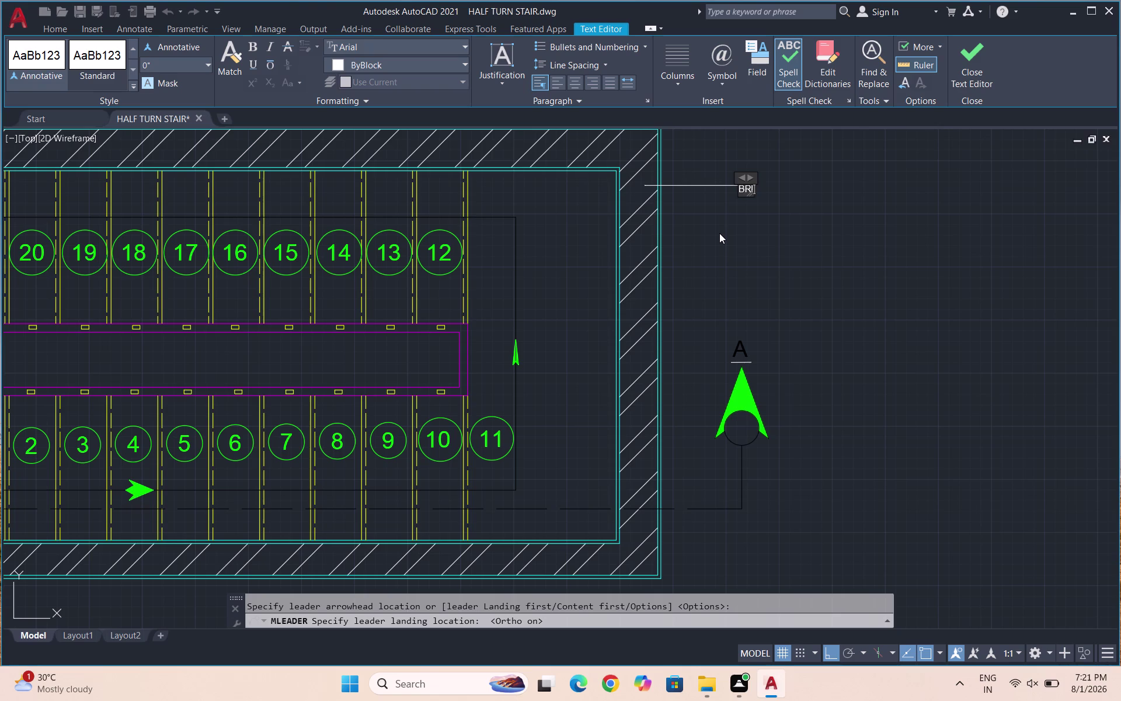
text(CK)
key(space)
text(W)
text(ALL)
key(space)
text(-)
key(space)
key(9)
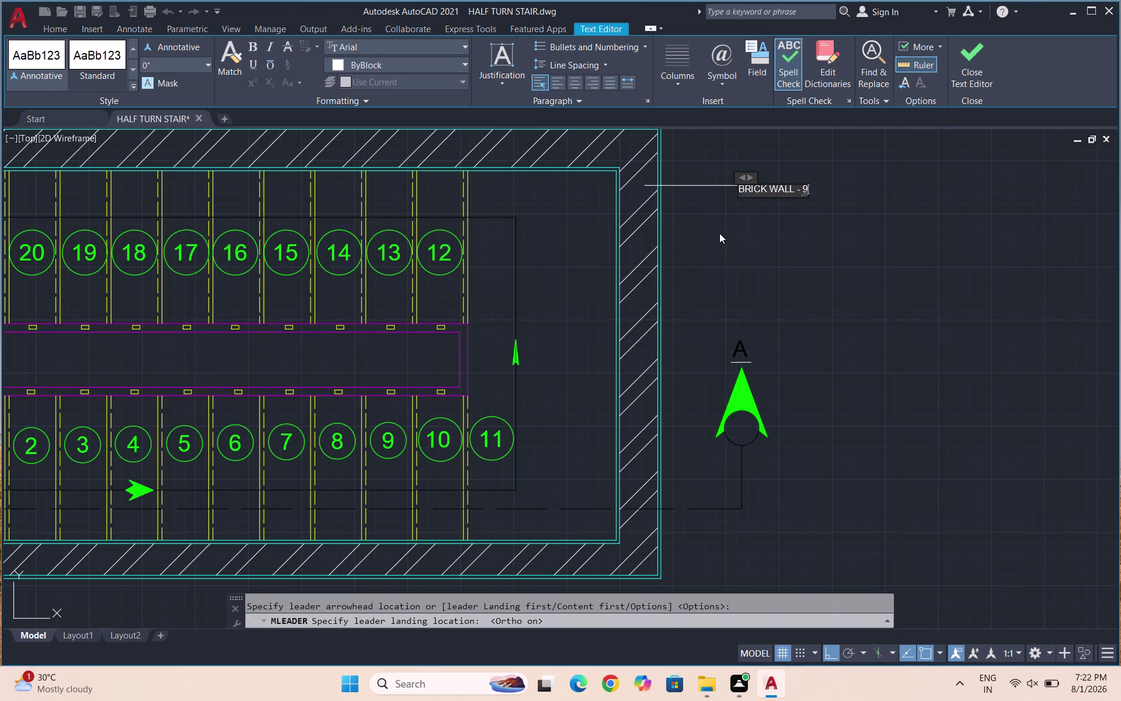
key(shift+quotedbl)
key(Return)
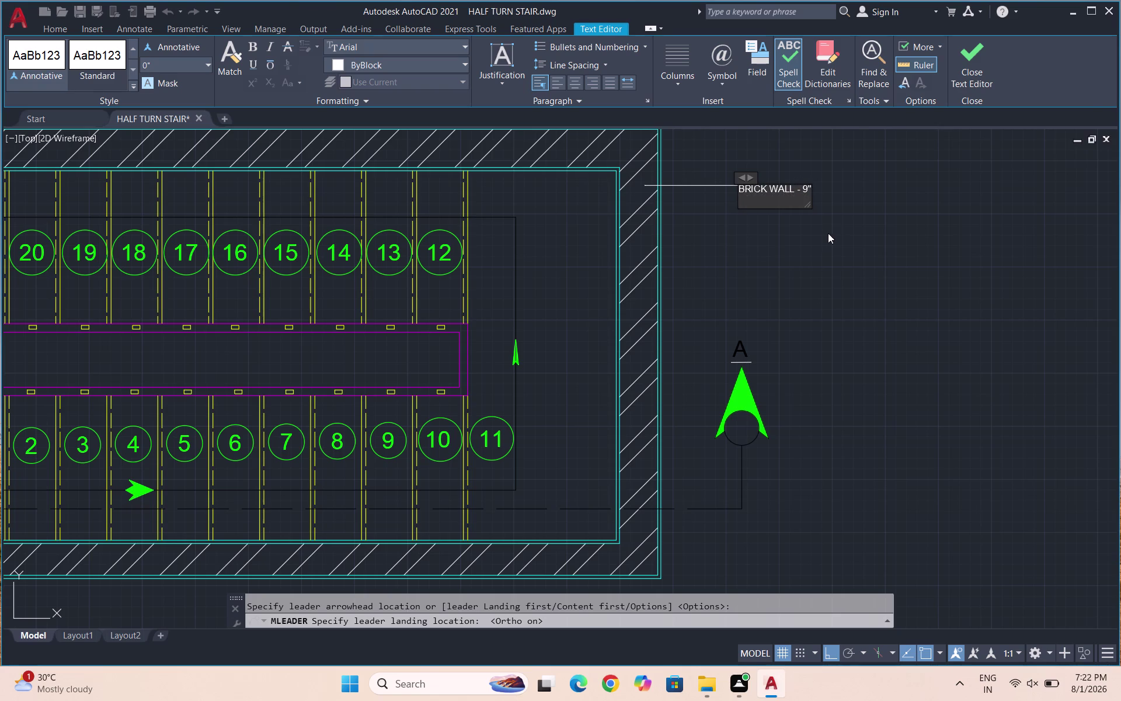
click(831, 232)
drag(764, 214, 740, 209)
click(697, 173)
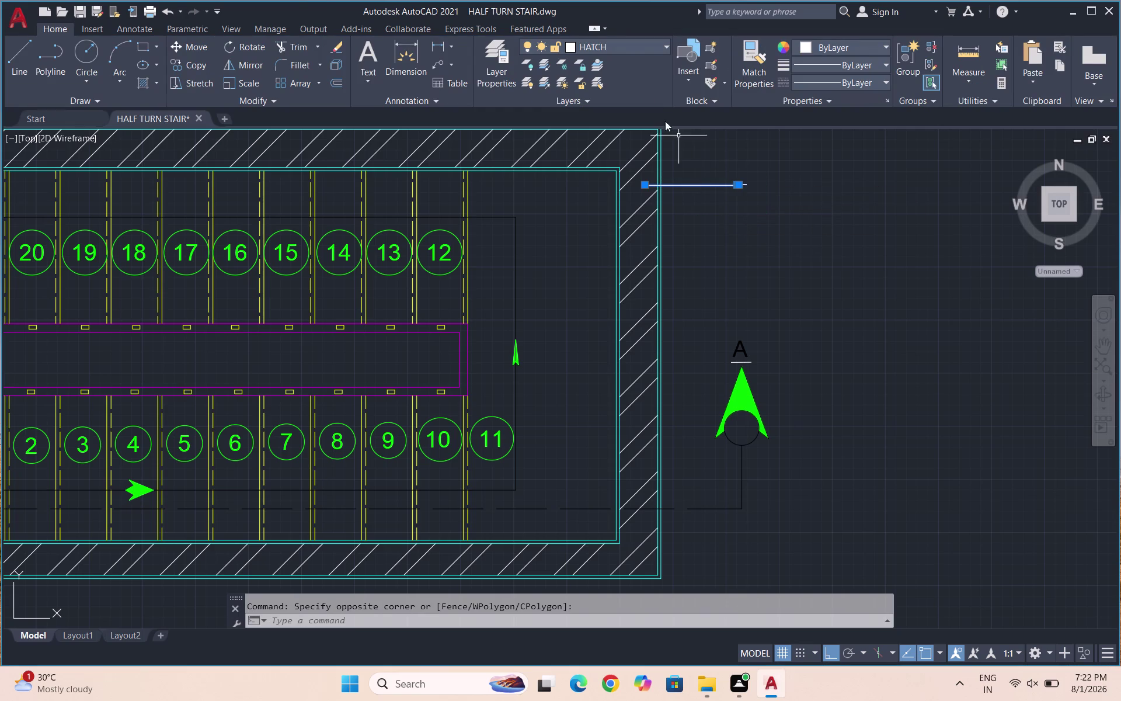
Move the brick wall leader onto the TEXT layer.
click(624, 54)
click(622, 49)
click(619, 52)
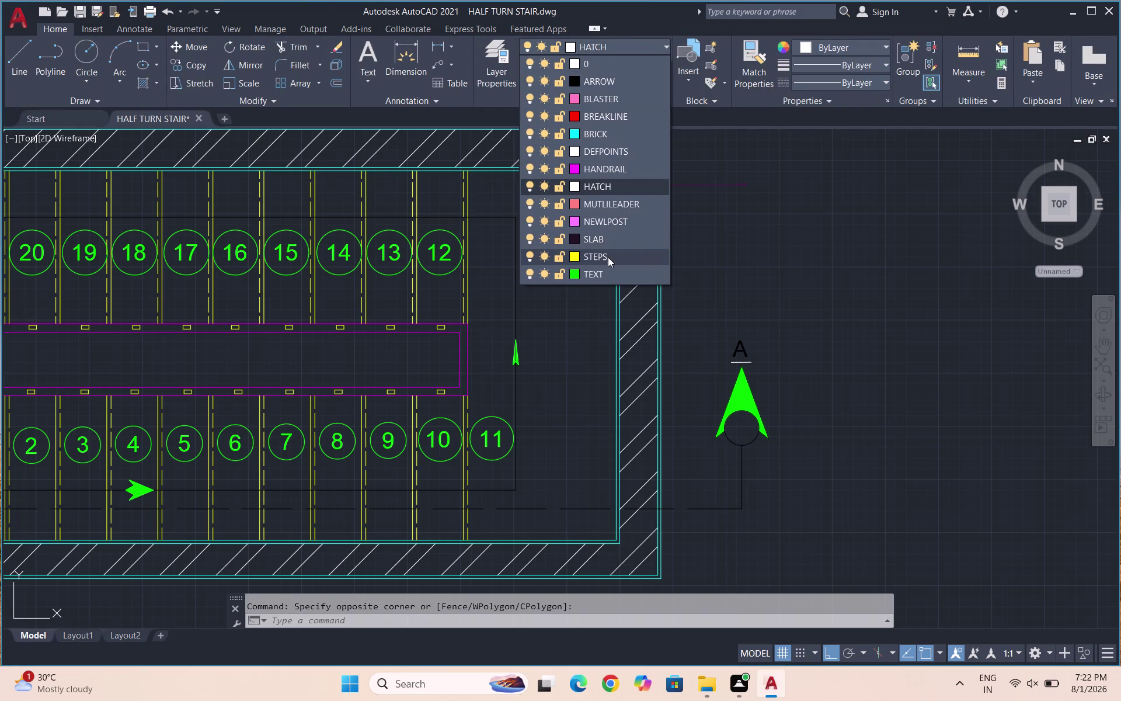
click(605, 273)
key(Escape)
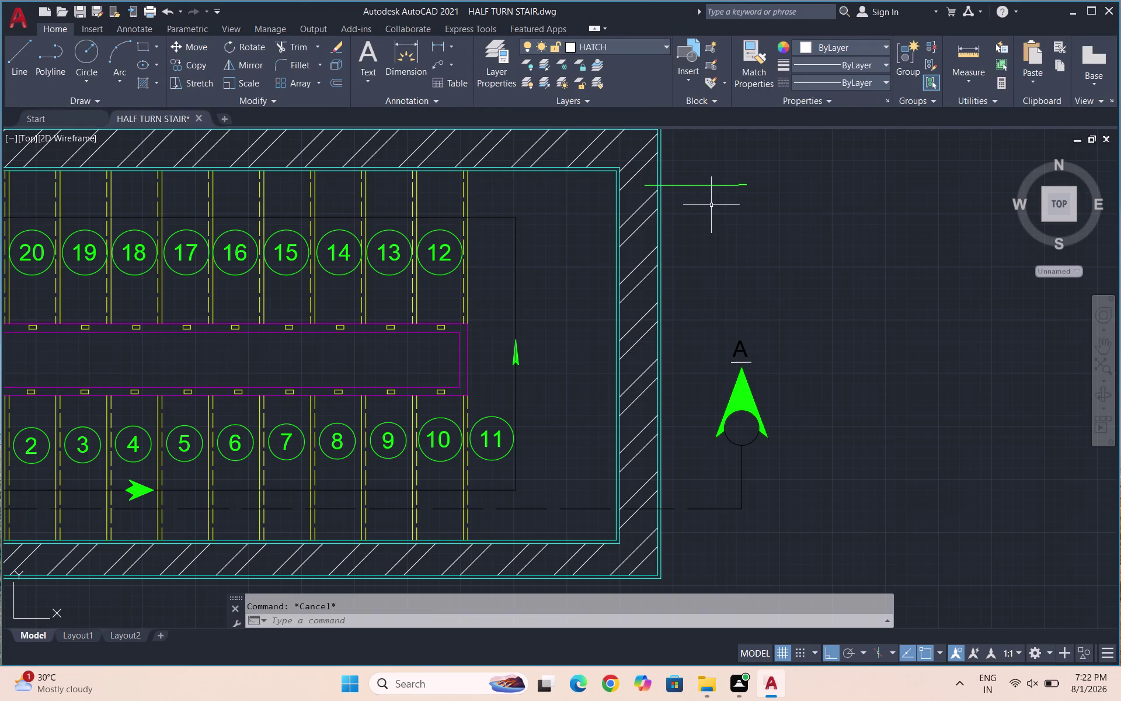
click(724, 209)
click(691, 153)
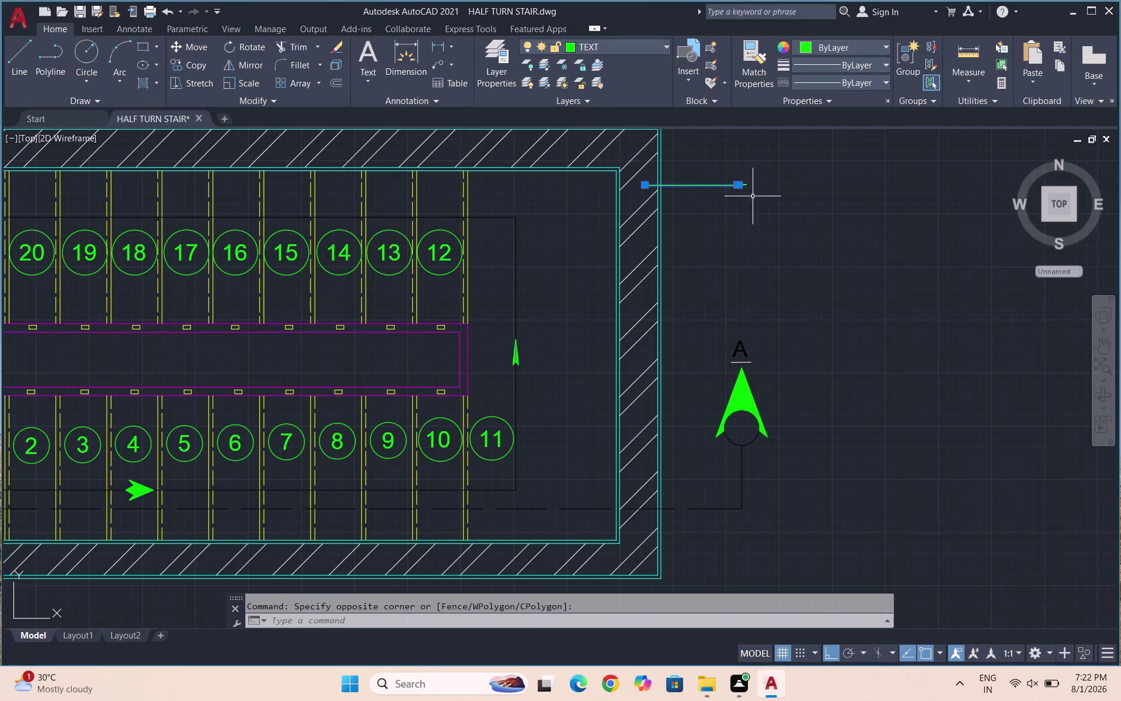
click(793, 214)
key(Escape)
key(Escape)
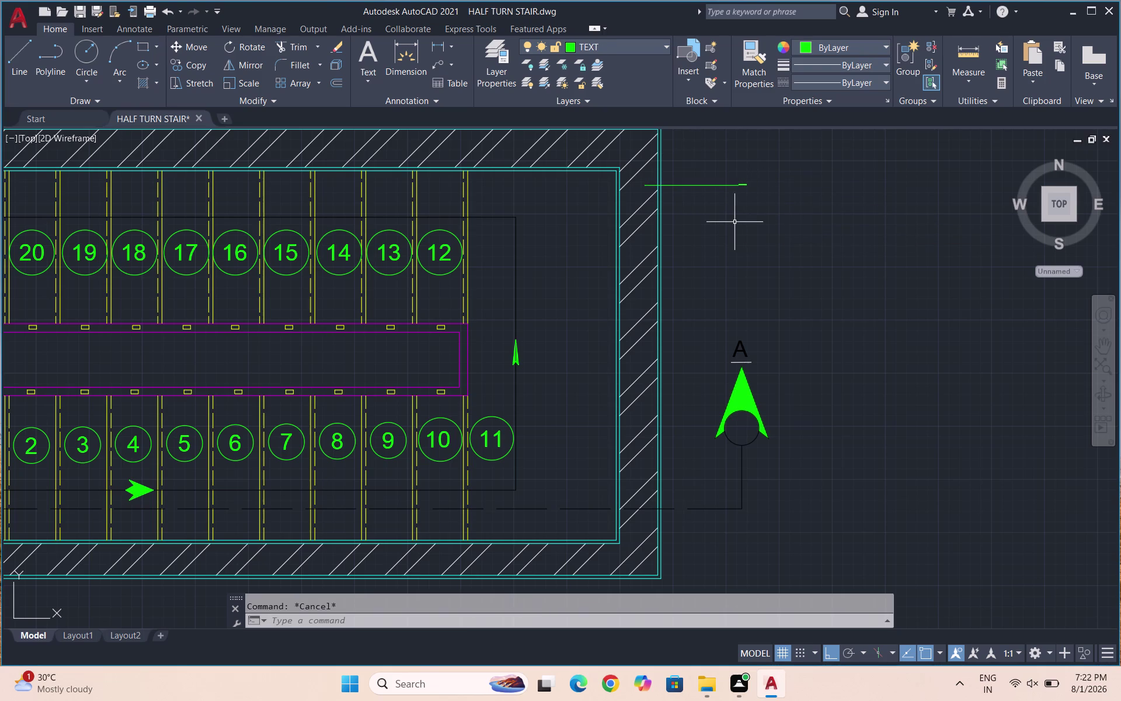
Start a second multileader from the plaster line and set its landing.
text(ML)
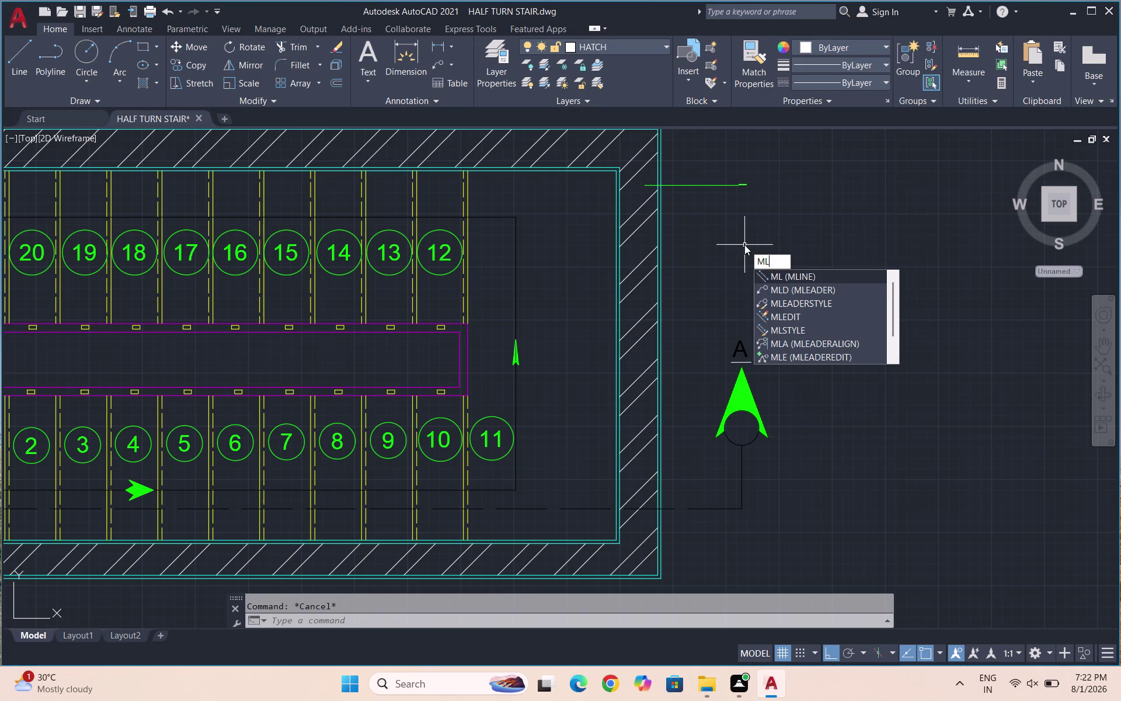
click(810, 287)
scroll(up, 3)
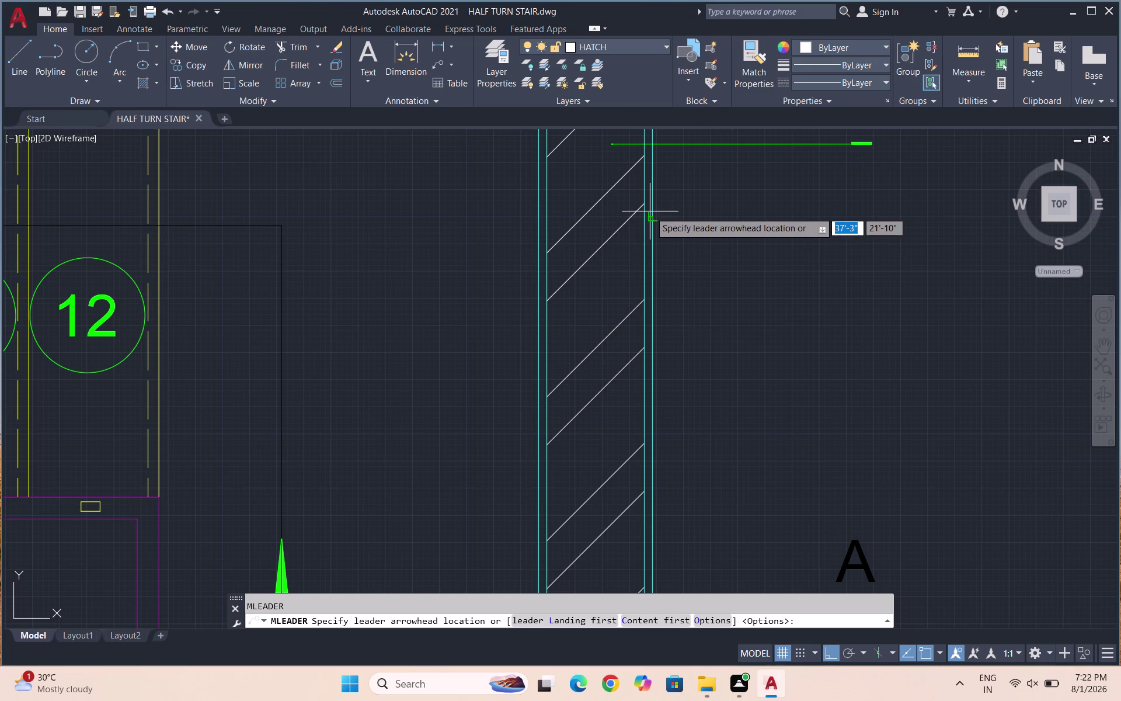
click(649, 211)
key(Escape)
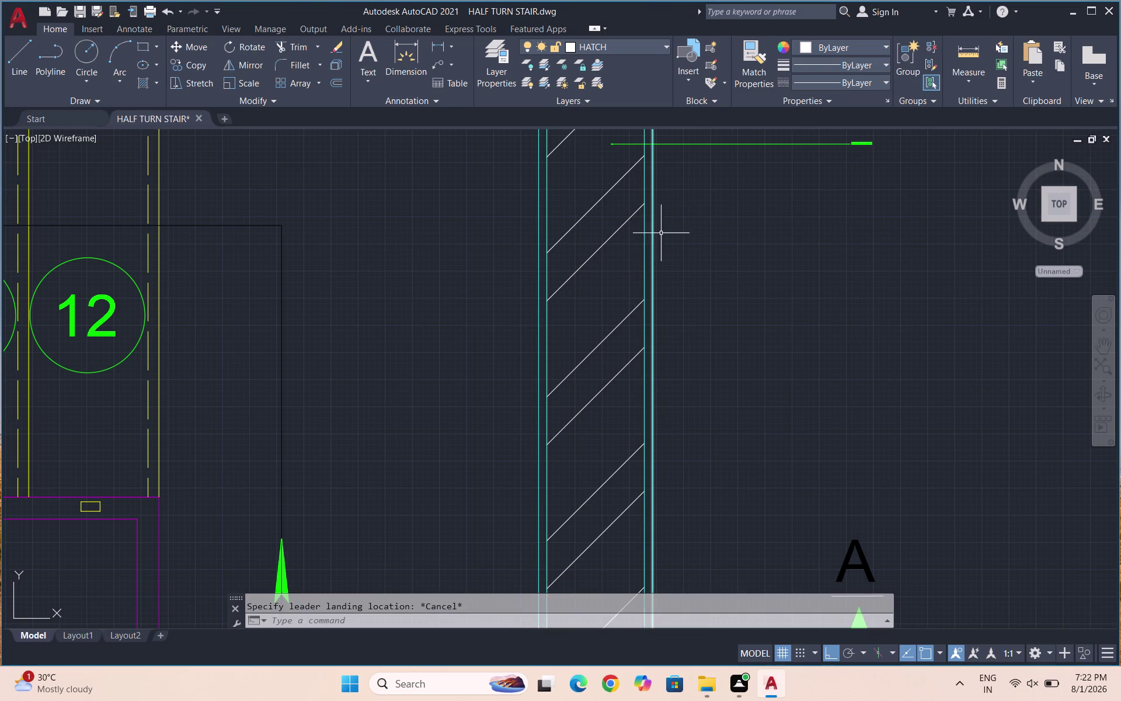
scroll(up, 3)
key(space)
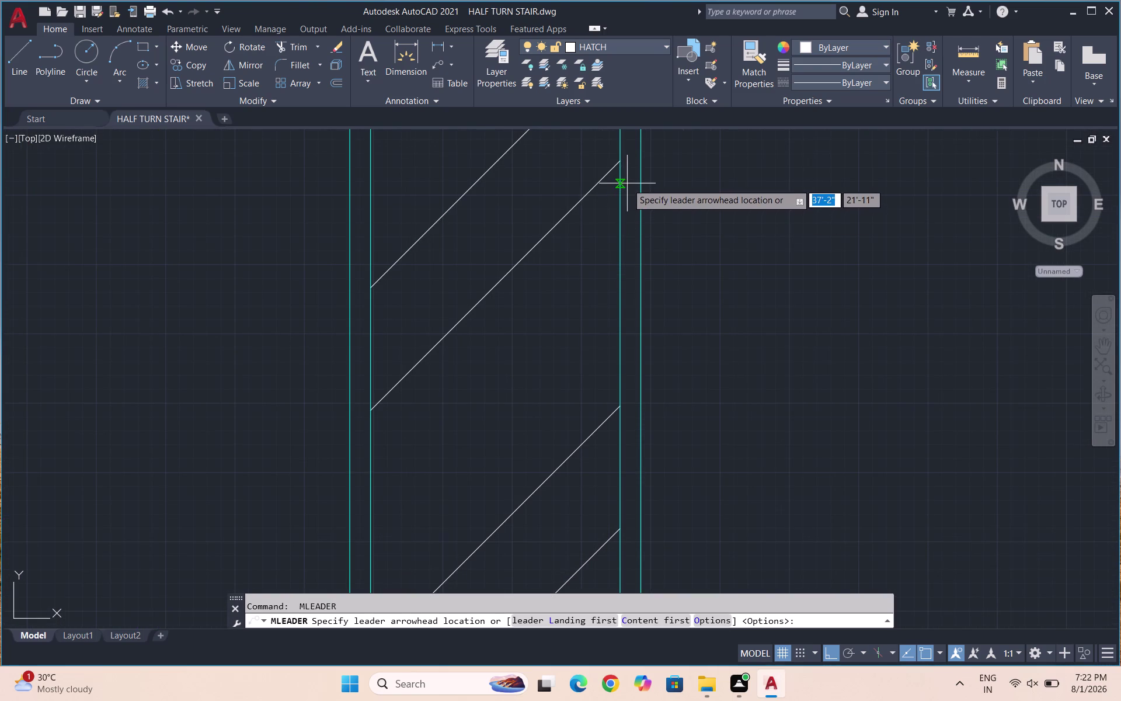
click(627, 184)
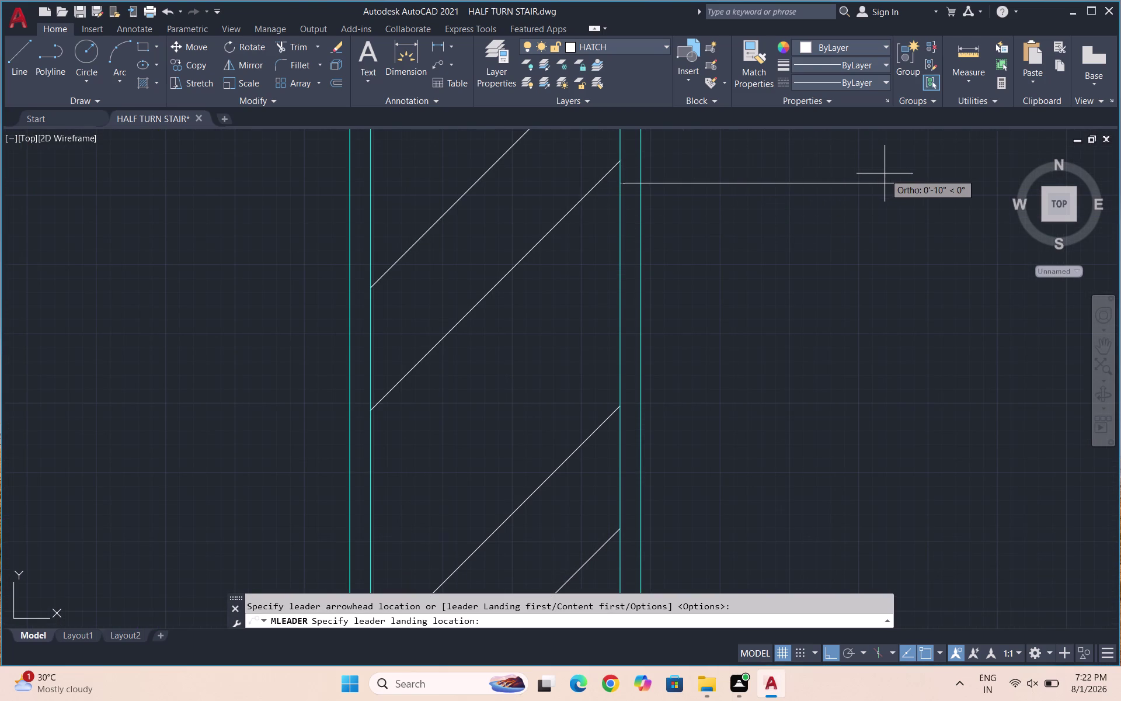
scroll(down, 3)
scroll(down, 3)
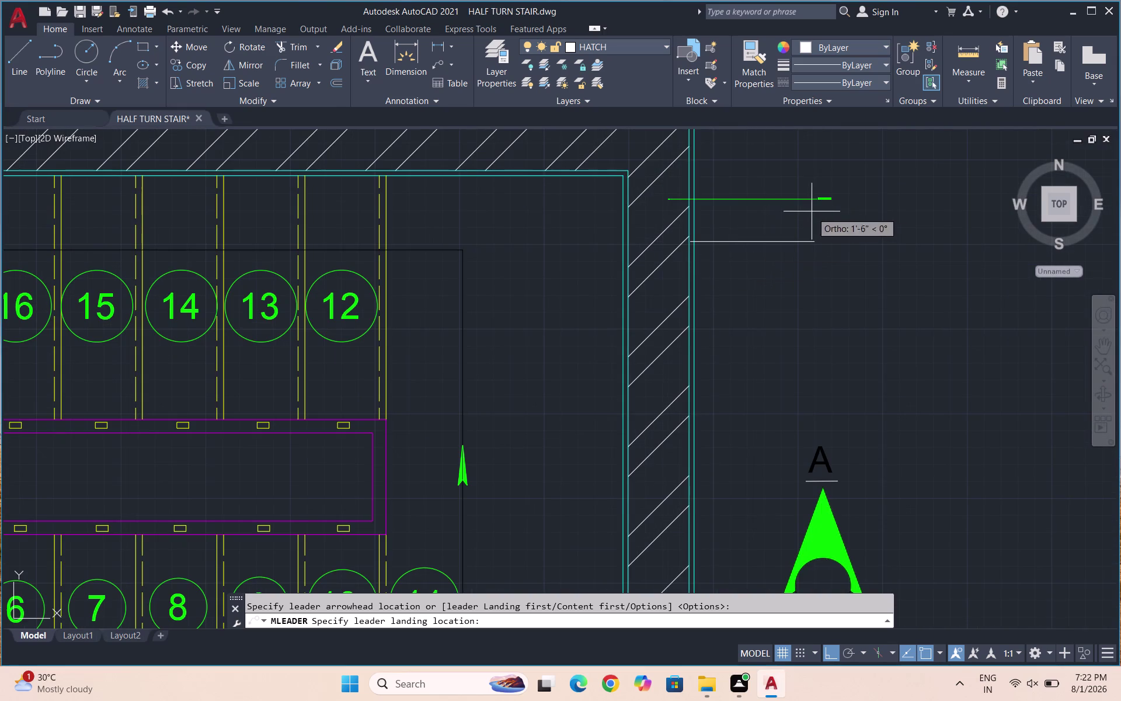
click(817, 240)
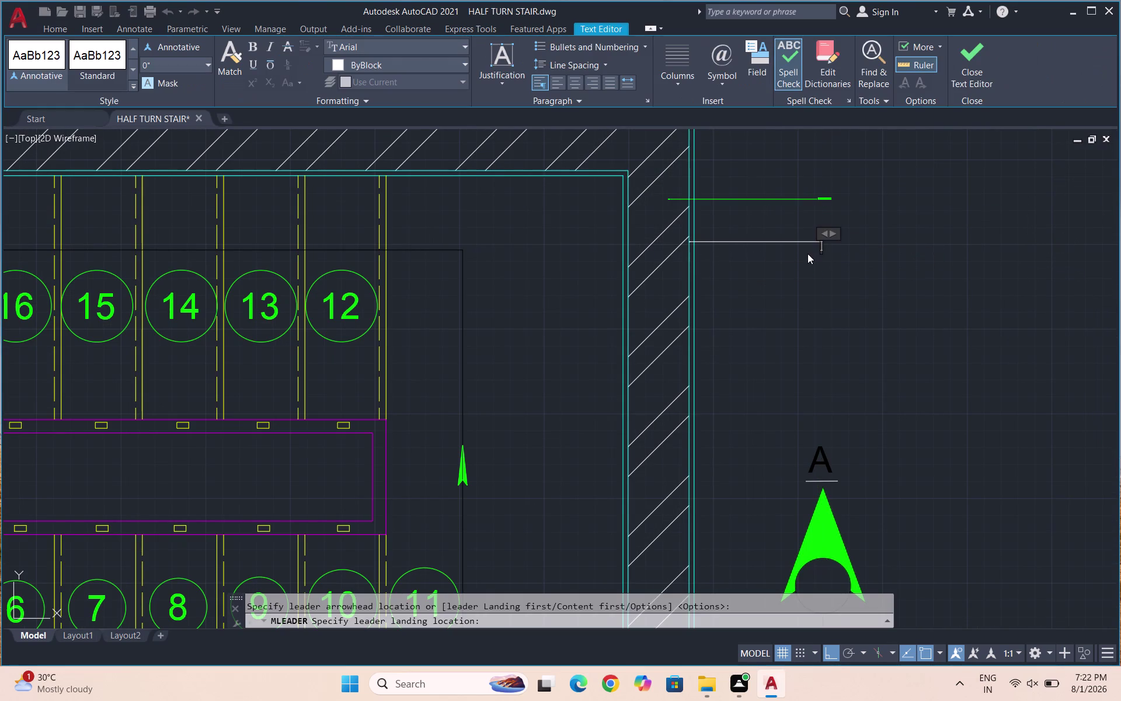
Enter the note 'CEMENT PLASTER - 0.75"' and close the text editor.
text(CEM)
text(ENT PLAST)
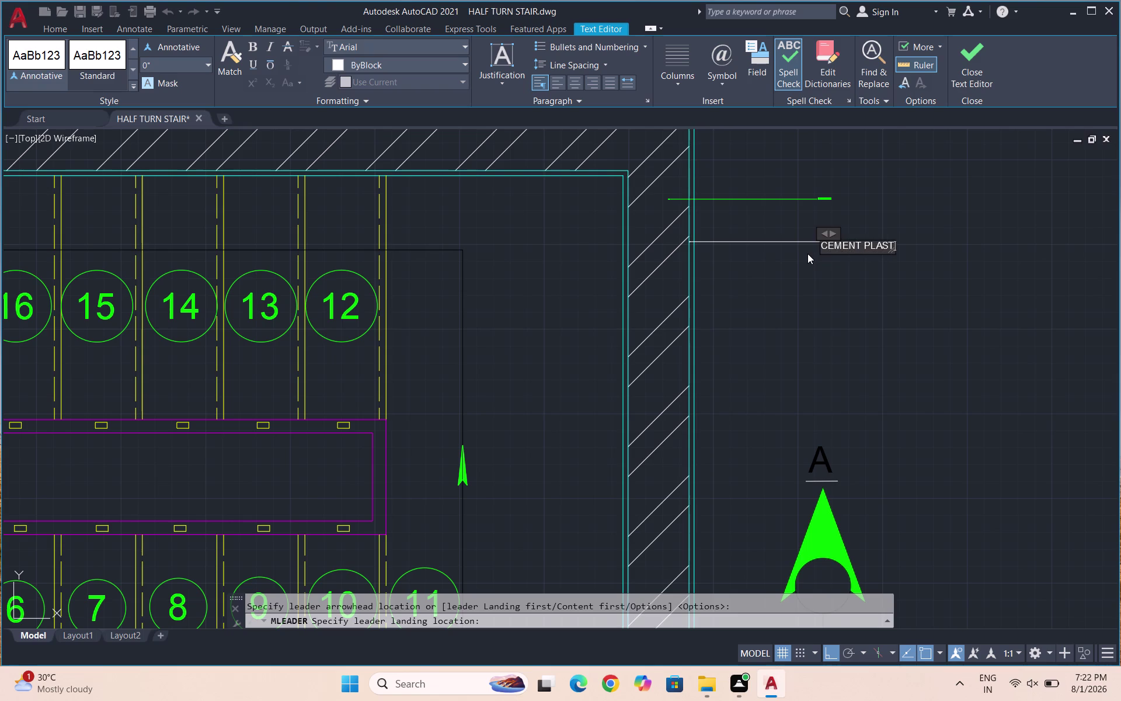
text(ER -)
key(space)
text(0.7)
text(5")
click(881, 269)
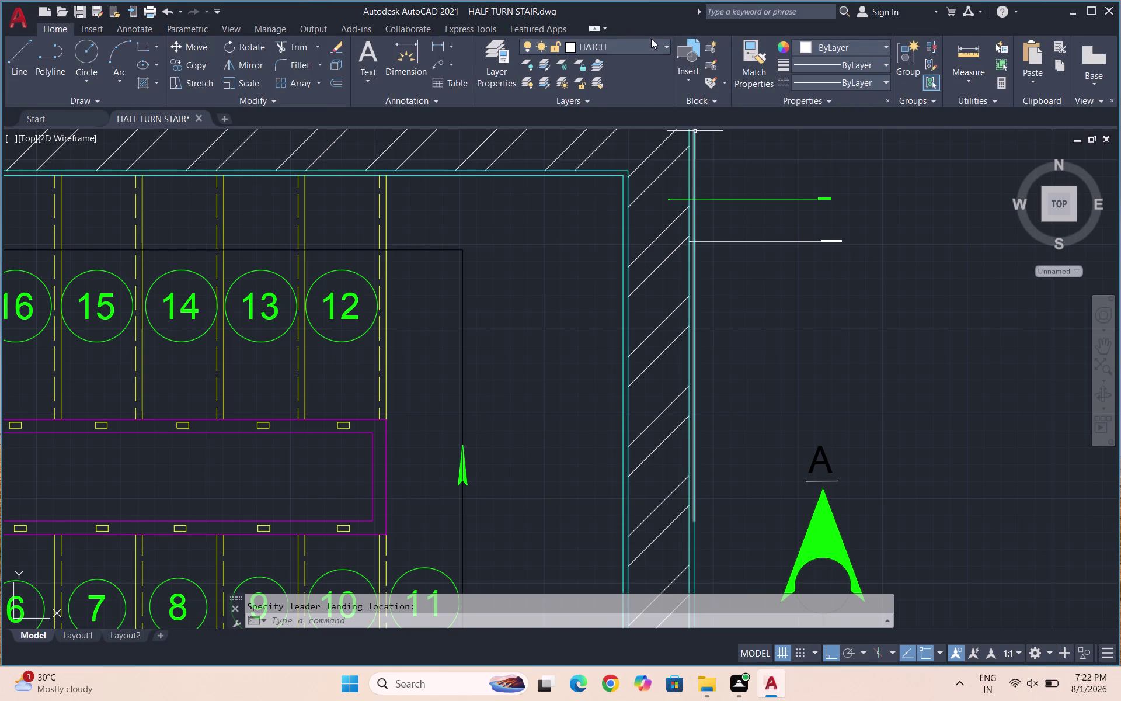
Move the cement plaster leader onto the TEXT layer.
click(650, 43)
click(601, 270)
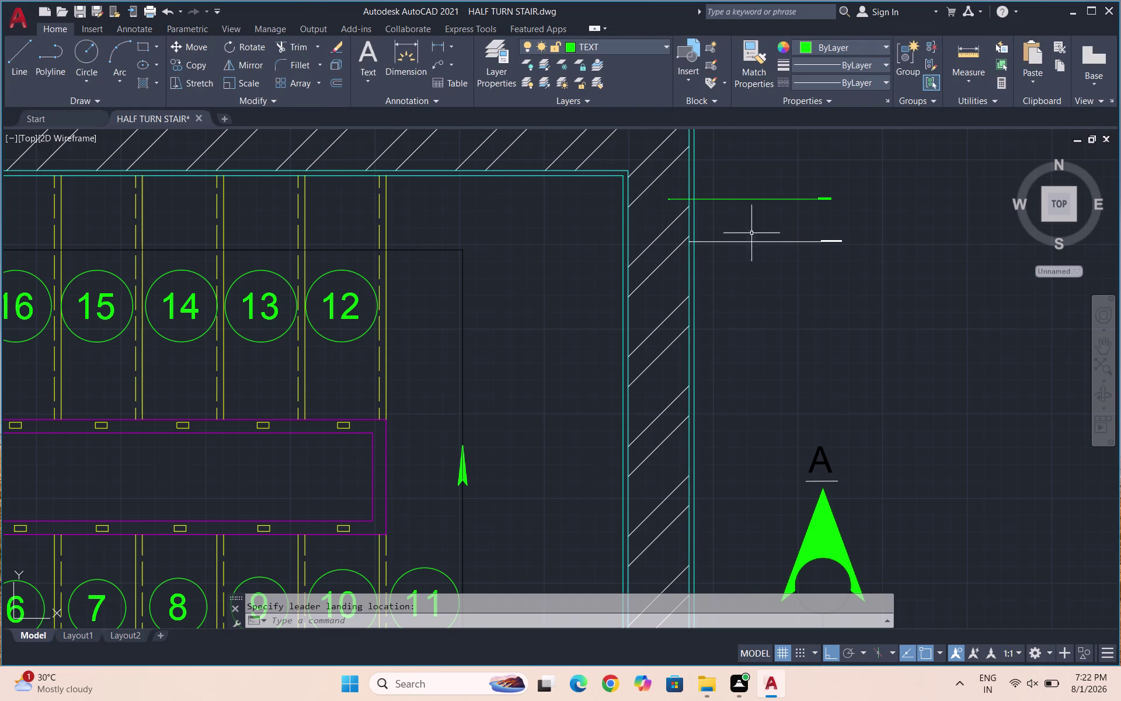
drag(785, 285, 766, 261)
click(725, 231)
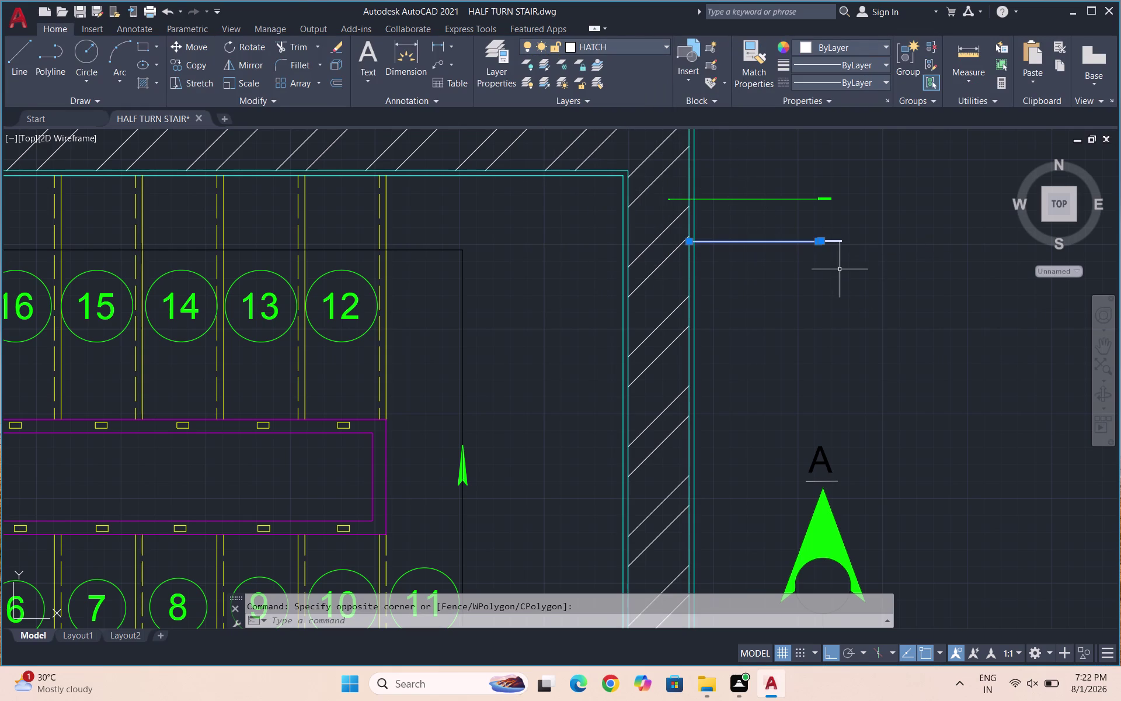
drag(852, 263, 839, 251)
click(784, 223)
click(635, 46)
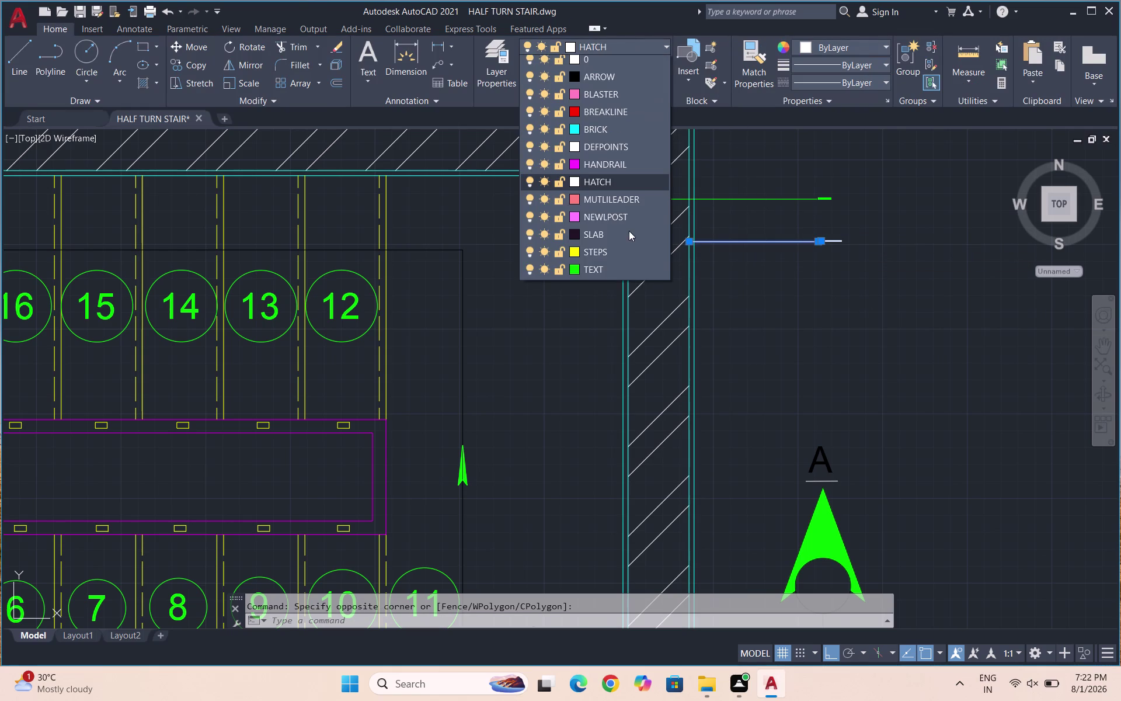
click(614, 275)
Select both wall leaders, open their properties with PR, and adjust two property values.
scroll(down, 3)
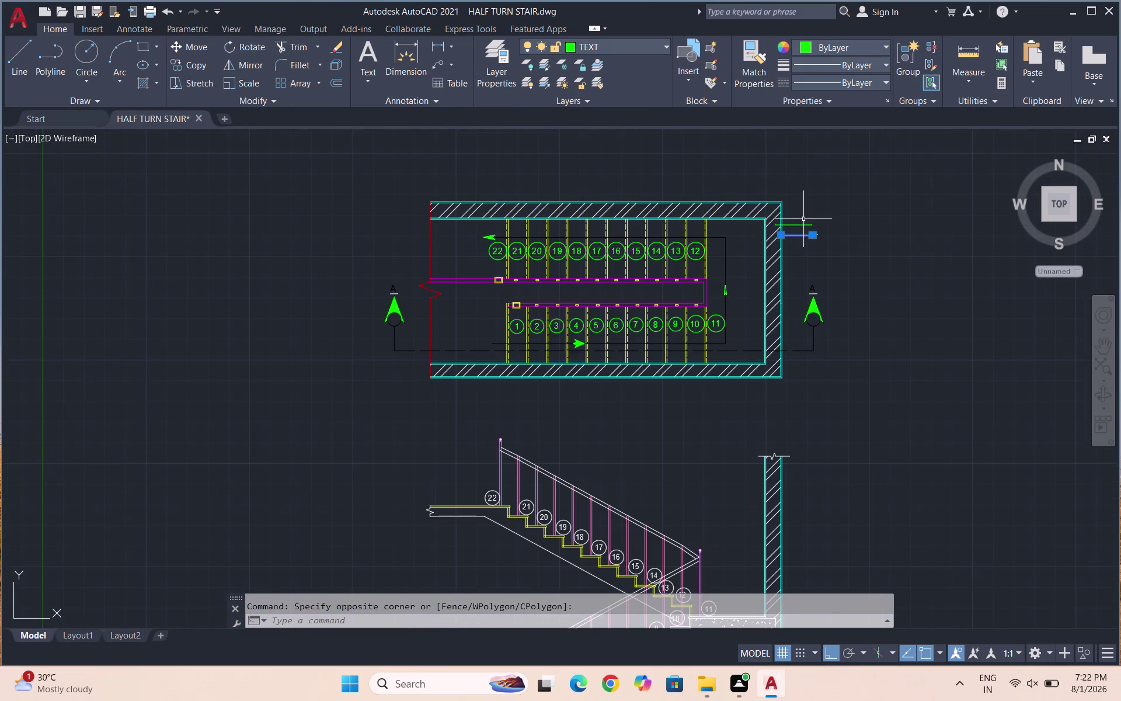
scroll(up, 3)
drag(826, 297, 818, 281)
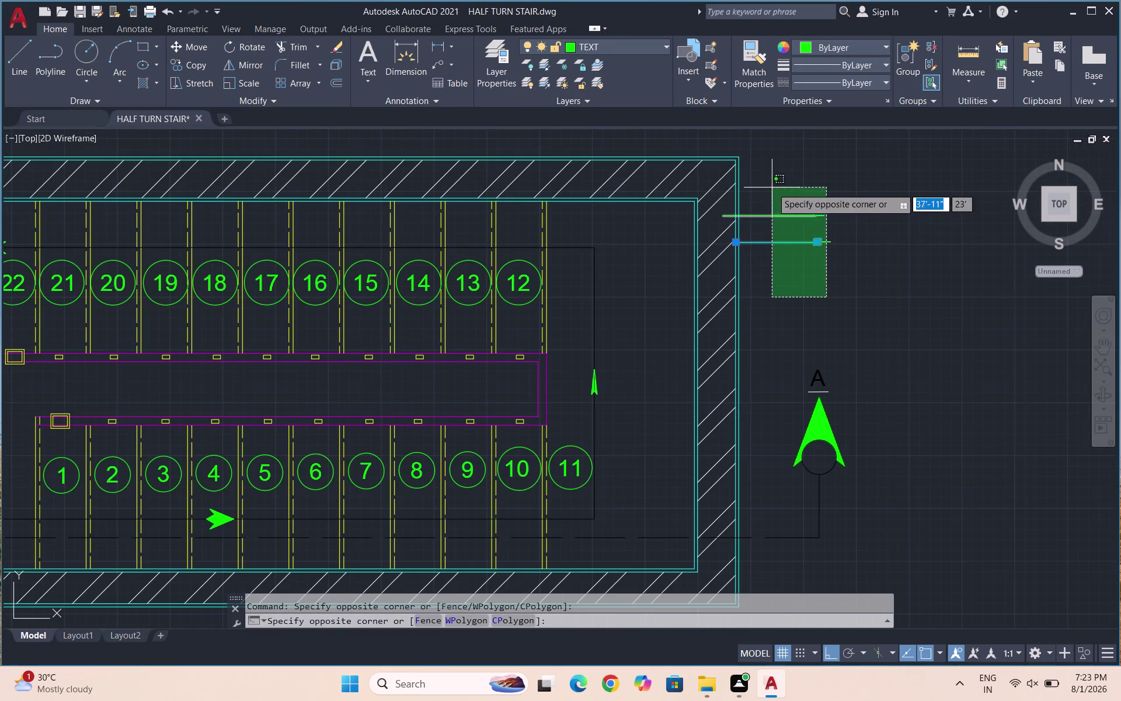
click(772, 188)
text(PR)
key(Return)
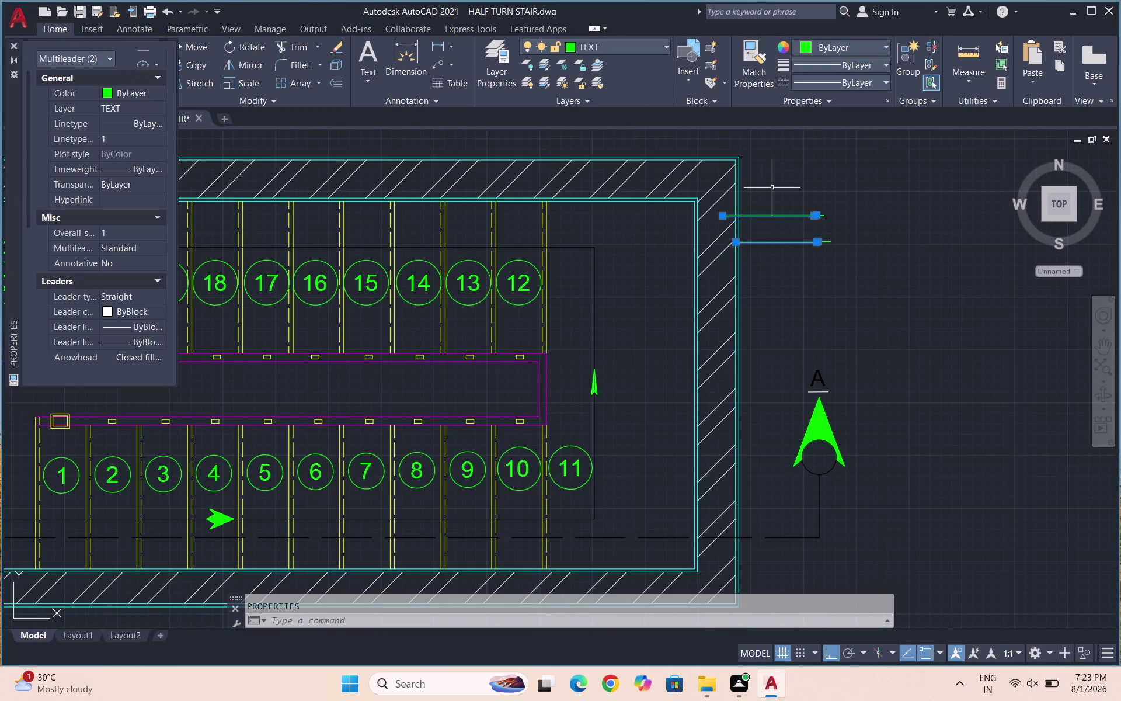
click(120, 141)
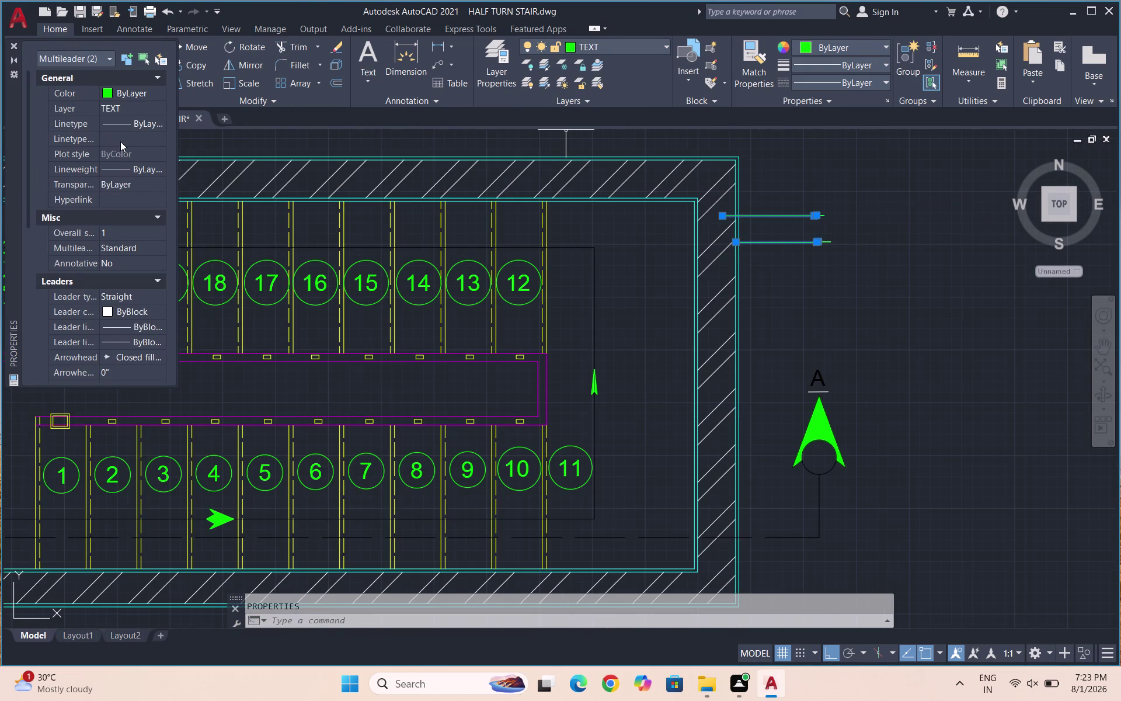
key(5)
key(Return)
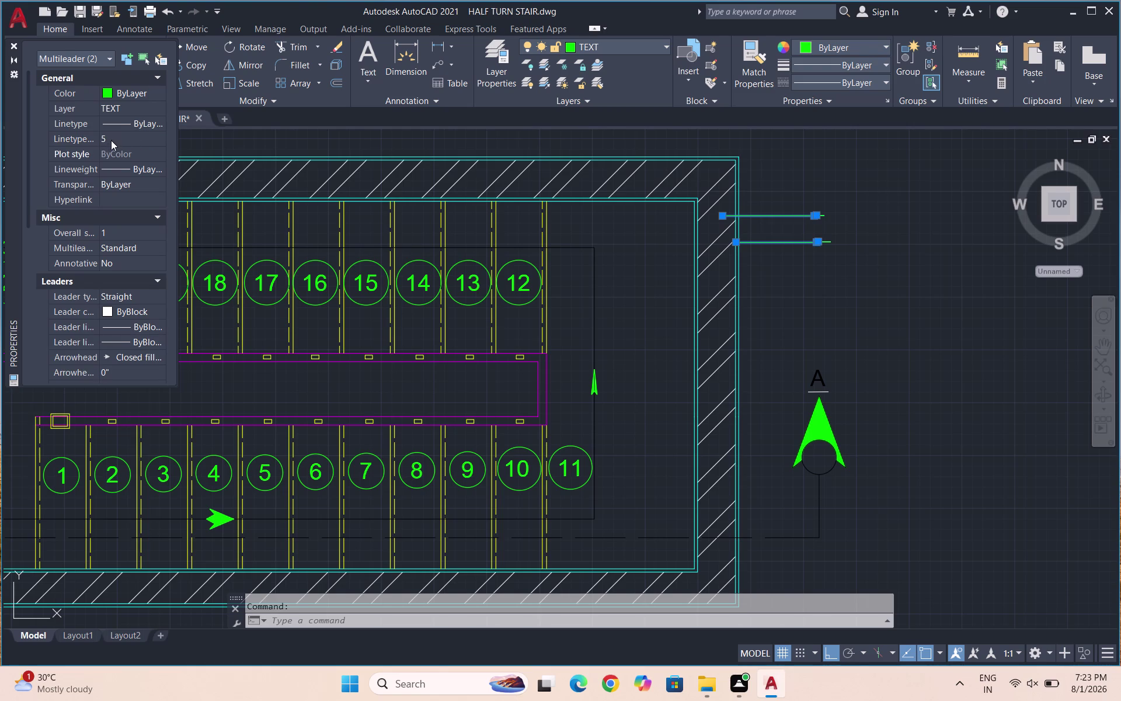
click(111, 140)
key(1)
key(Return)
Set the wall leaders' arrowhead size to 3" and try text heights 5 and 4.
scroll(down, 3)
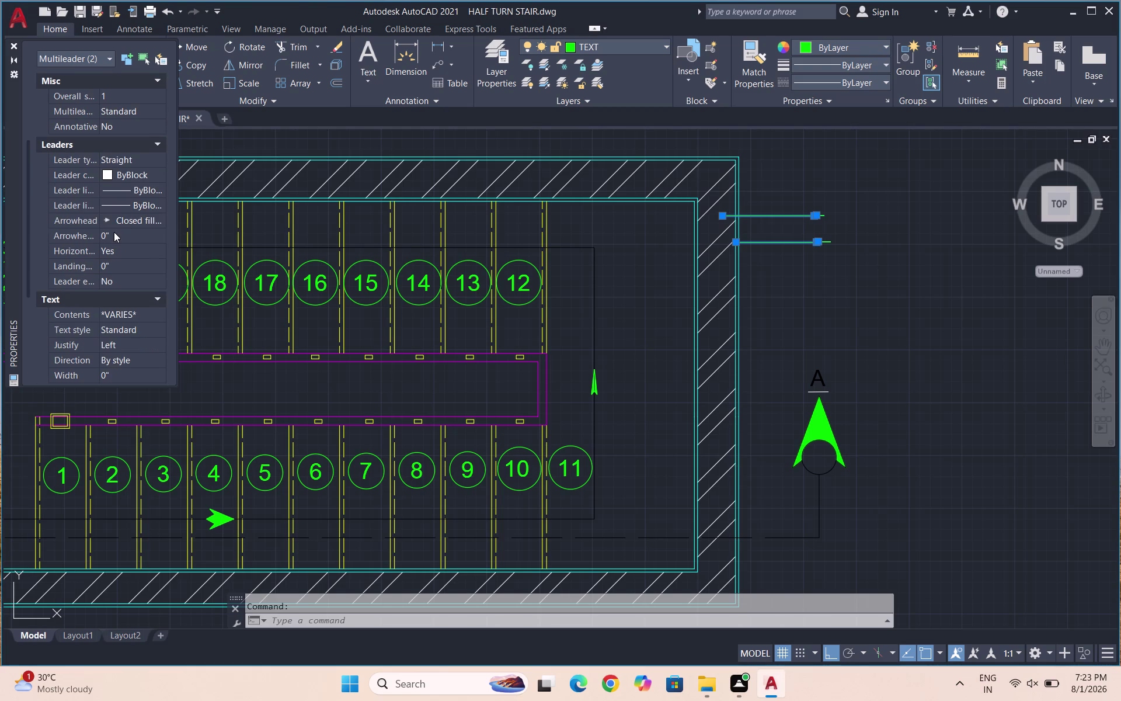
click(114, 232)
key(3)
key(Return)
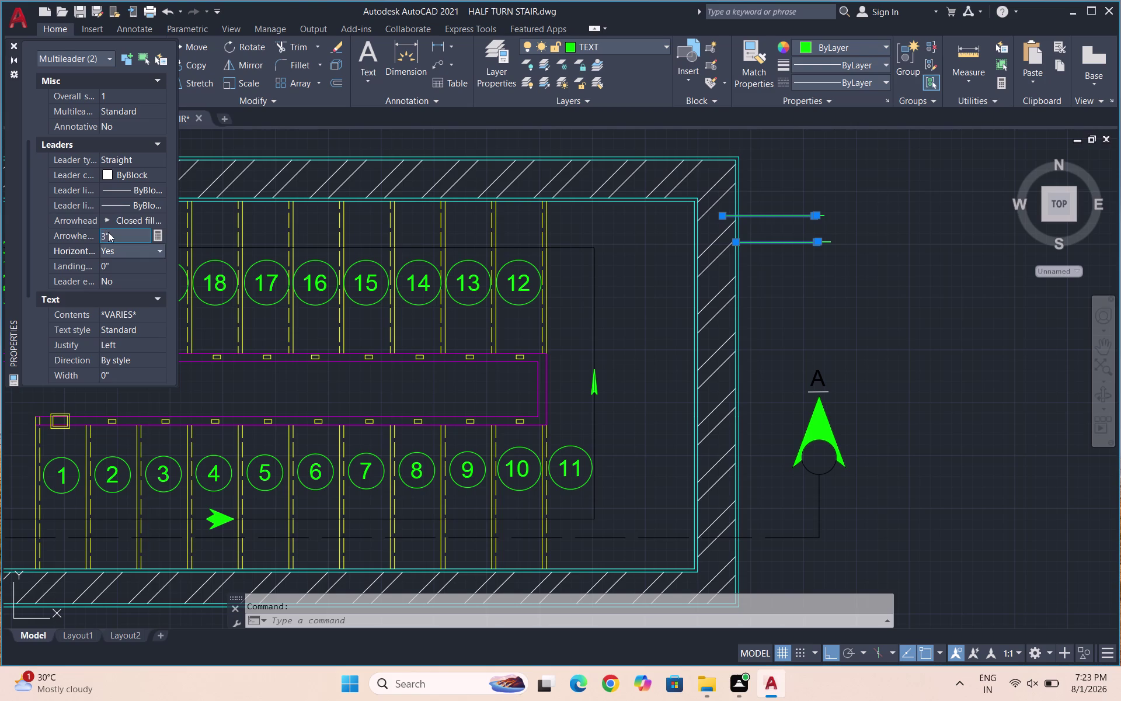
scroll(down, 3)
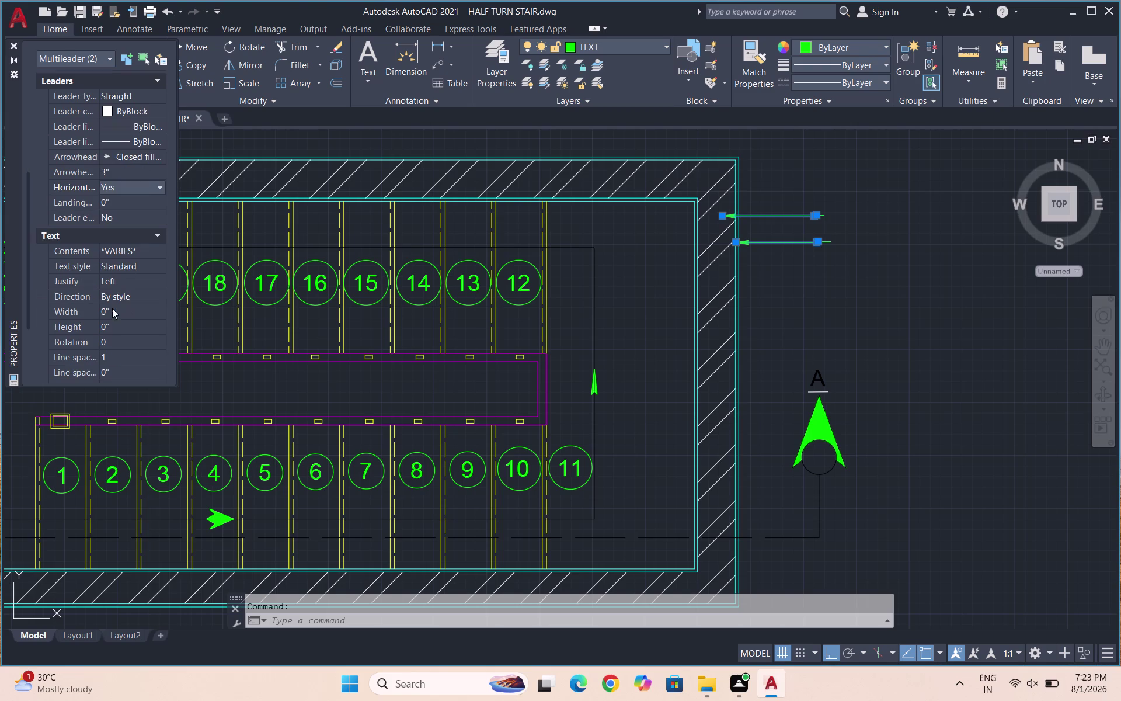
click(114, 325)
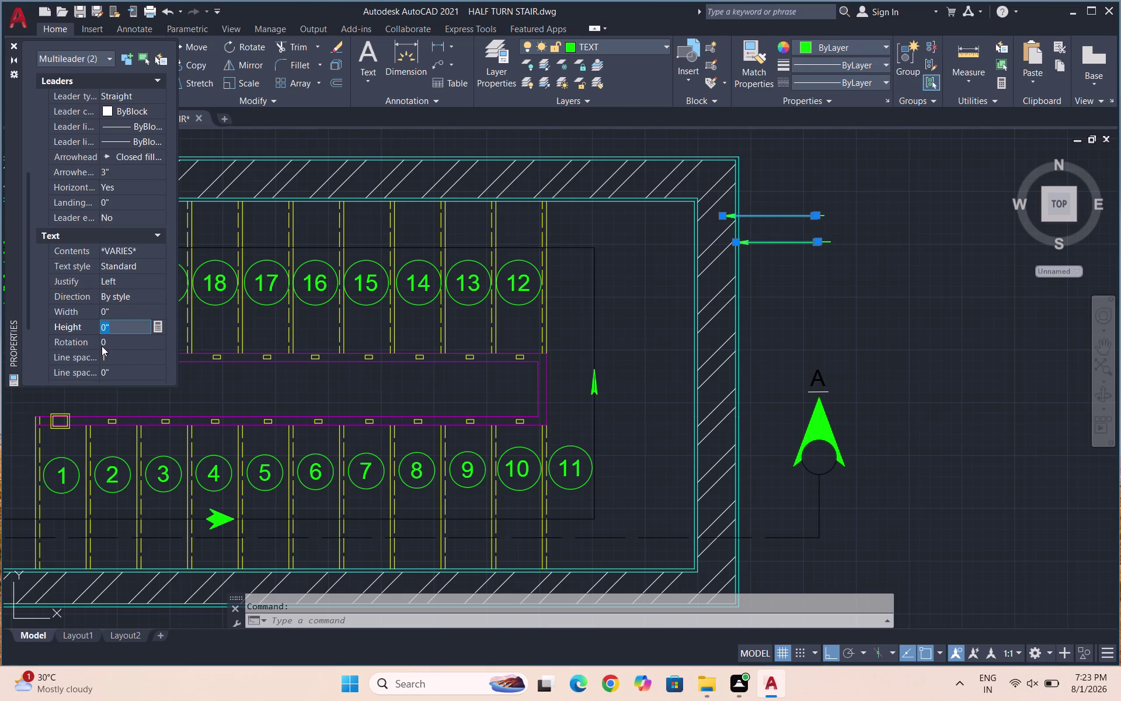
key(5)
key(Return)
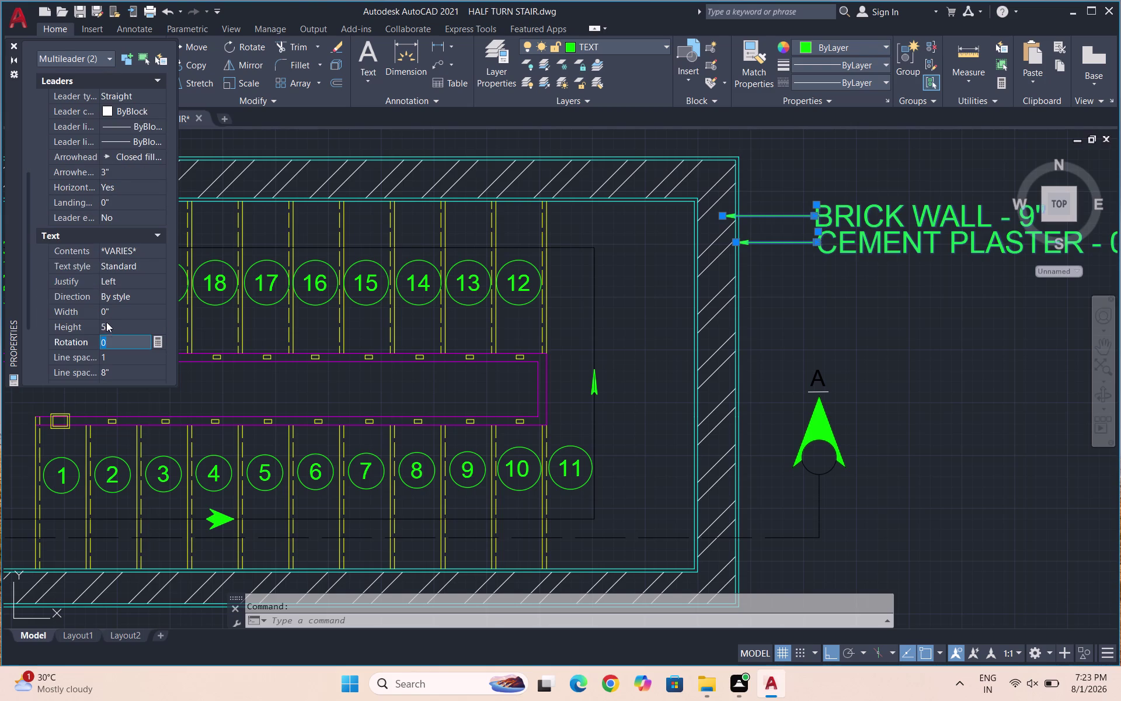
click(110, 328)
key(4)
key(Return)
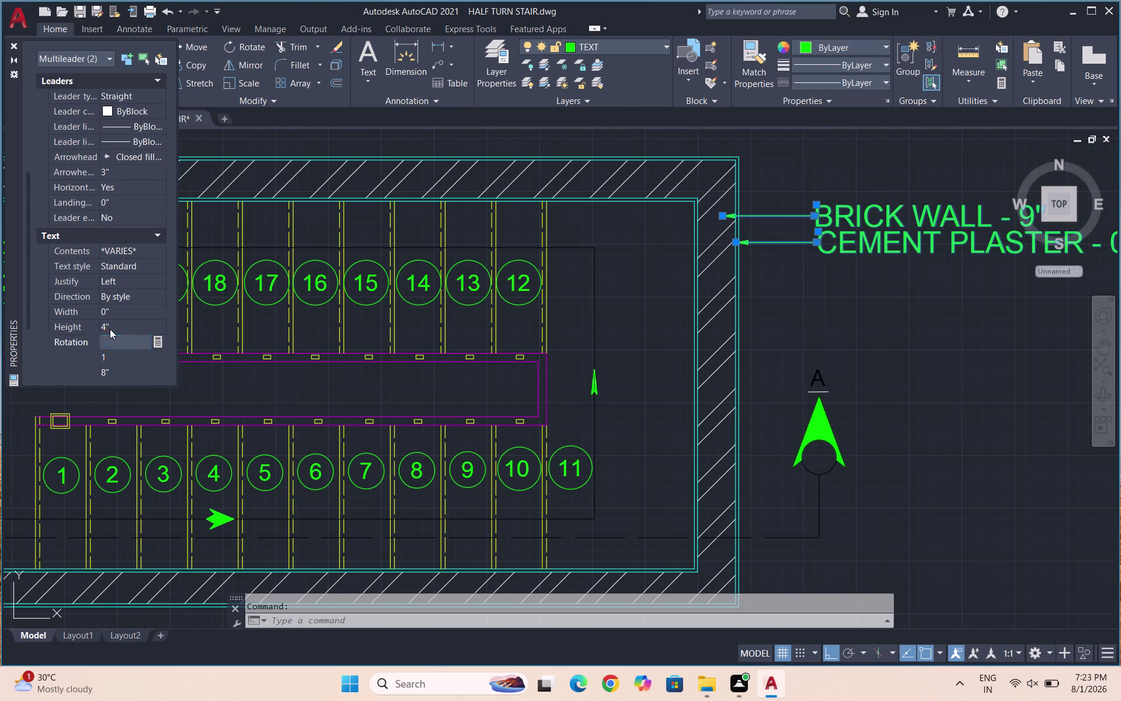
click(110, 329)
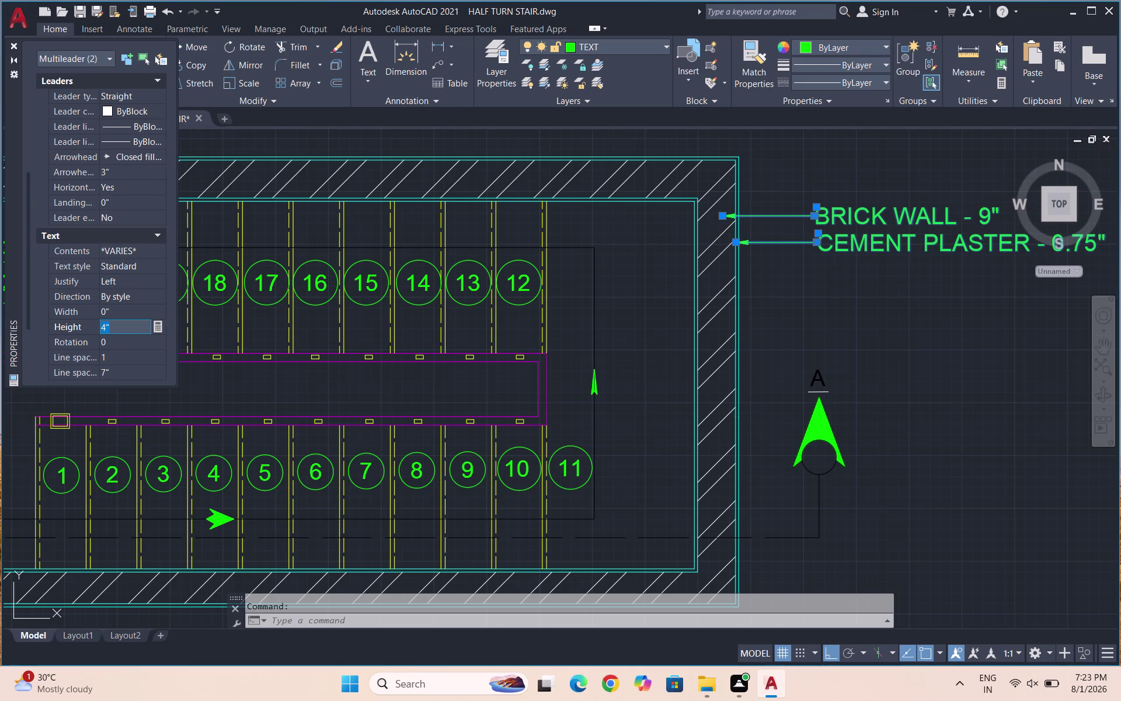
Settle the wall leader text height at 3", close Properties, and view the stair section.
key(3)
key(Return)
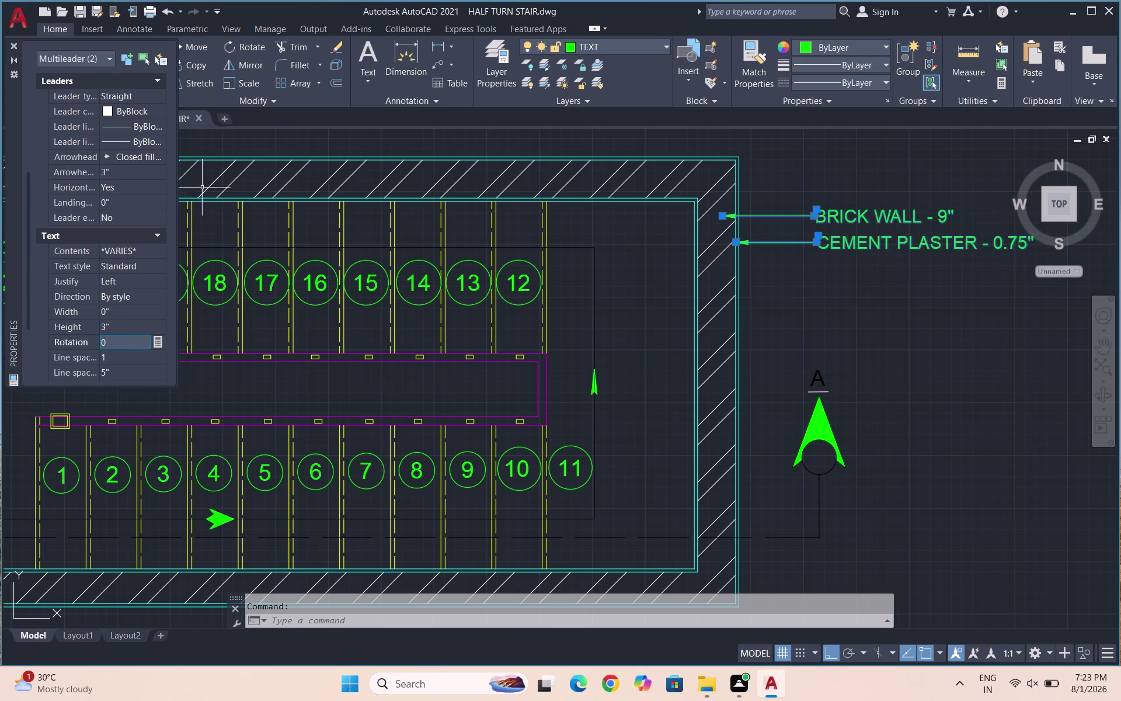
click(16, 47)
scroll(down, 3)
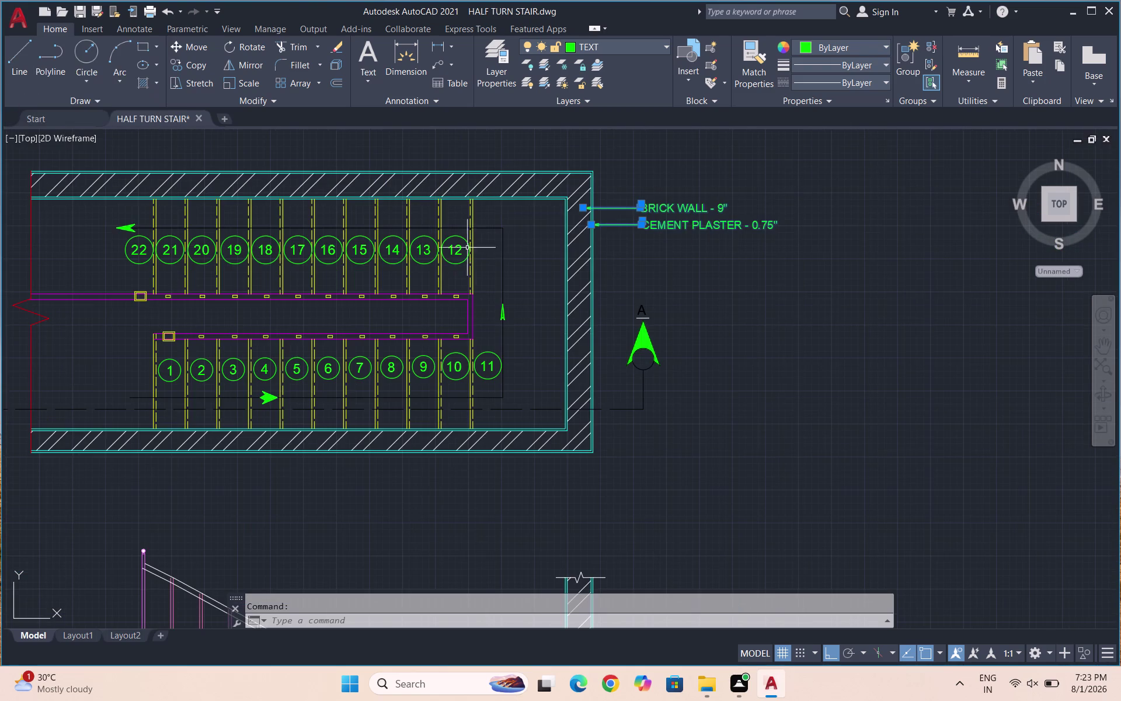
scroll(down, 3)
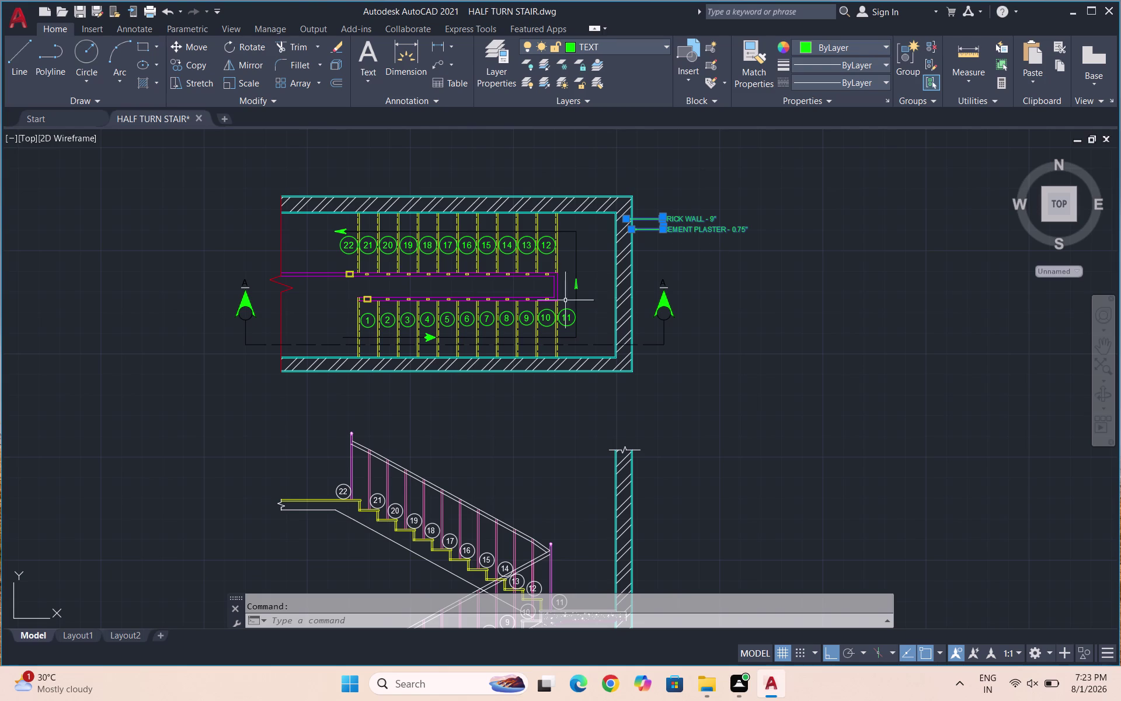
scroll(up, 3)
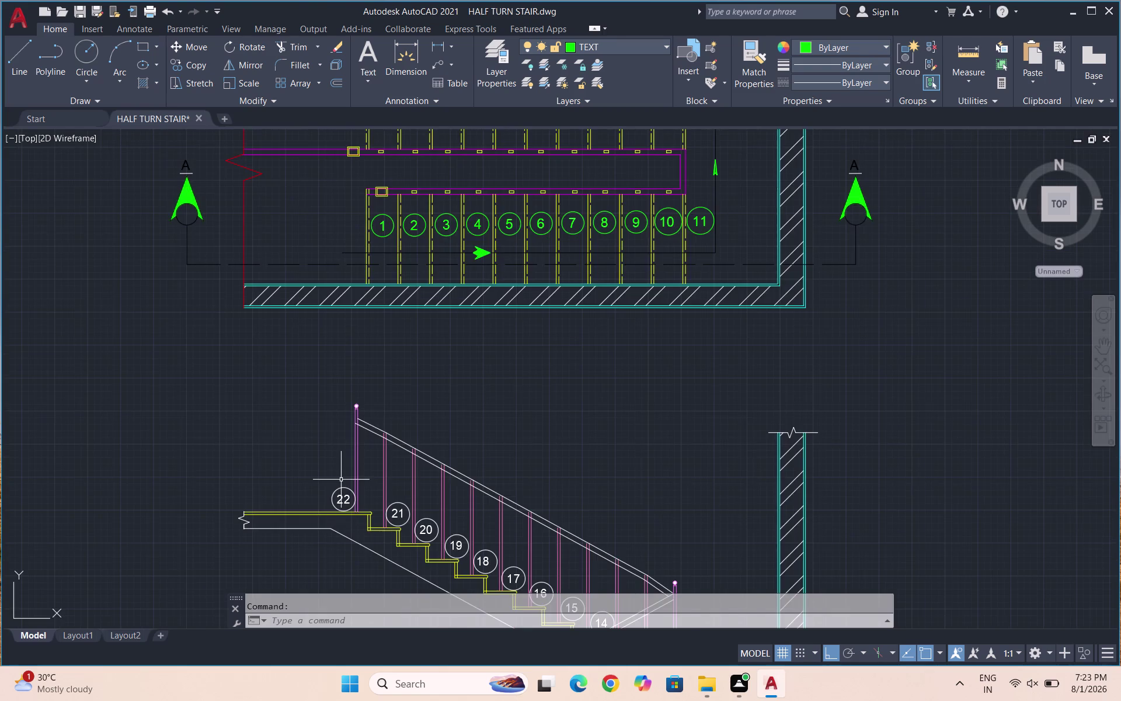
scroll(up, 3)
Start a multileader (ML) pointing at the handrail, with its landing to the left.
text(ML)
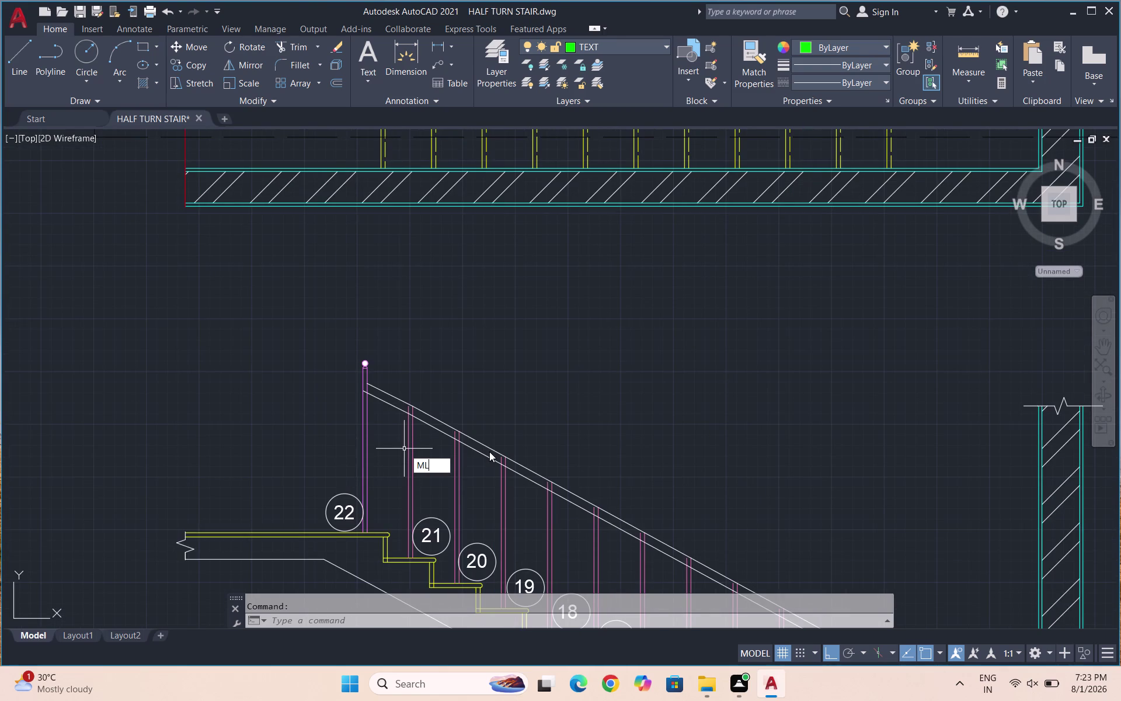
click(506, 495)
scroll(up, 3)
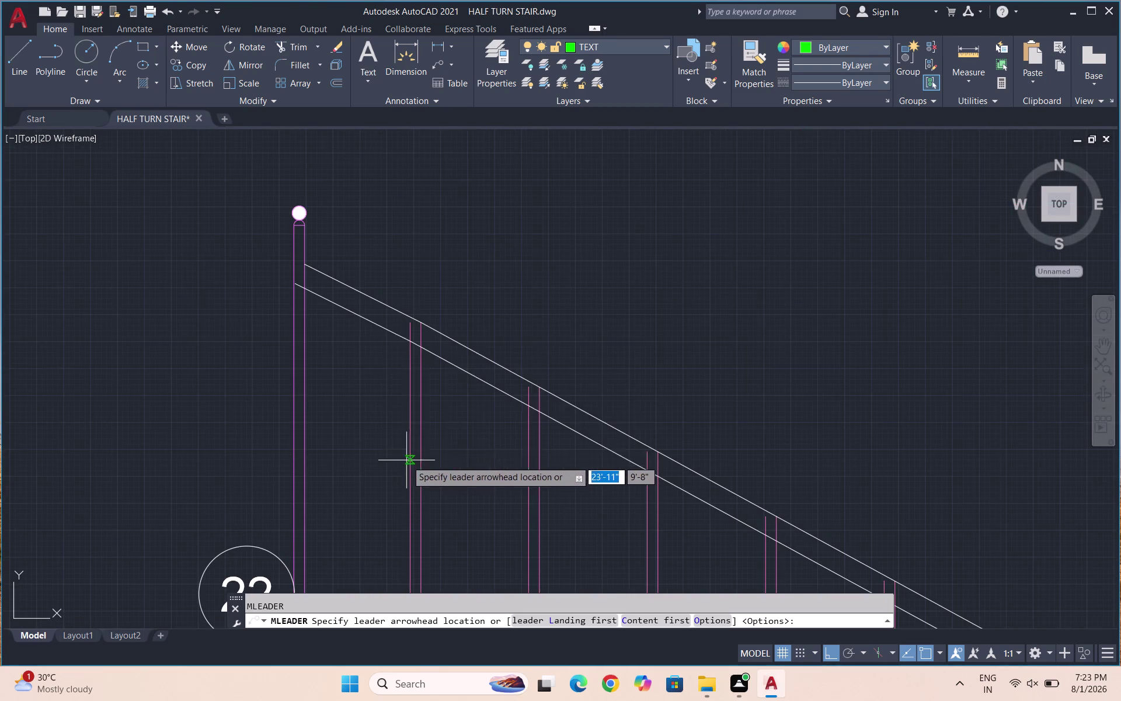
click(371, 322)
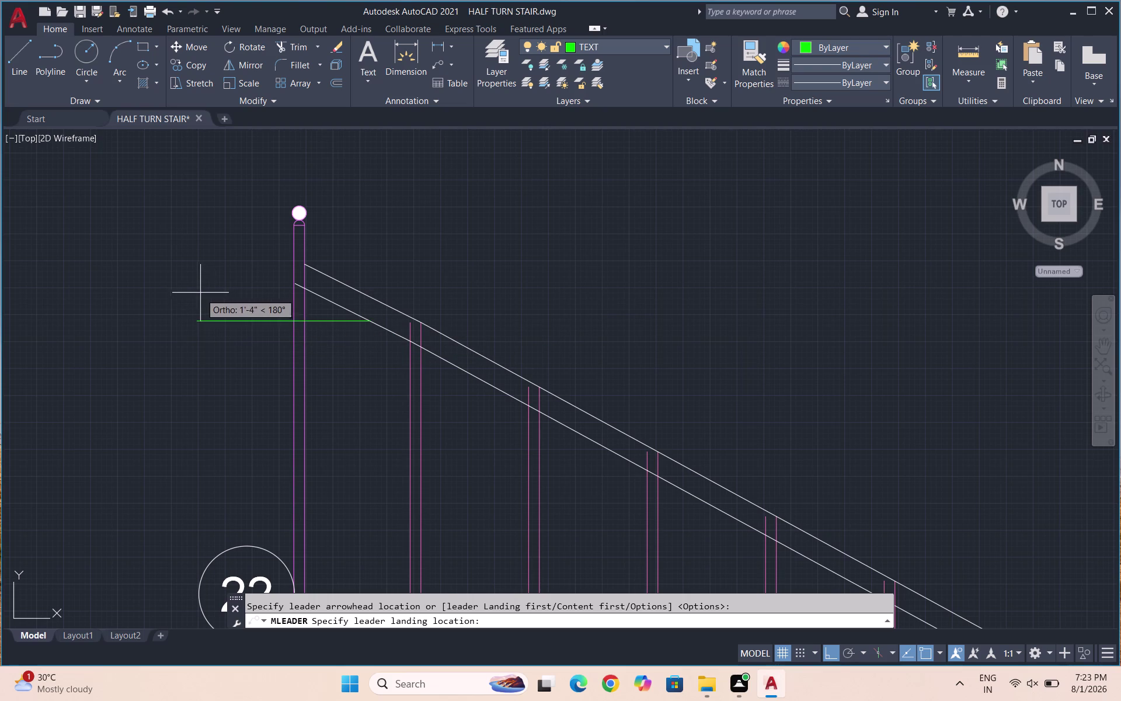
scroll(down, 3)
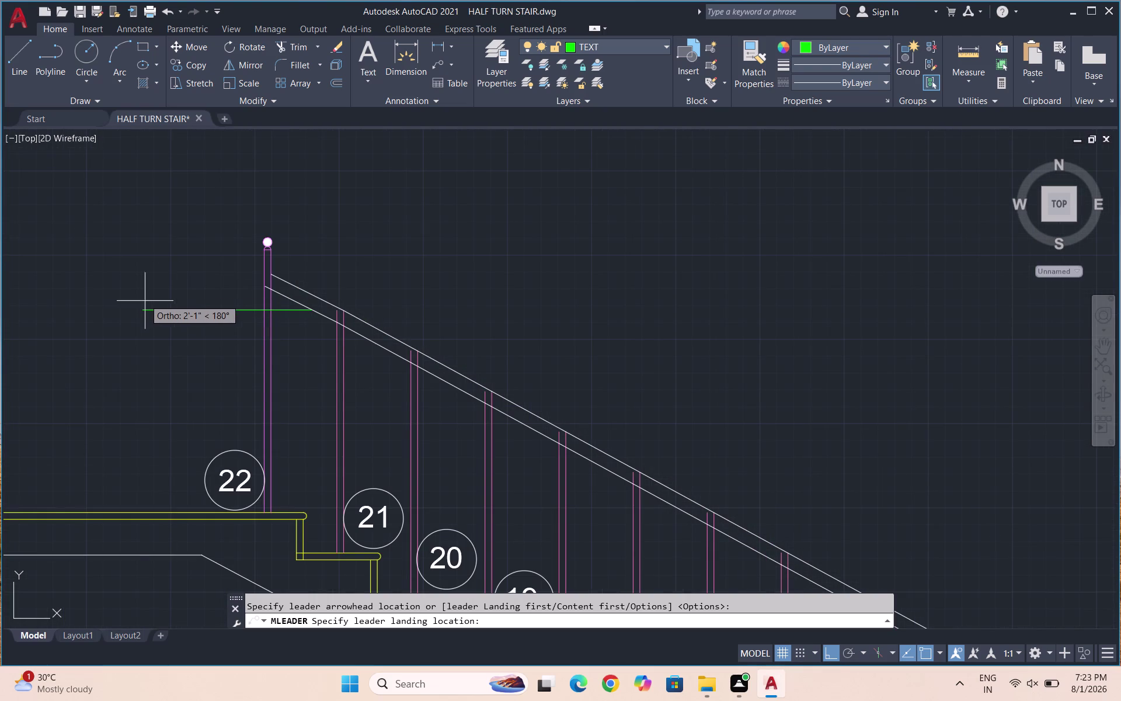
click(131, 308)
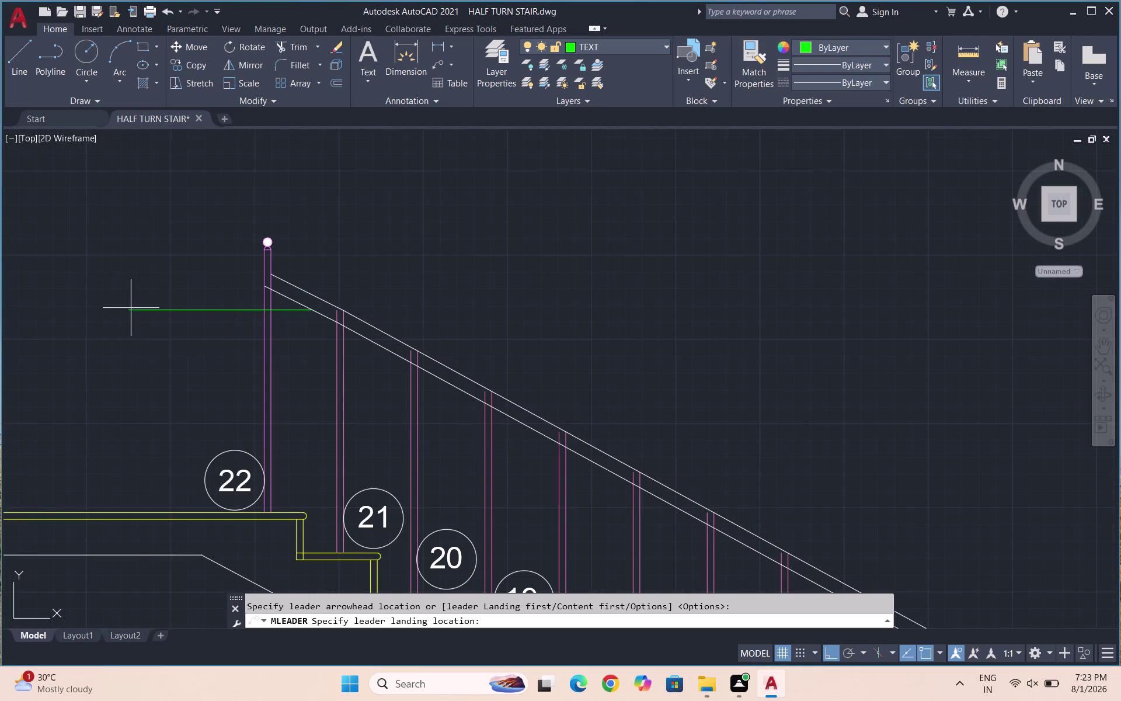
Label the handrail leader 'HANDRAIL - 2"'.
text(HAN)
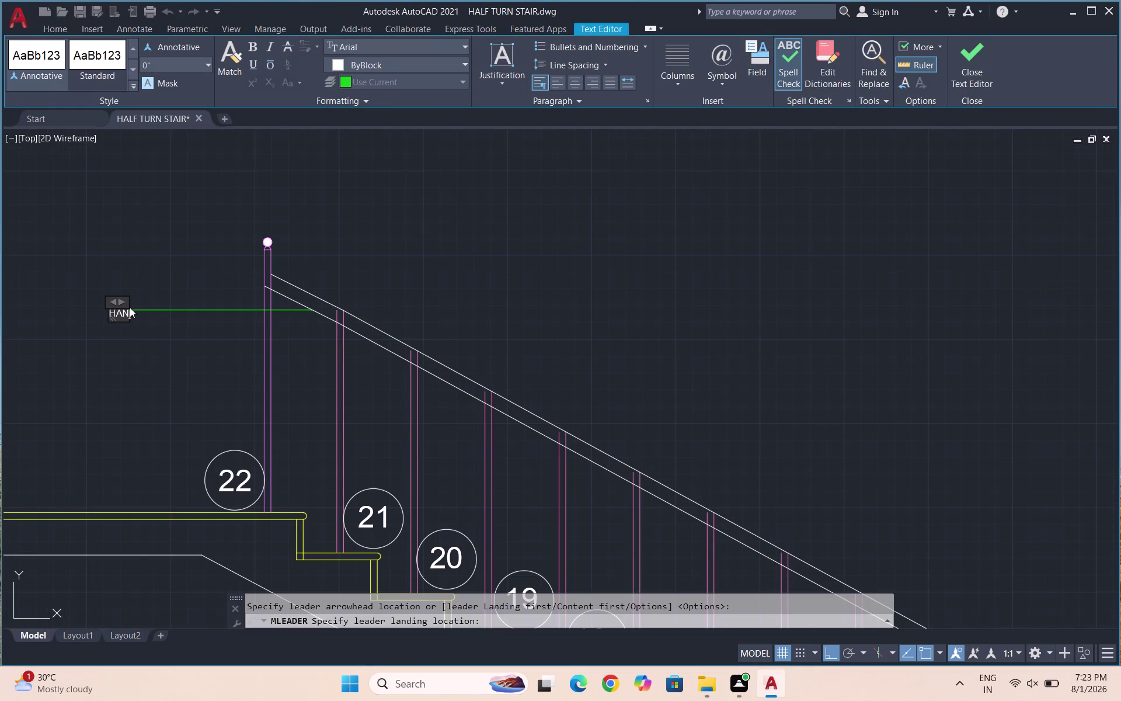
text(D)
text(R)
text(AIL)
key(space)
text(-)
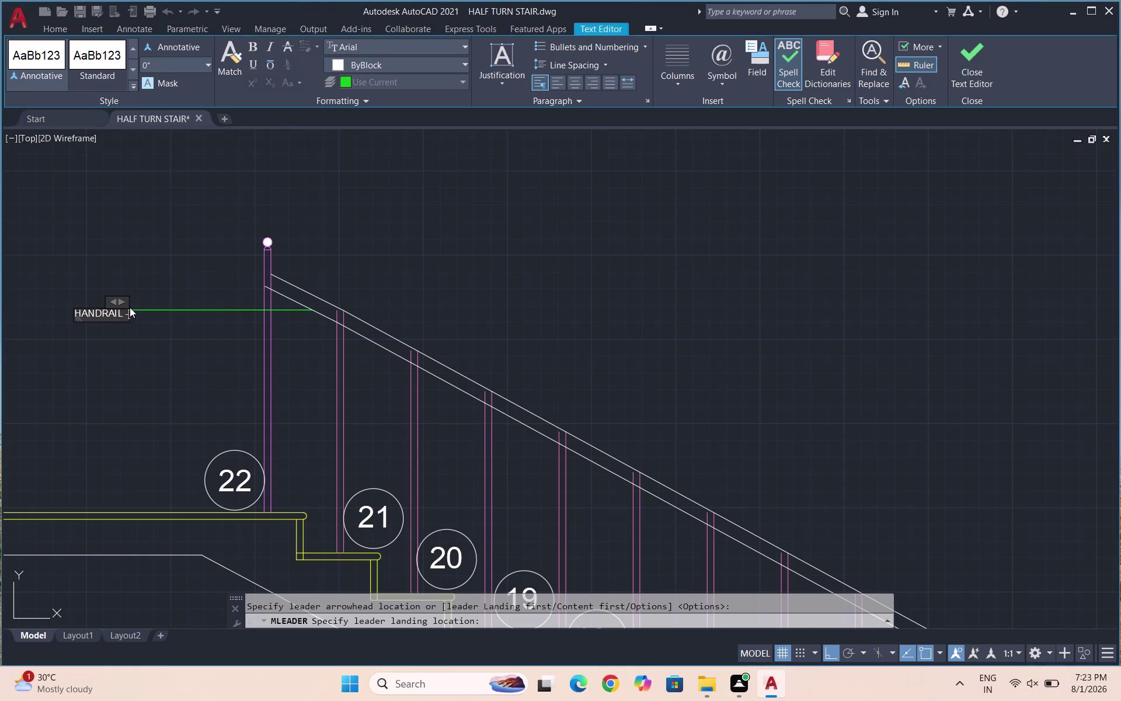
key(space)
text(2)
key(shift+quotedbl)
key(Return)
click(148, 331)
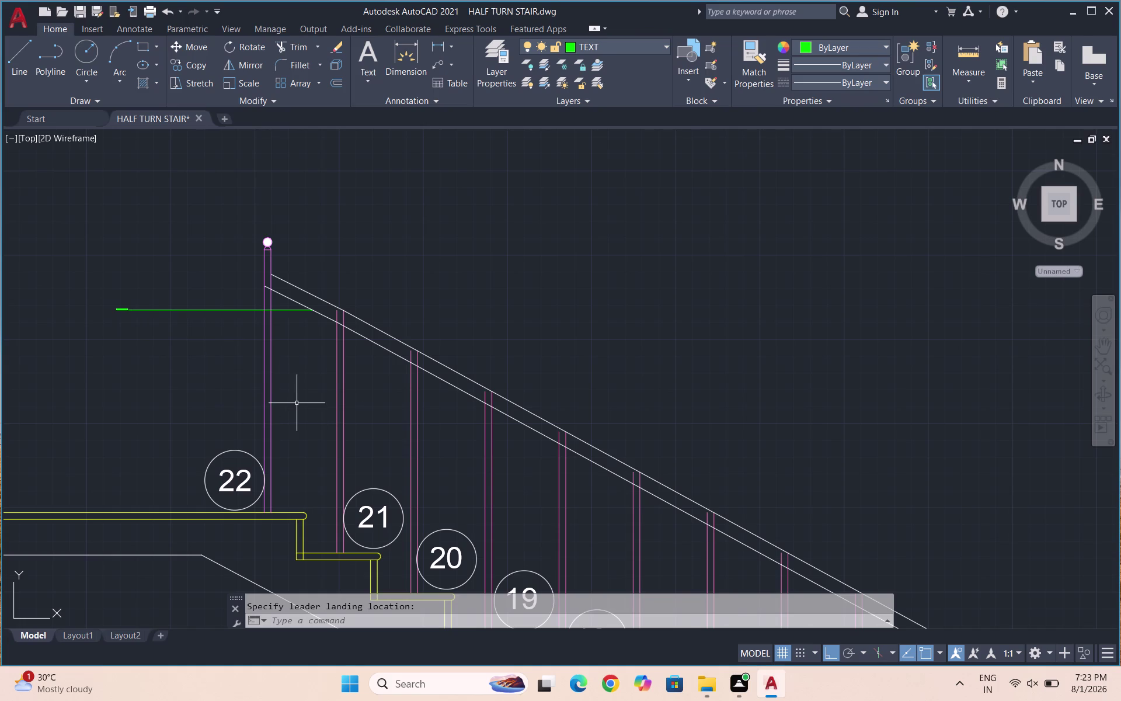
key(space)
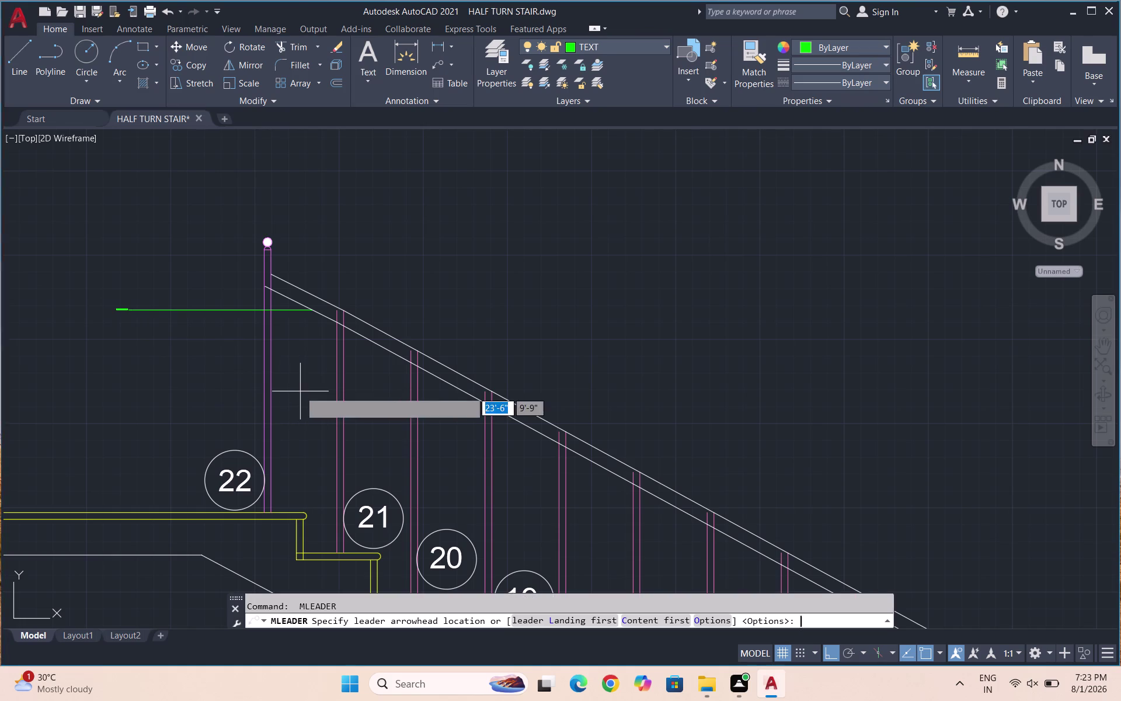
Add a leader from the newel post labelled 'NEWELPOST - 3' 3"'.
scroll(up, 3)
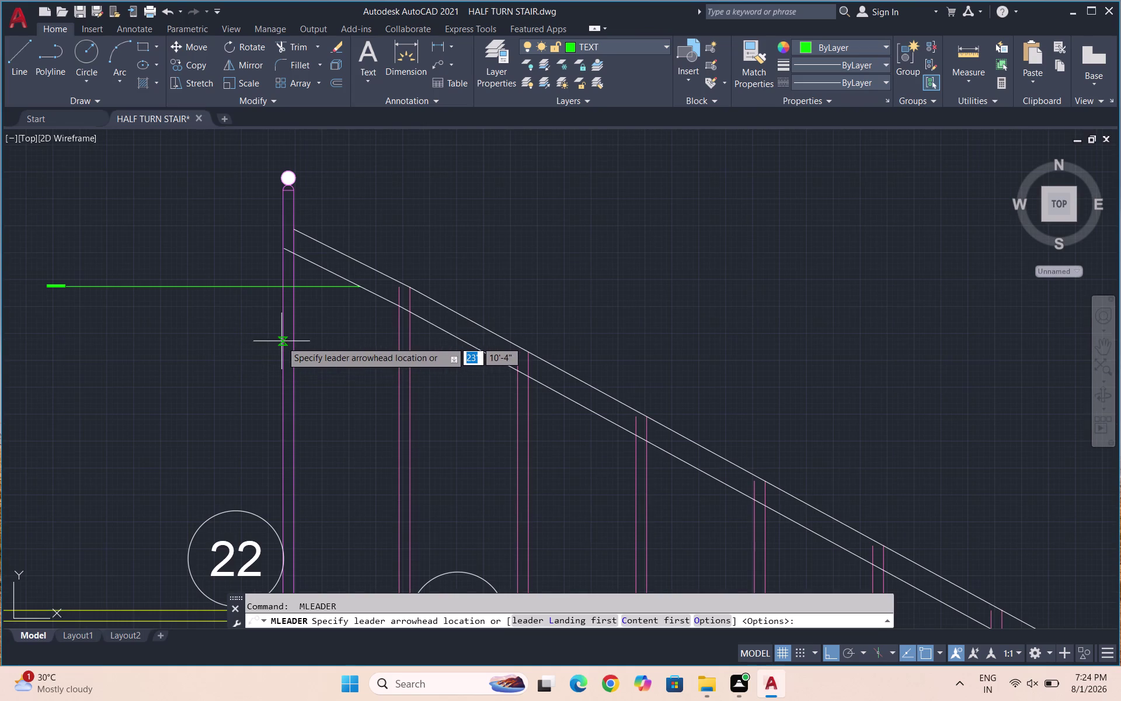
click(283, 341)
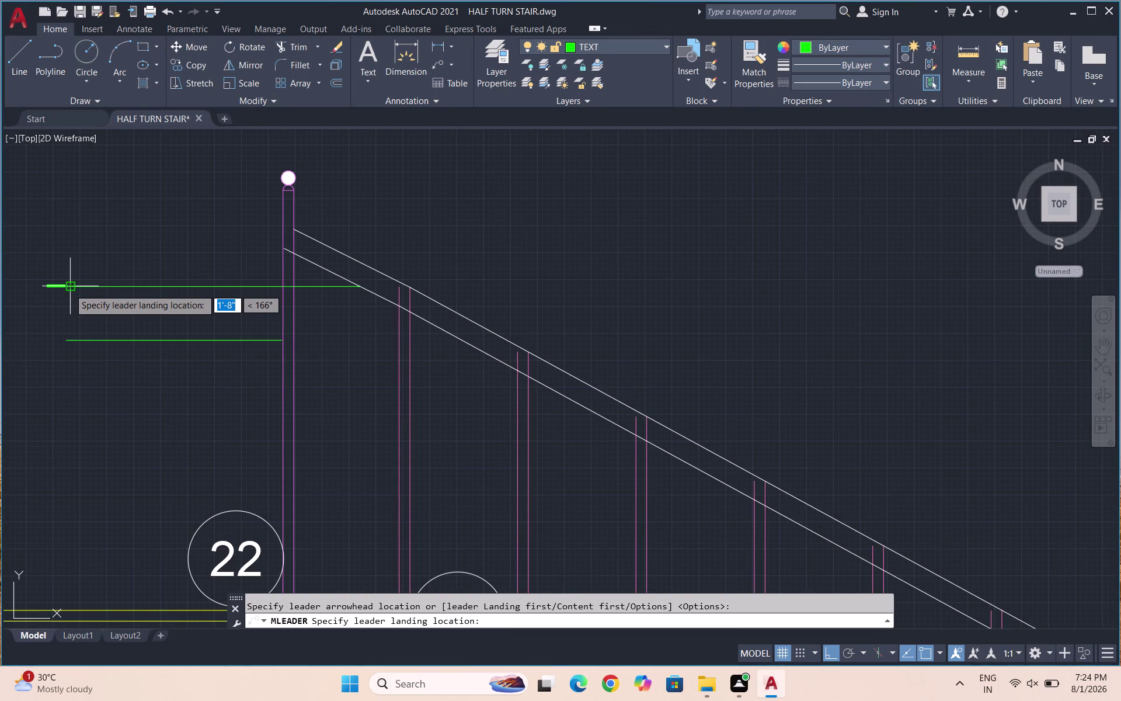
double_click(64, 340)
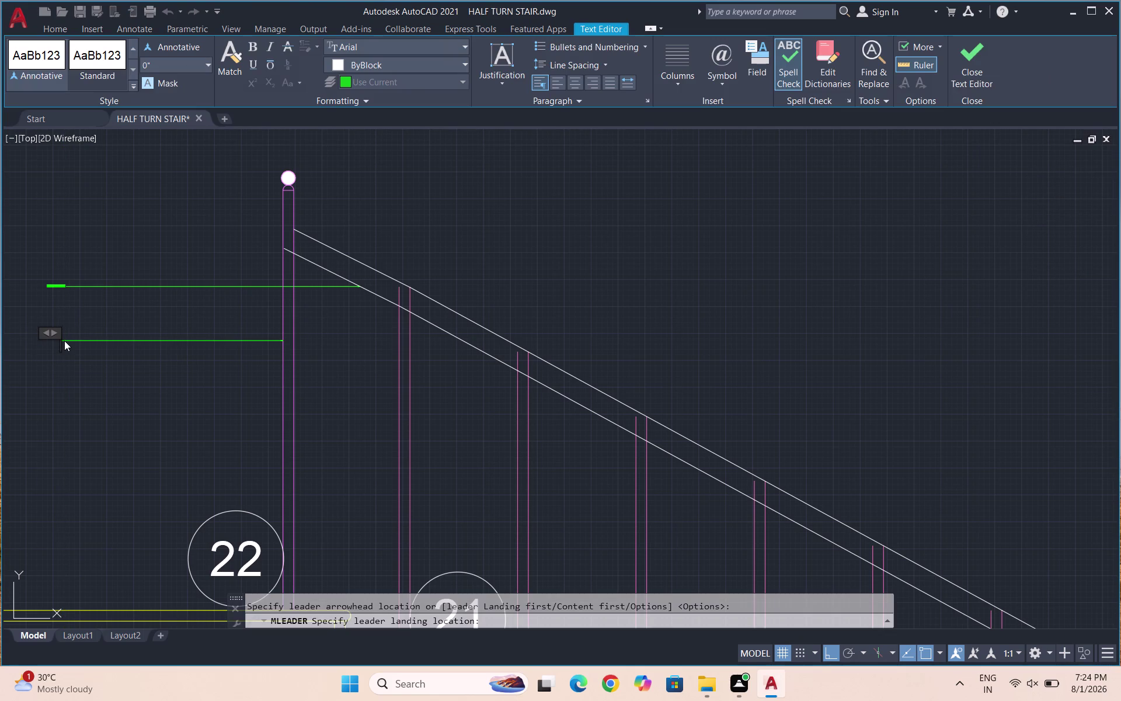
text(NEWE)
key(l)
text(POS)
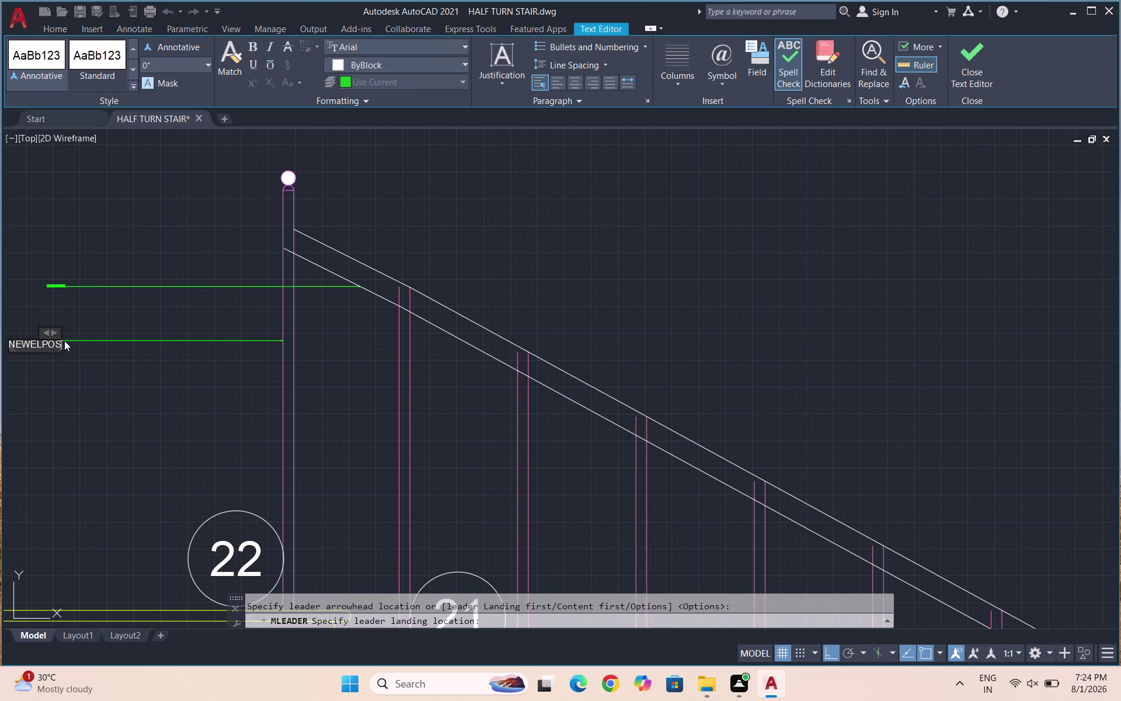
text(T)
key(space)
text(- 3)
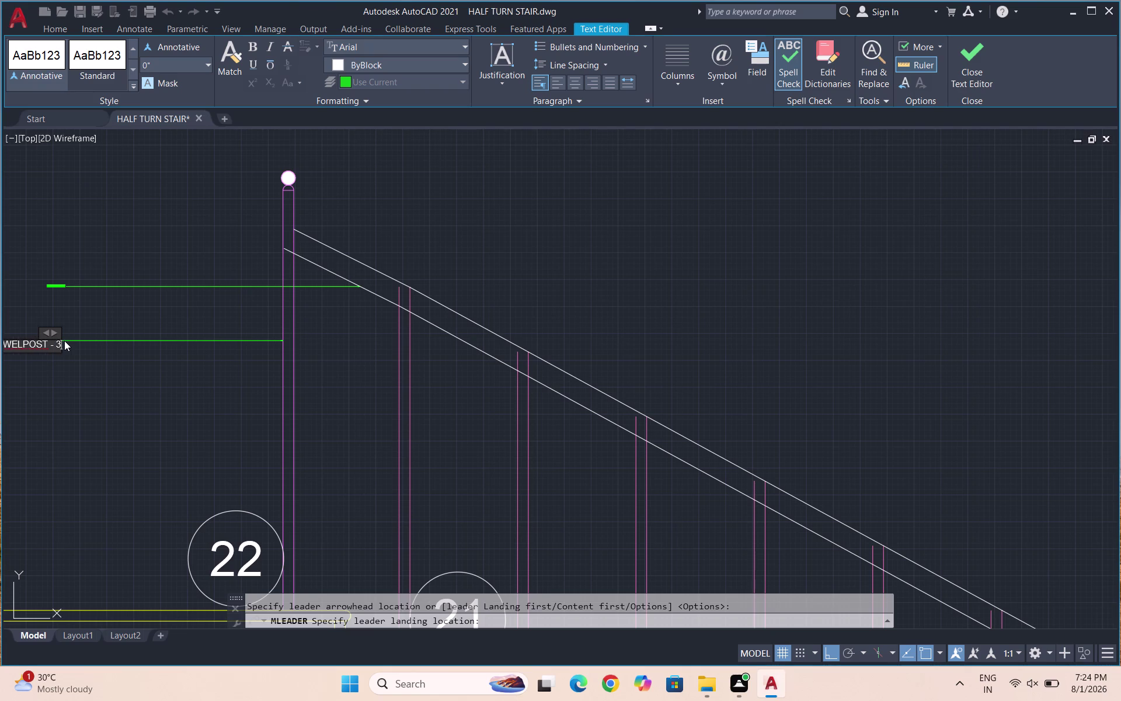
text(' 3')
key(BackSpace)
key(shift+quotedbl)
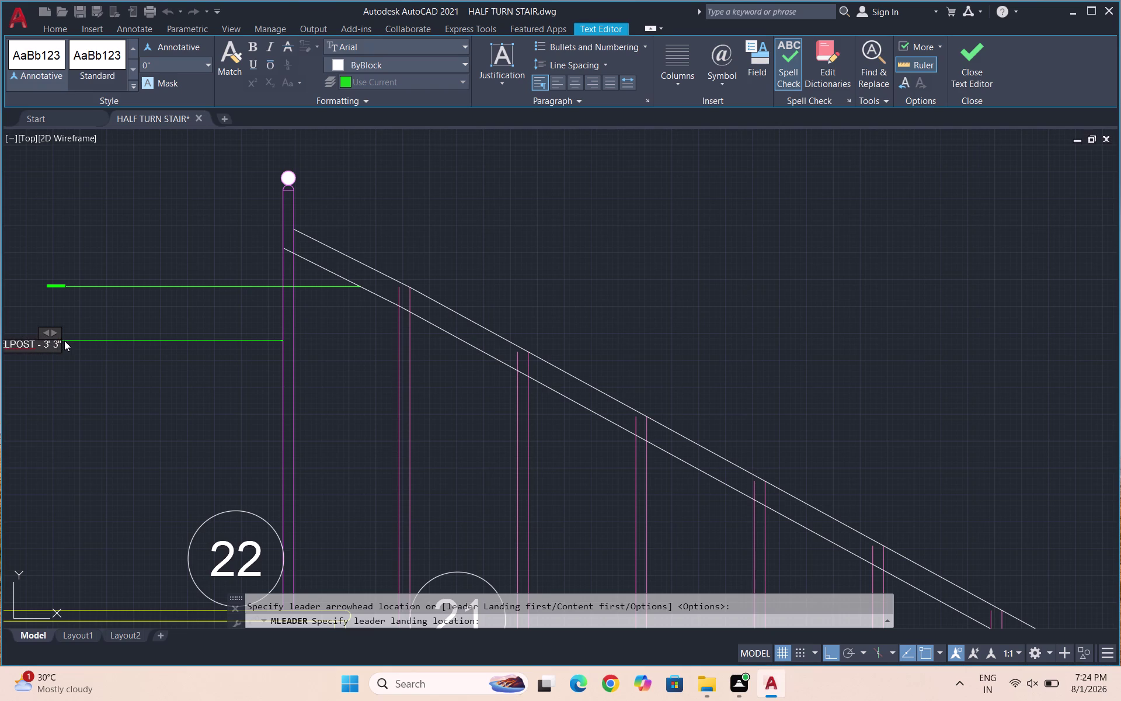
click(96, 359)
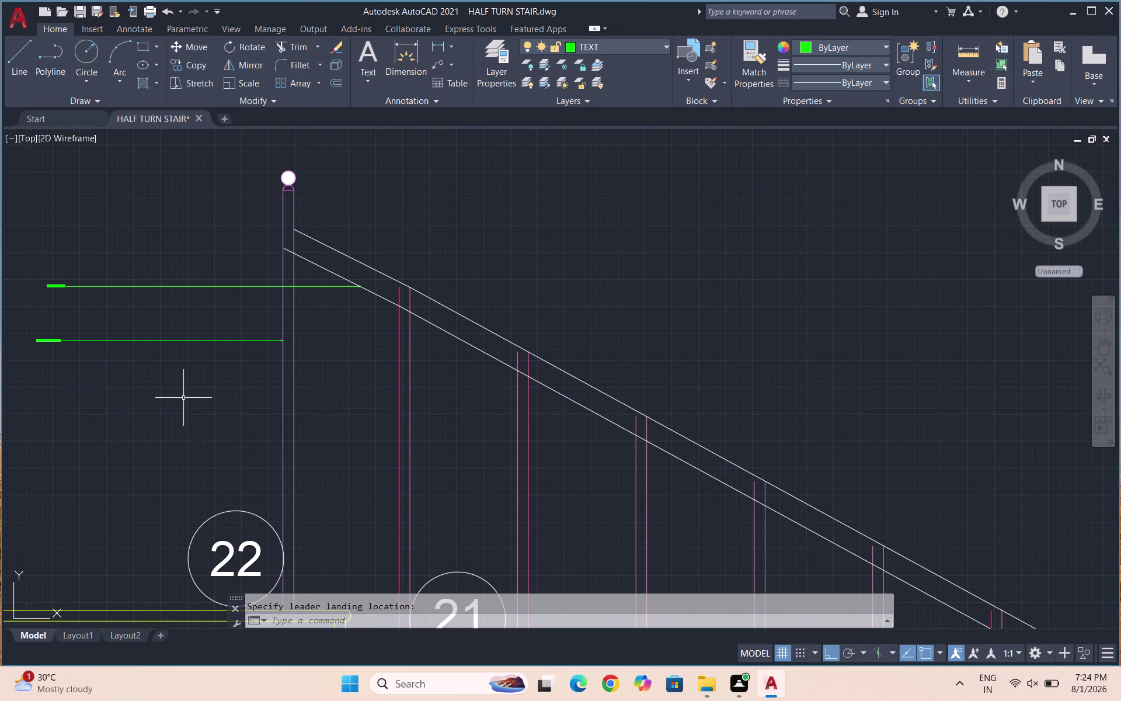
key(space)
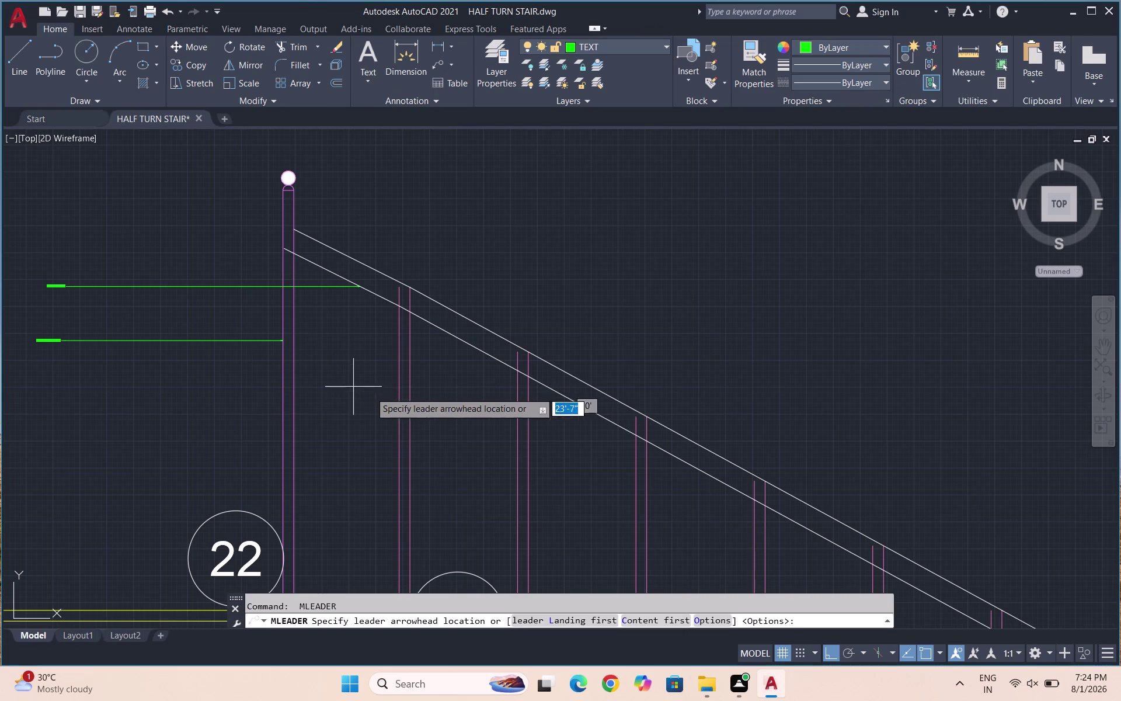
Add a leader at the baluster labelled 'BALLUSTER - 3'HIGH'.
click(396, 385)
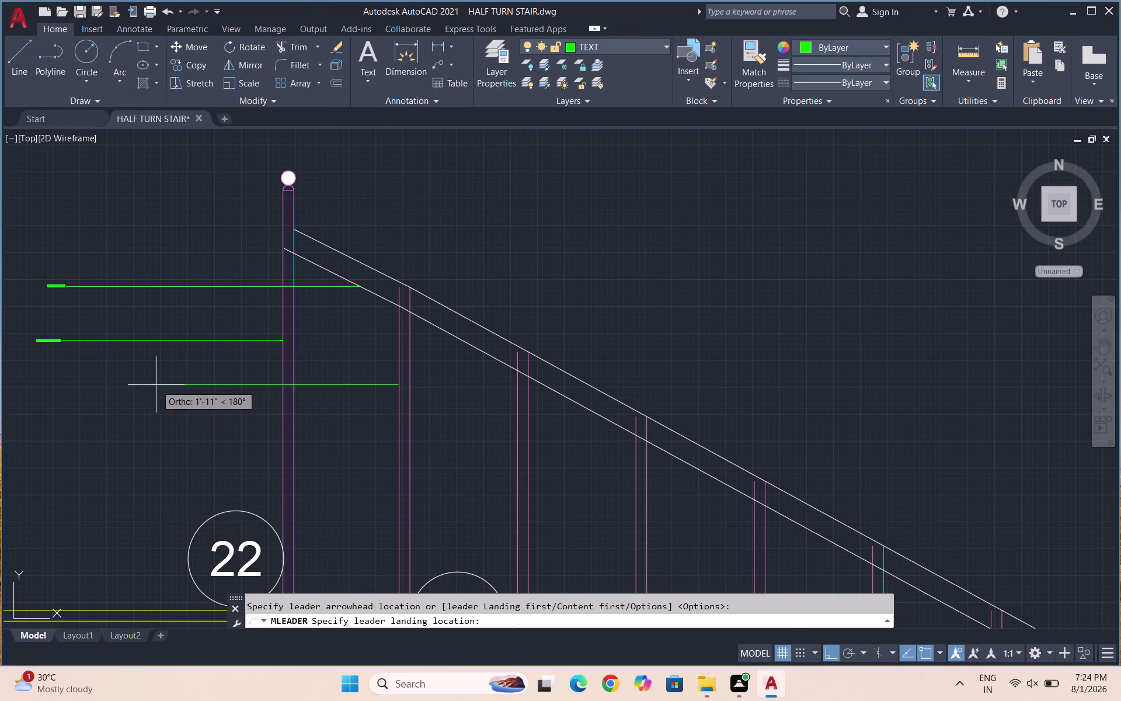
click(60, 387)
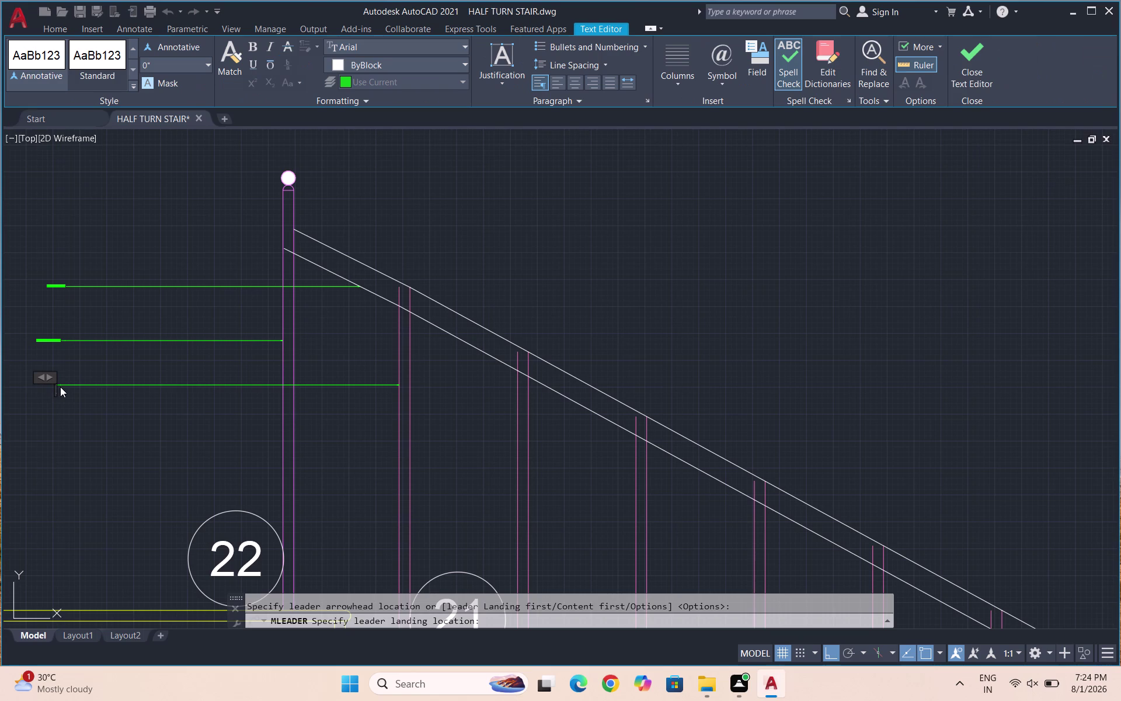
text(BALL)
text(USTER -)
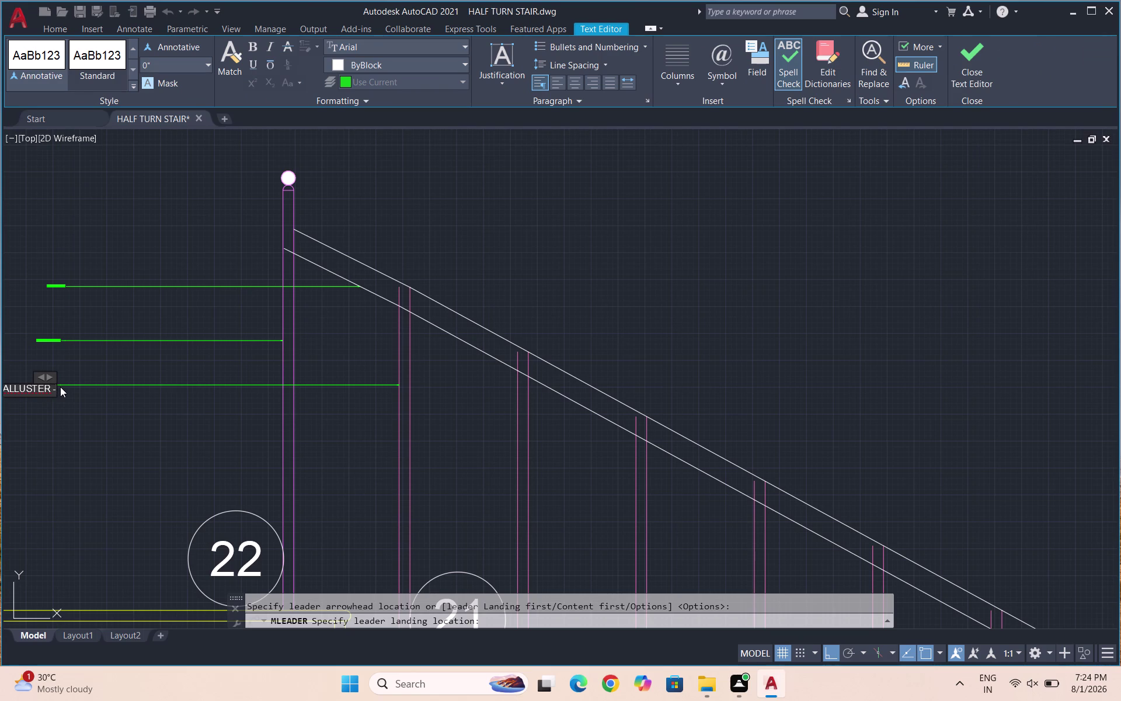
key(space)
text(3')
text(HIGH)
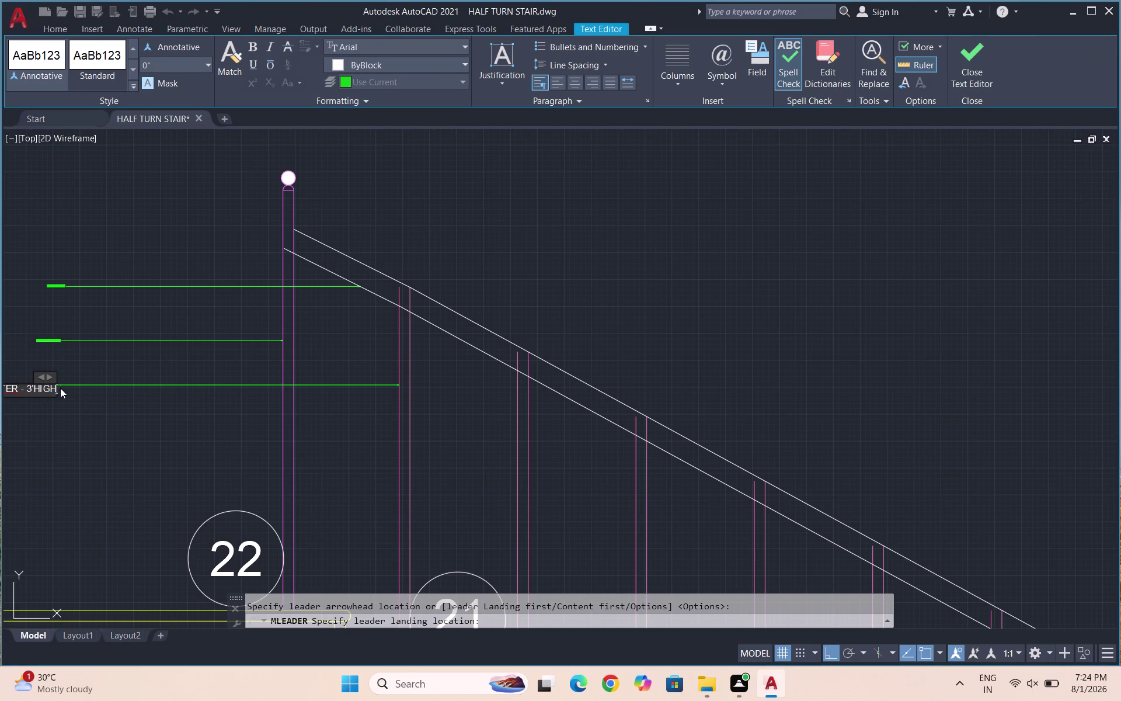
click(67, 398)
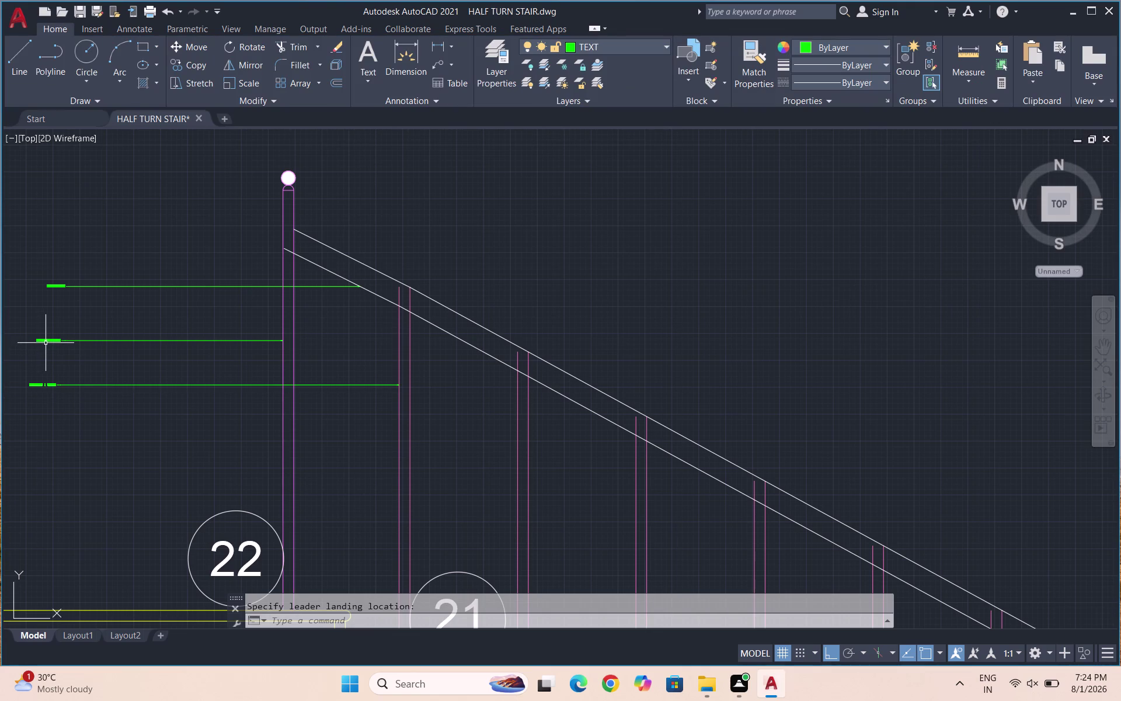
Append HIGH to the newel post label.
double_click(46, 342)
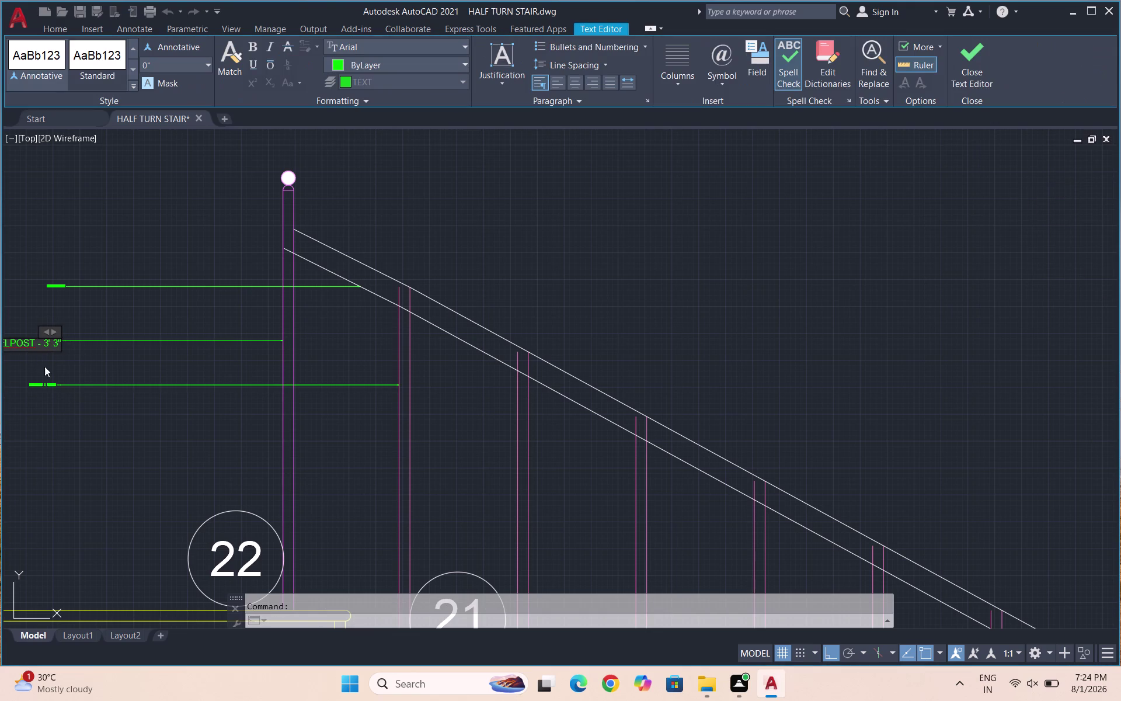
key(space)
text(HIG)
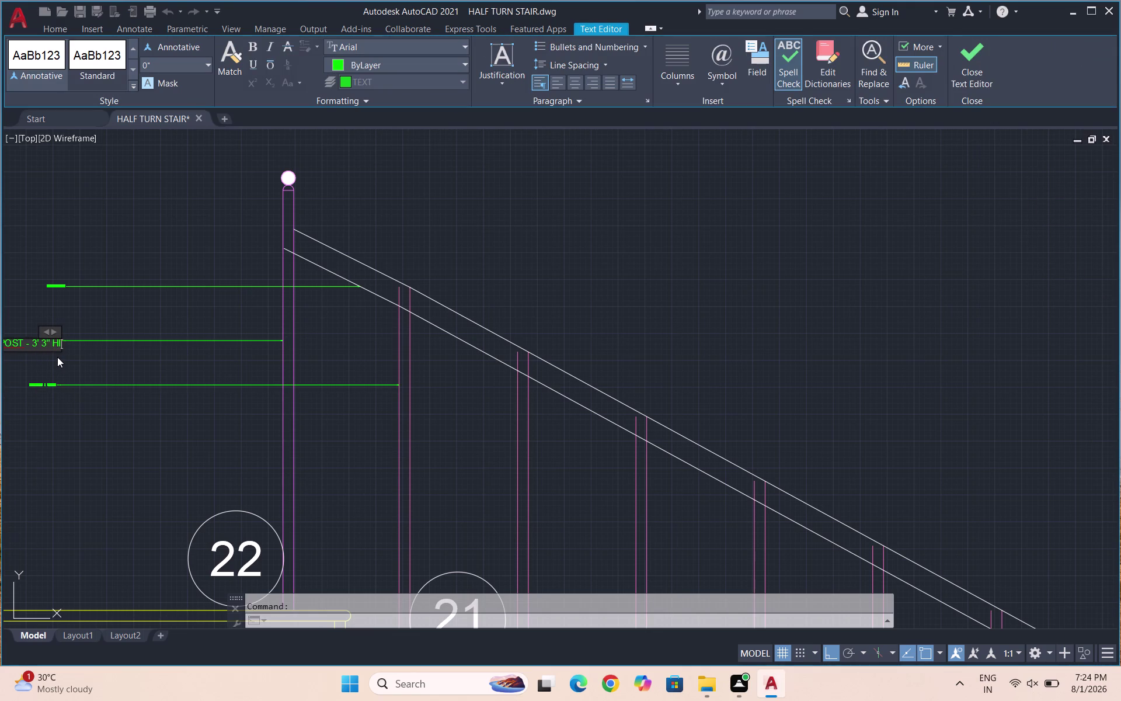
text(H)
click(90, 345)
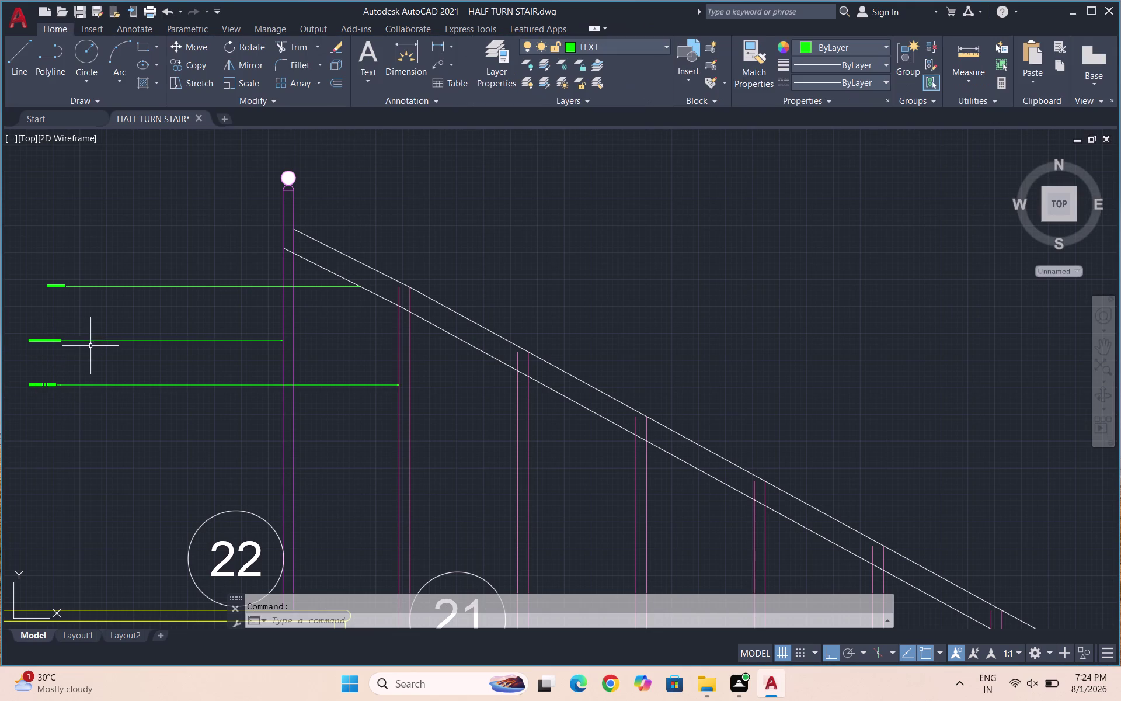
Select the three railing leaders and open their properties with PR.
drag(120, 418, 117, 407)
click(75, 256)
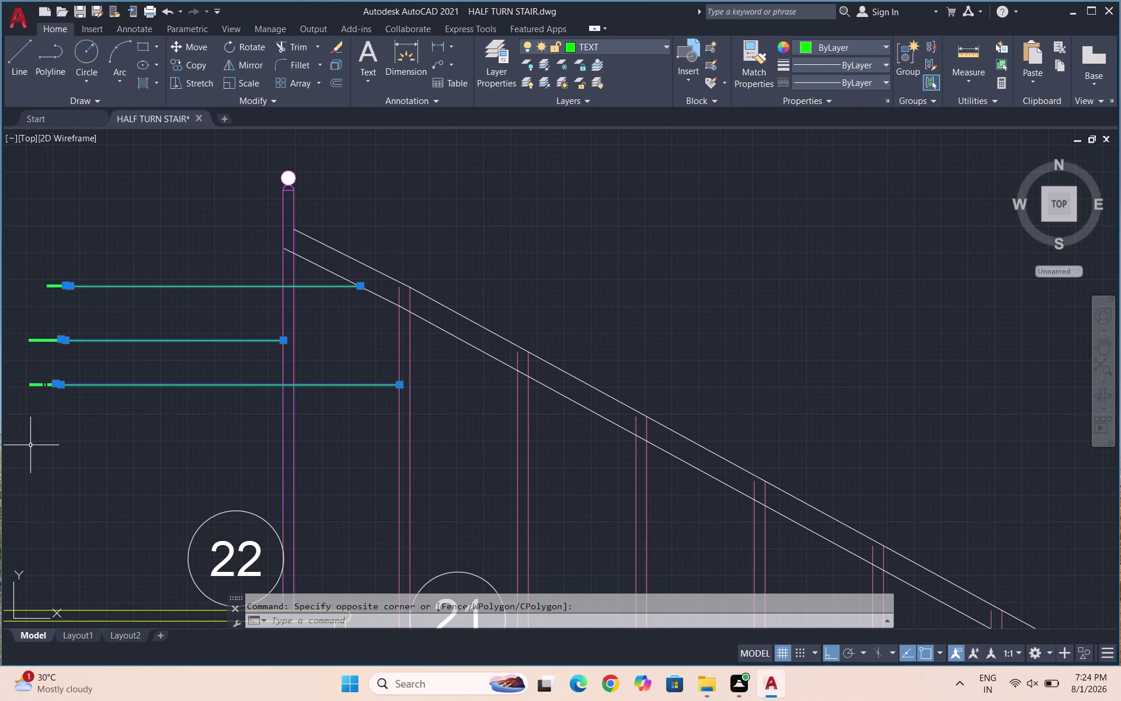
key(Escape)
drag(36, 445, 23, 434)
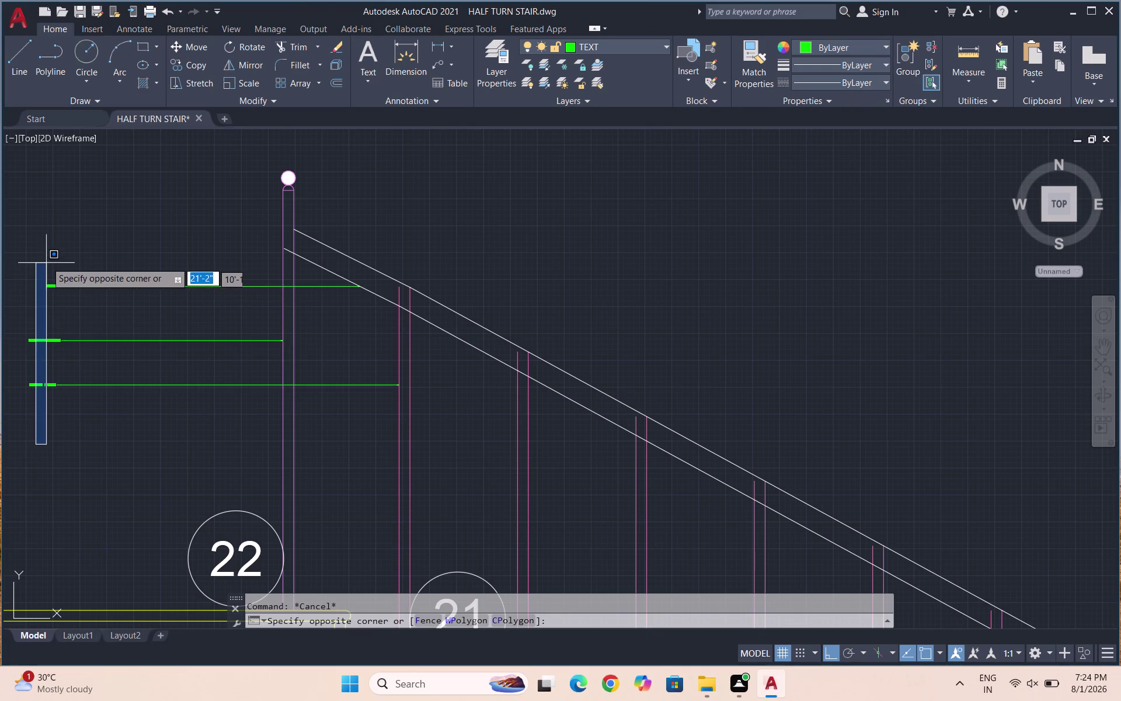
click(73, 257)
click(134, 429)
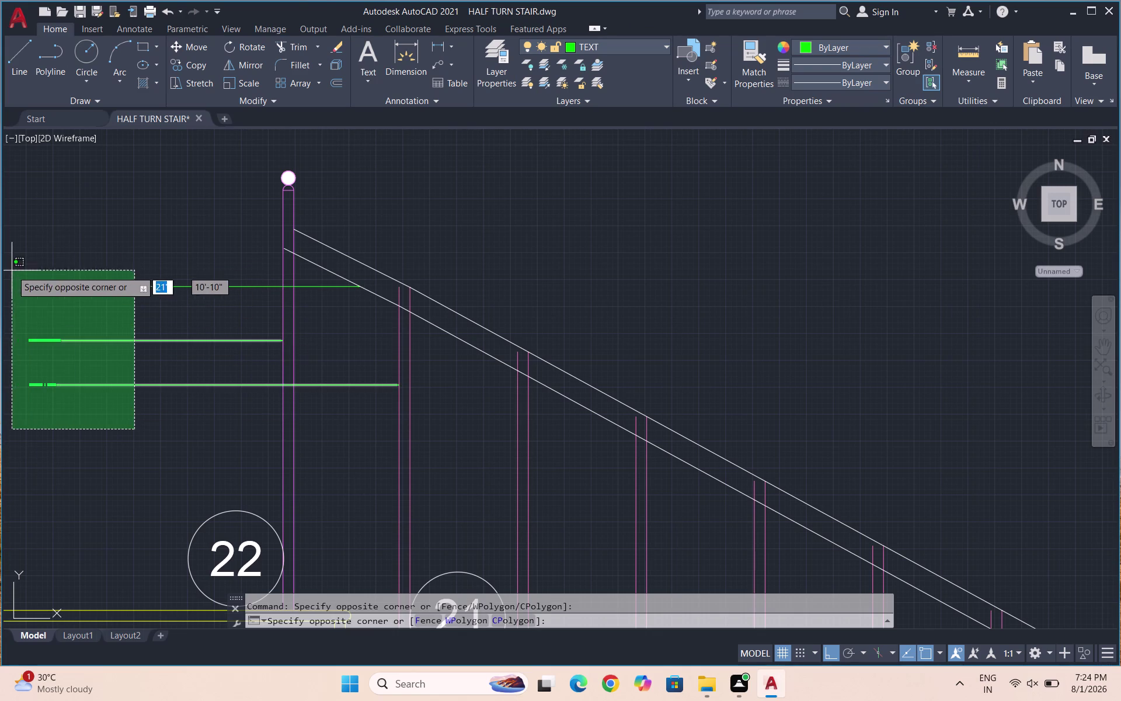
click(11, 262)
text(PR')
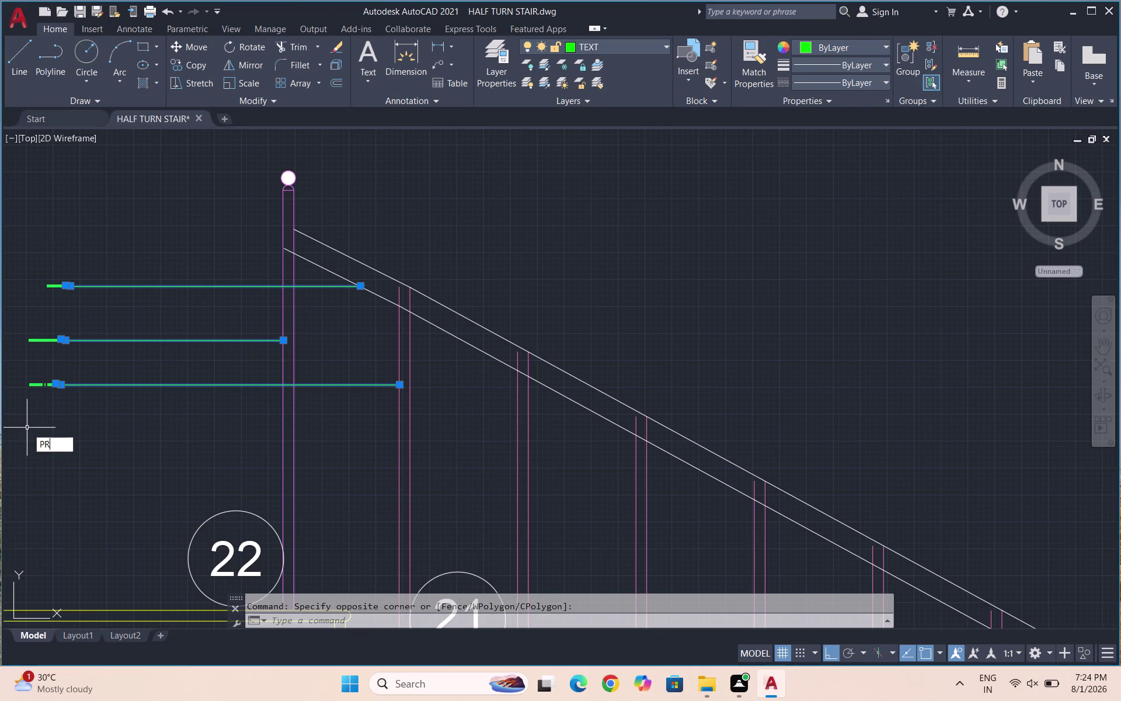
key(BackSpace)
key(Return)
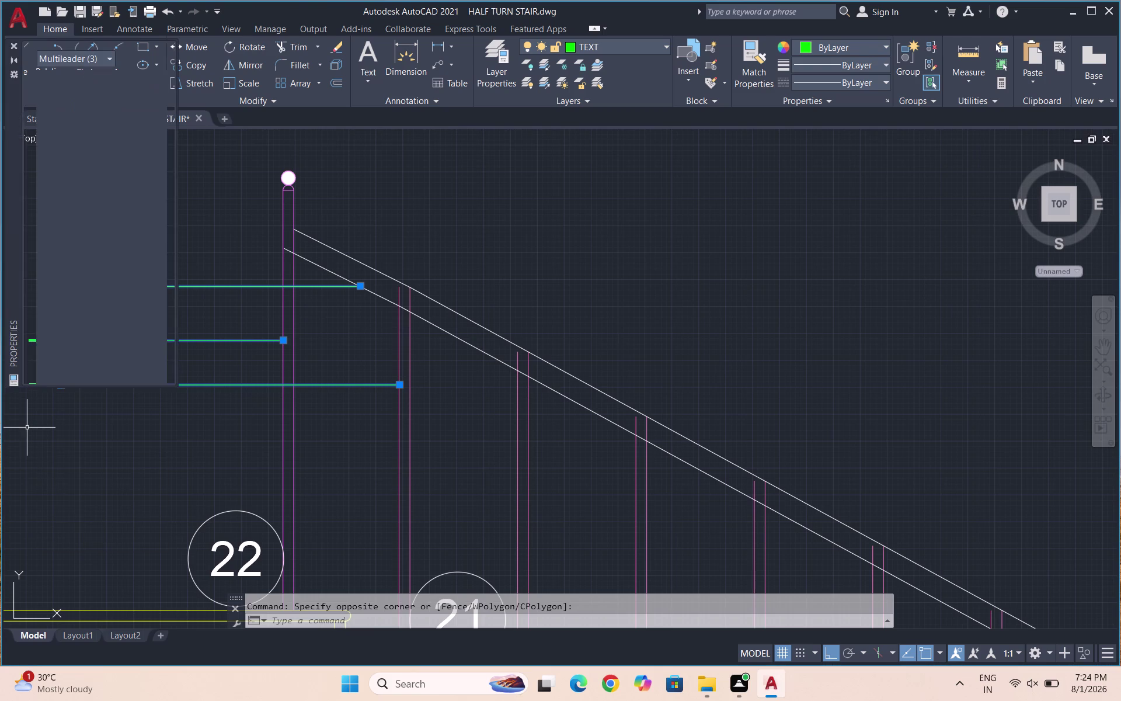
Set the railing leaders' arrowhead size and text height to 3", then close Properties.
scroll(down, 3)
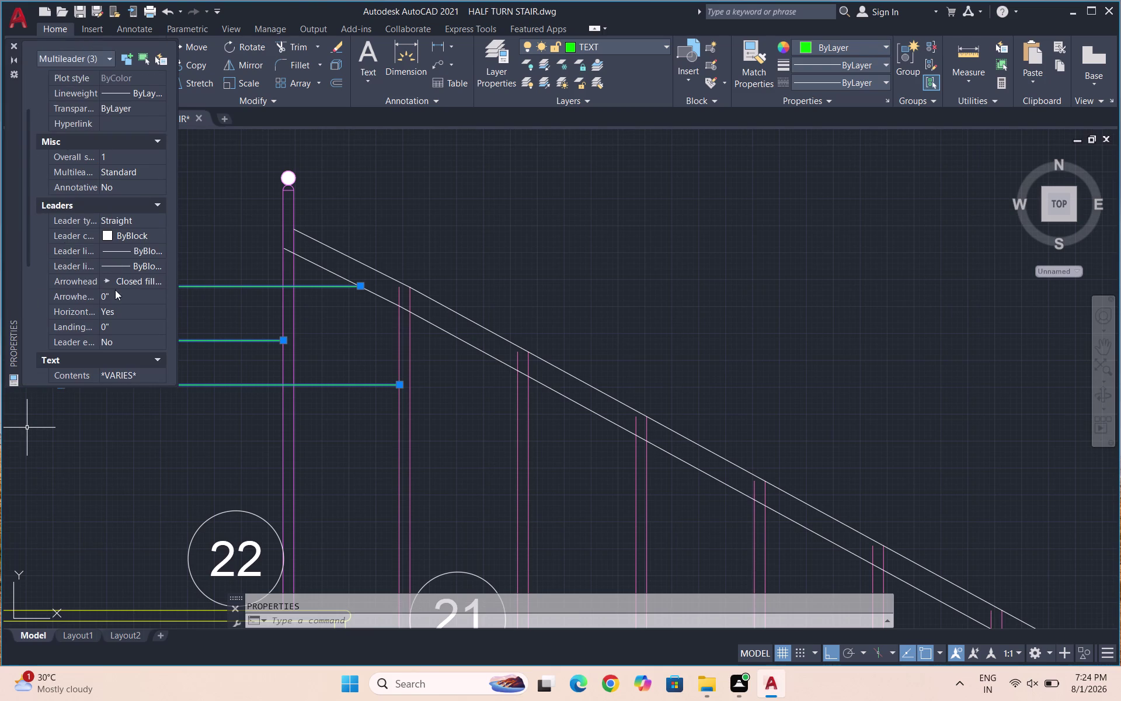
click(116, 297)
key(3)
key(Return)
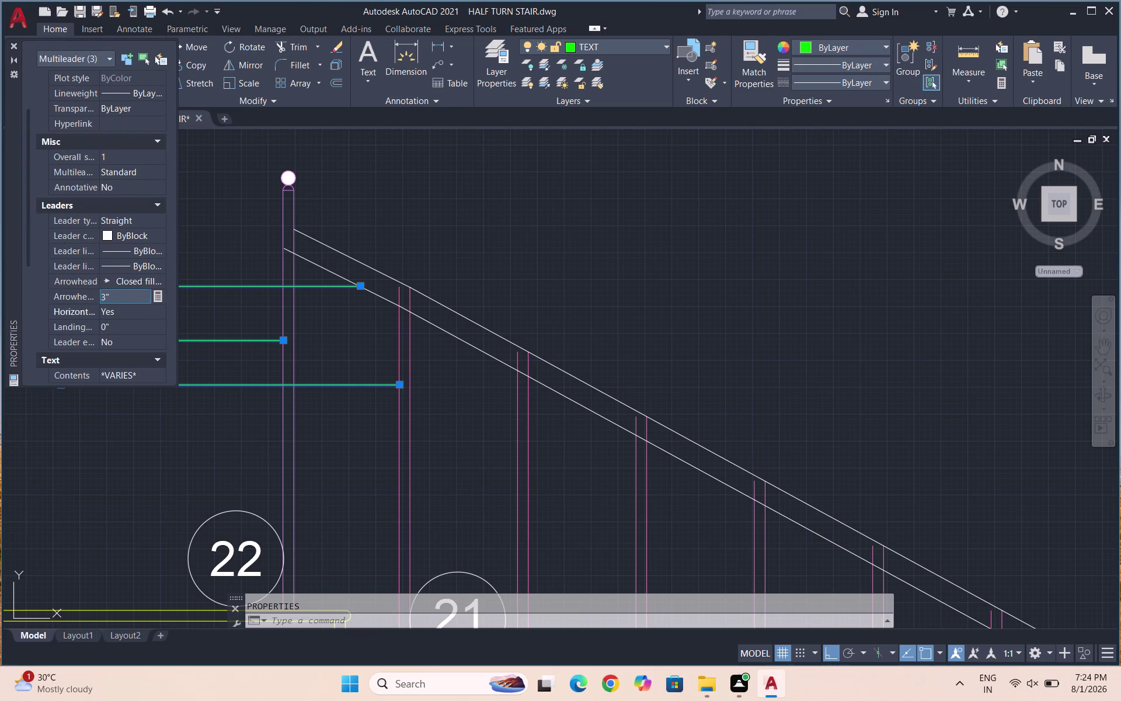
scroll(down, 3)
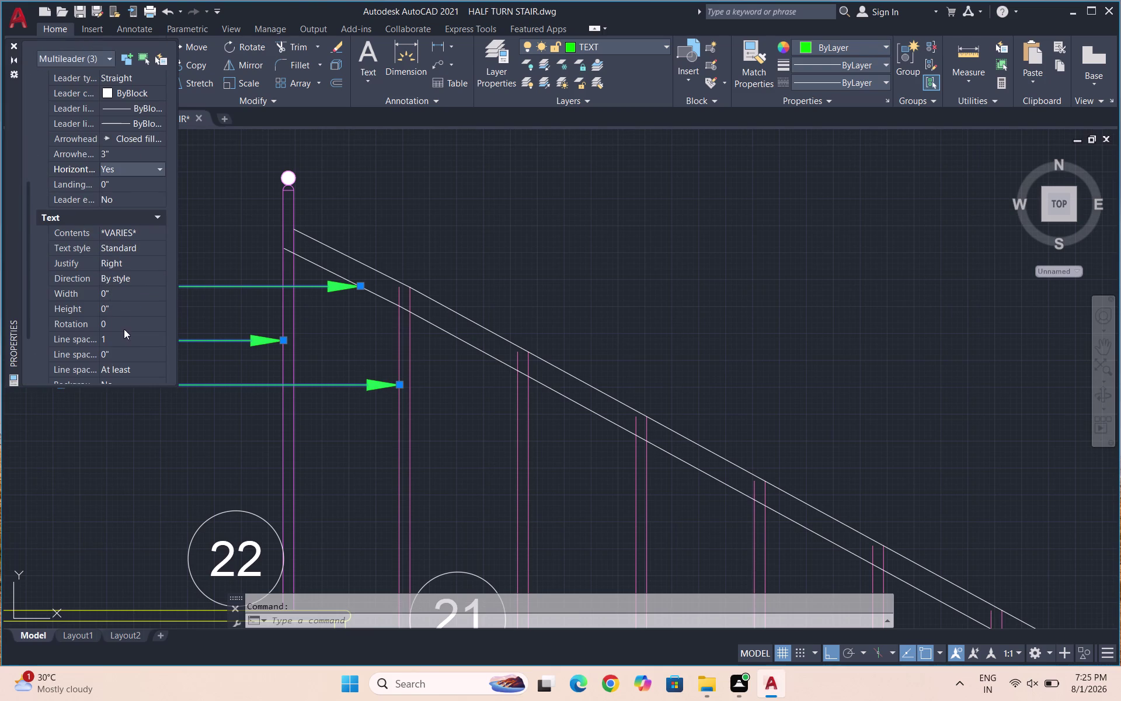
click(112, 310)
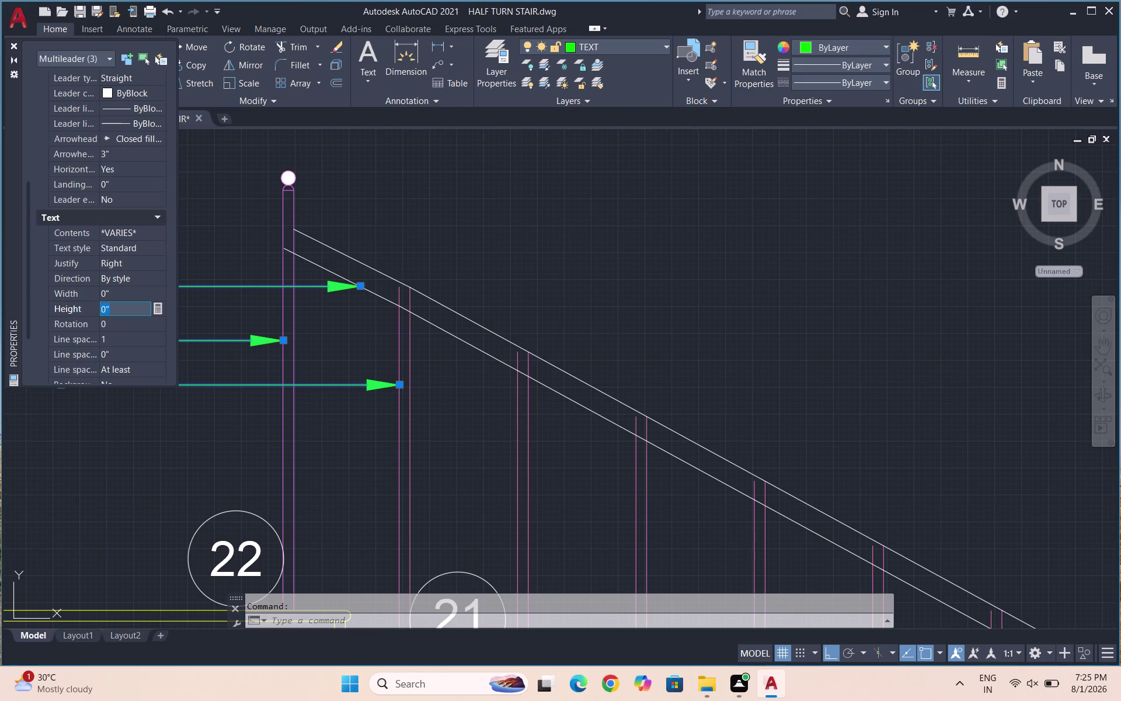
key(3)
key(Return)
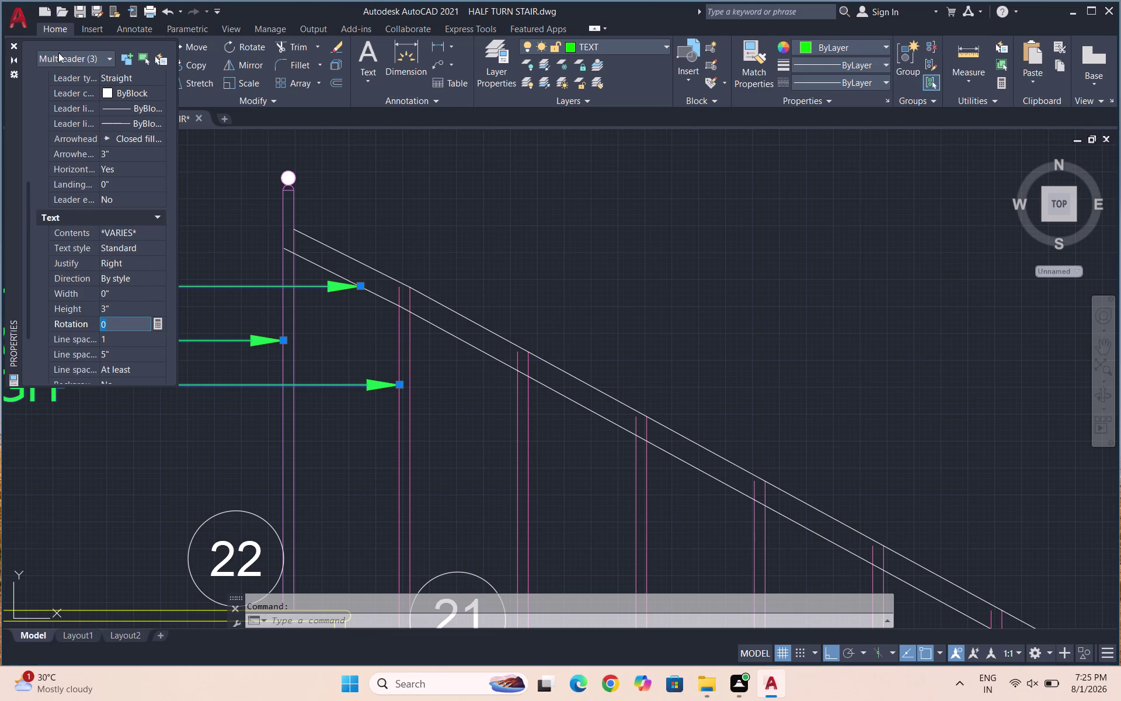
click(14, 45)
scroll(down, 3)
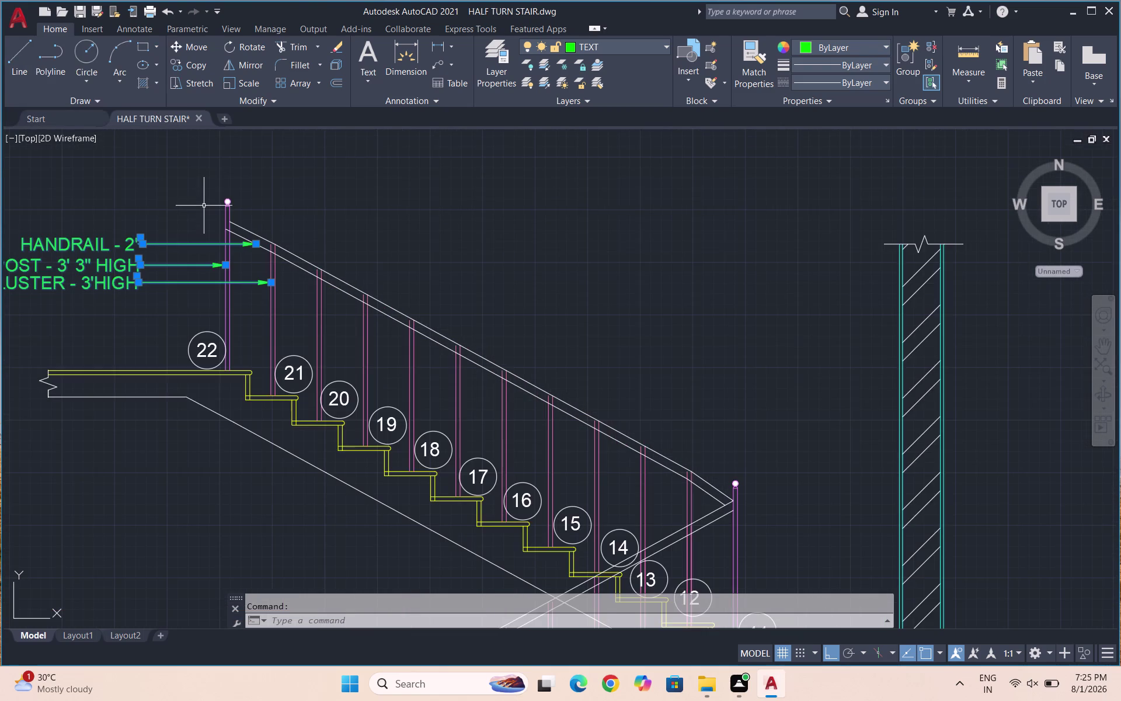
Place a new leader pointing at the tread below step 17.
scroll(down, 3)
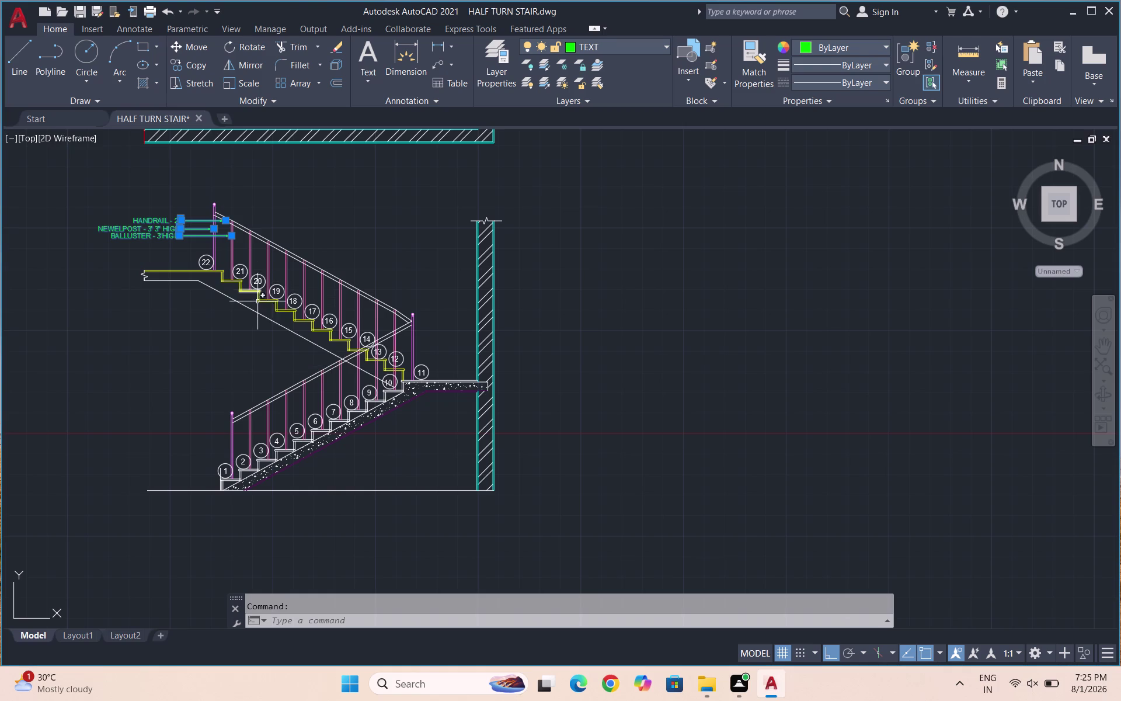
scroll(up, 3)
text(ML)
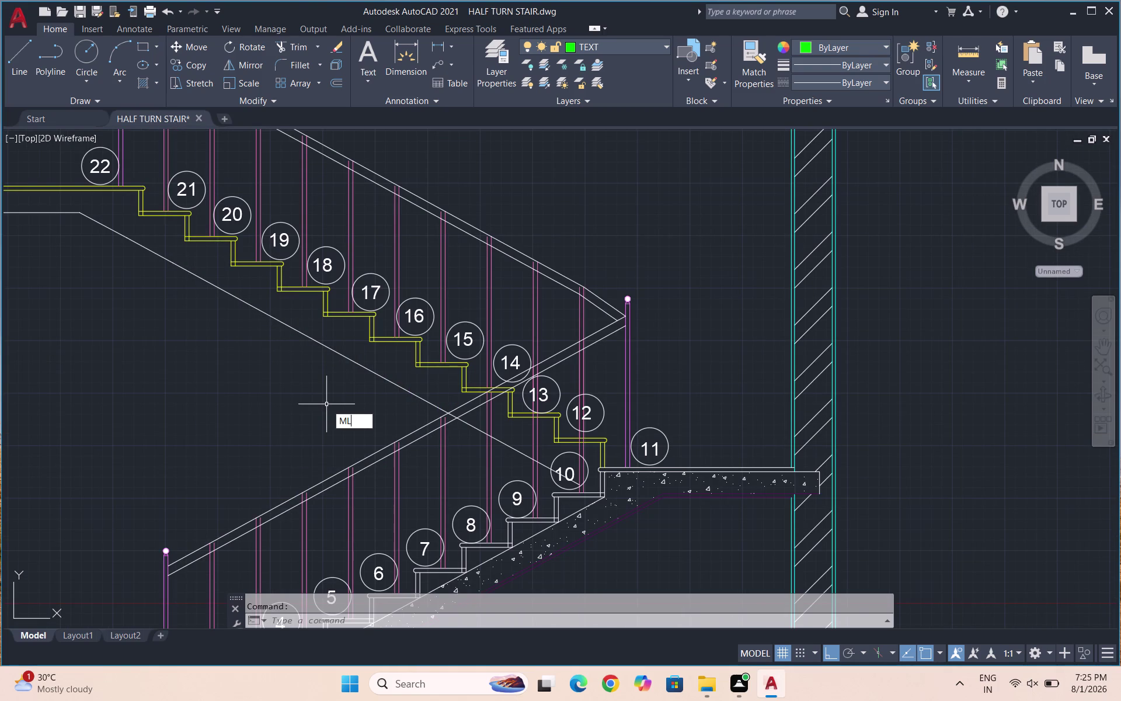
click(450, 448)
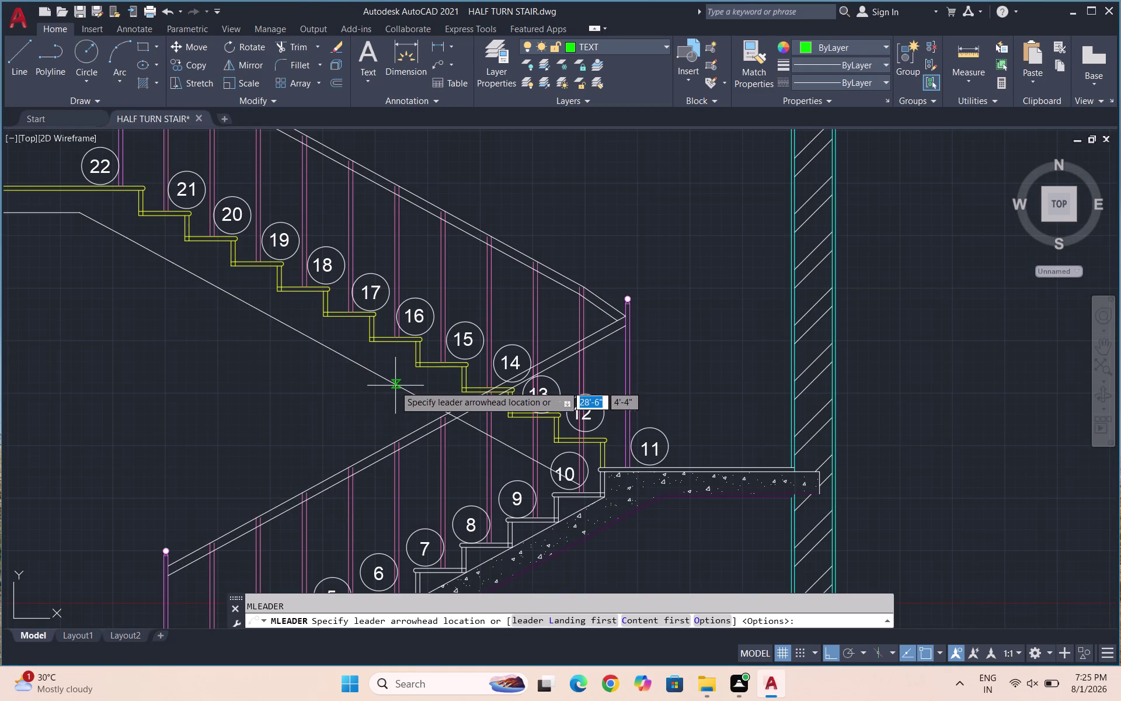
scroll(up, 3)
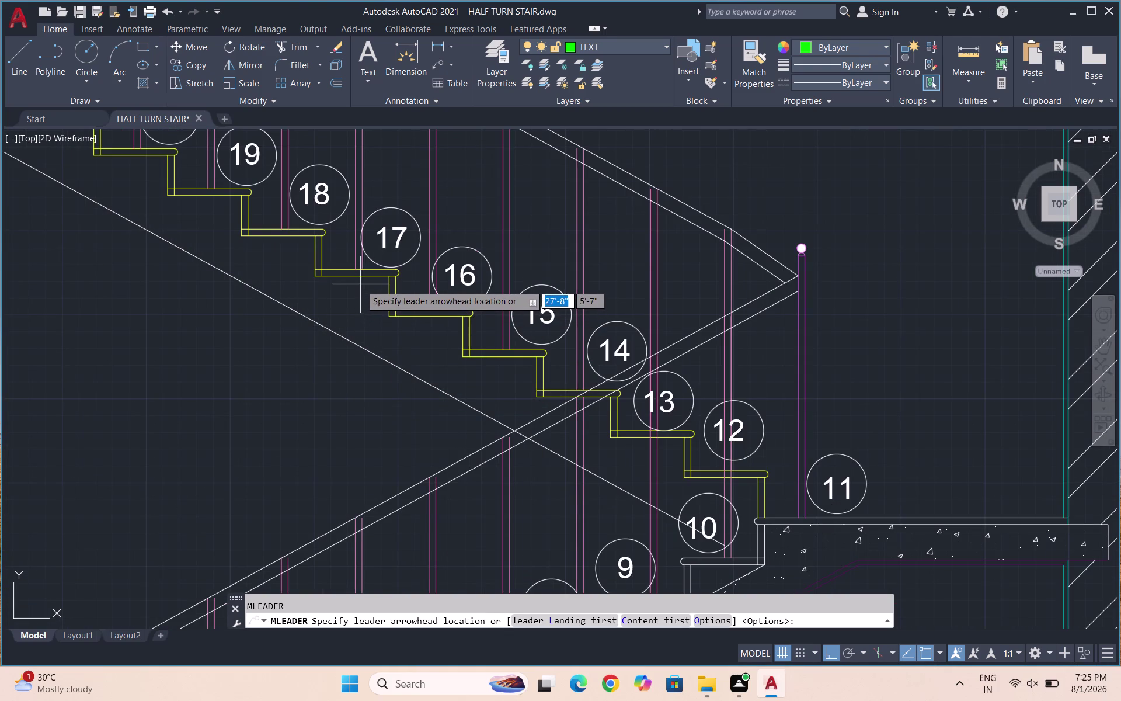
click(353, 276)
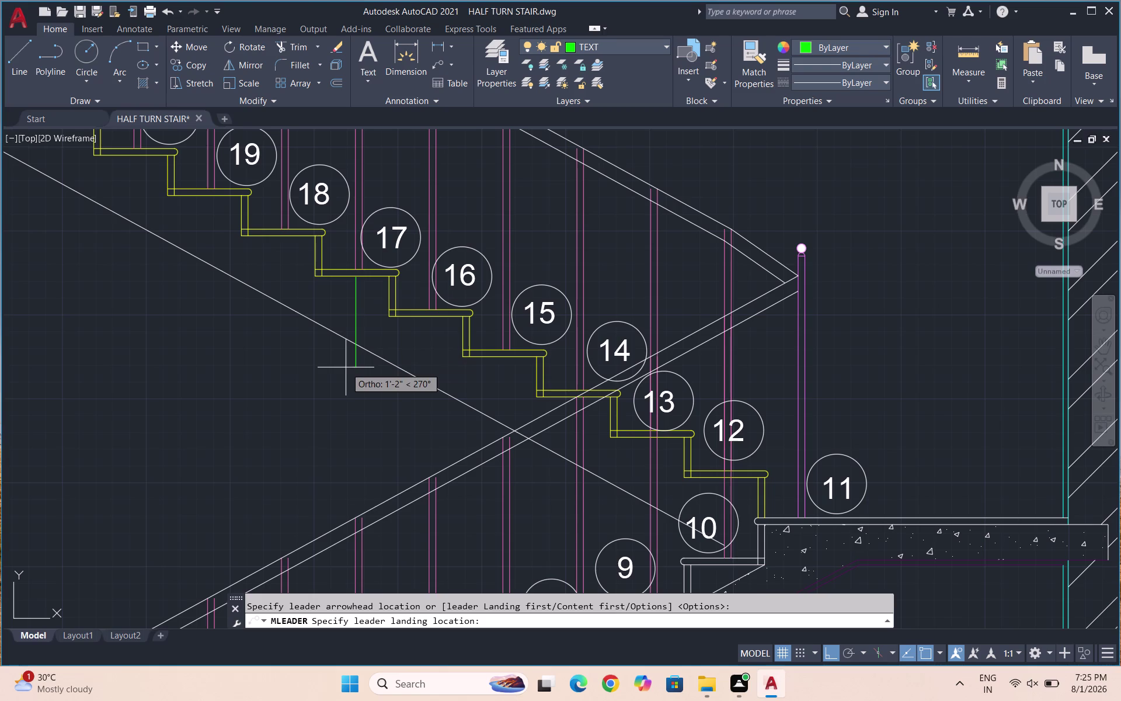
click(346, 368)
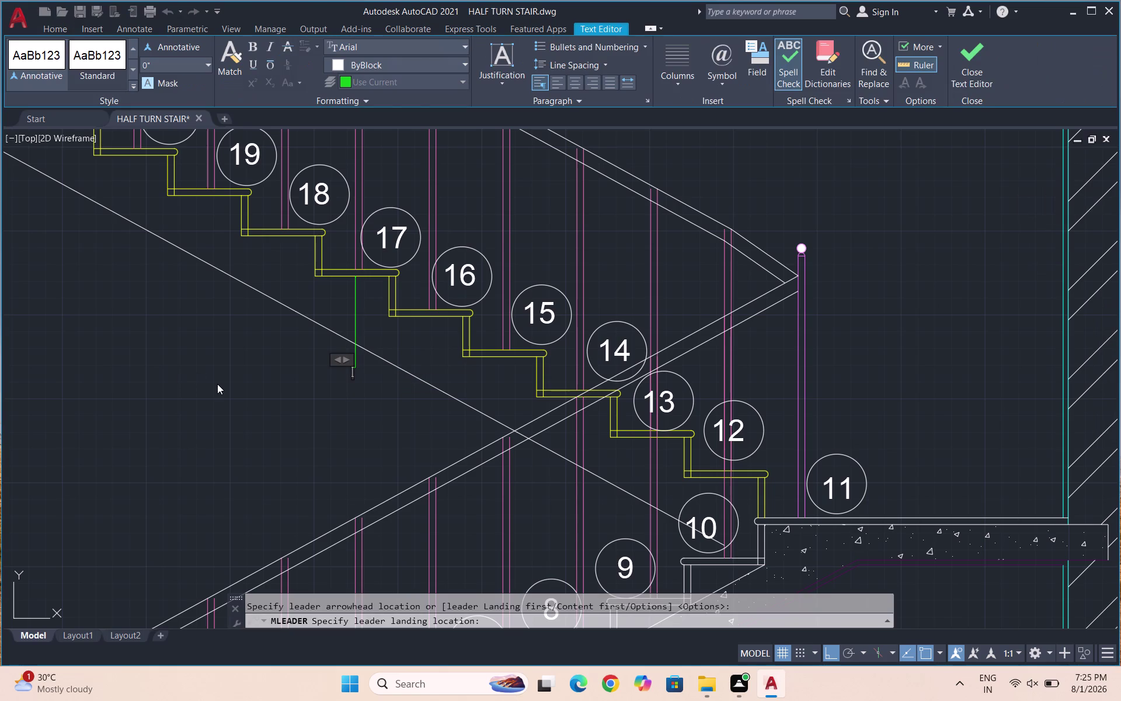
Label the tread leader 'TREAD - 1"'.
text(T)
text(H)
key(BackSpace)
text(READ)
key(space)
text(-)
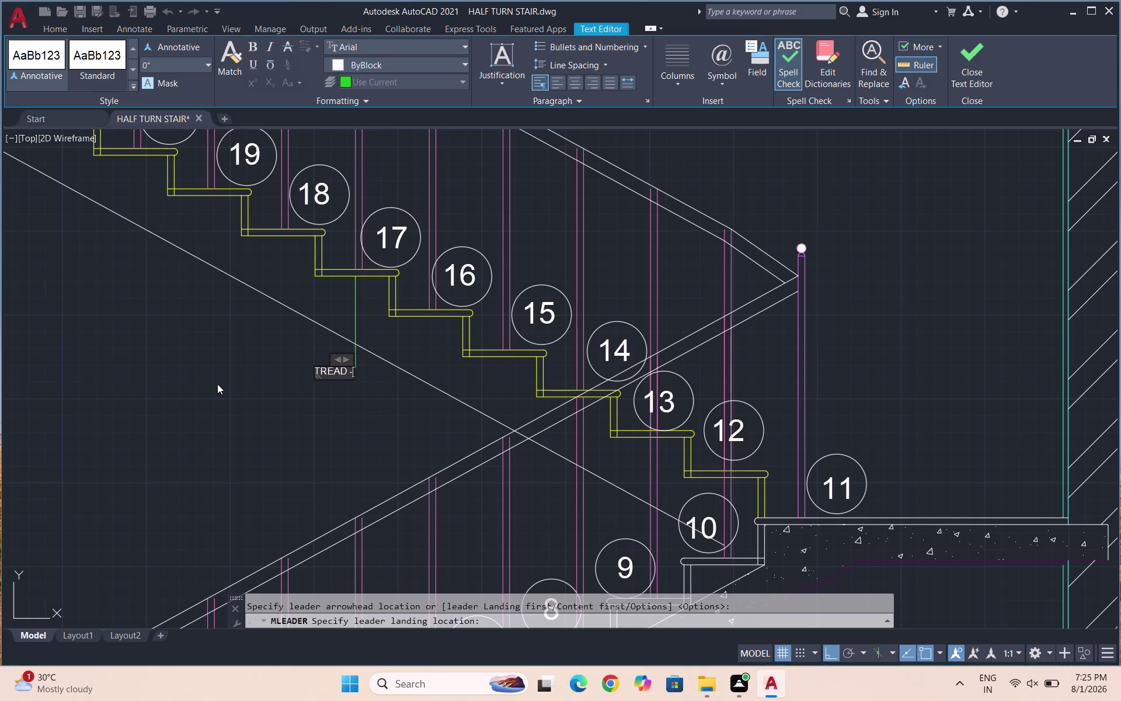
key(space)
text(1)
text(")
key(Return)
key(Return)
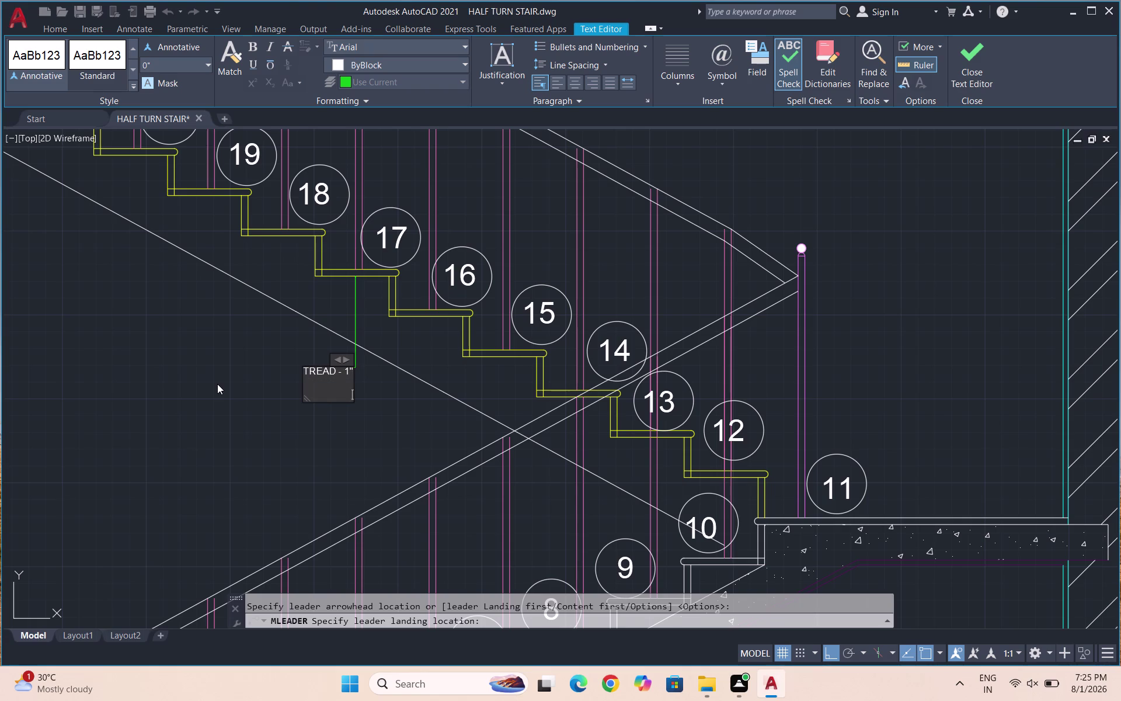
click(318, 409)
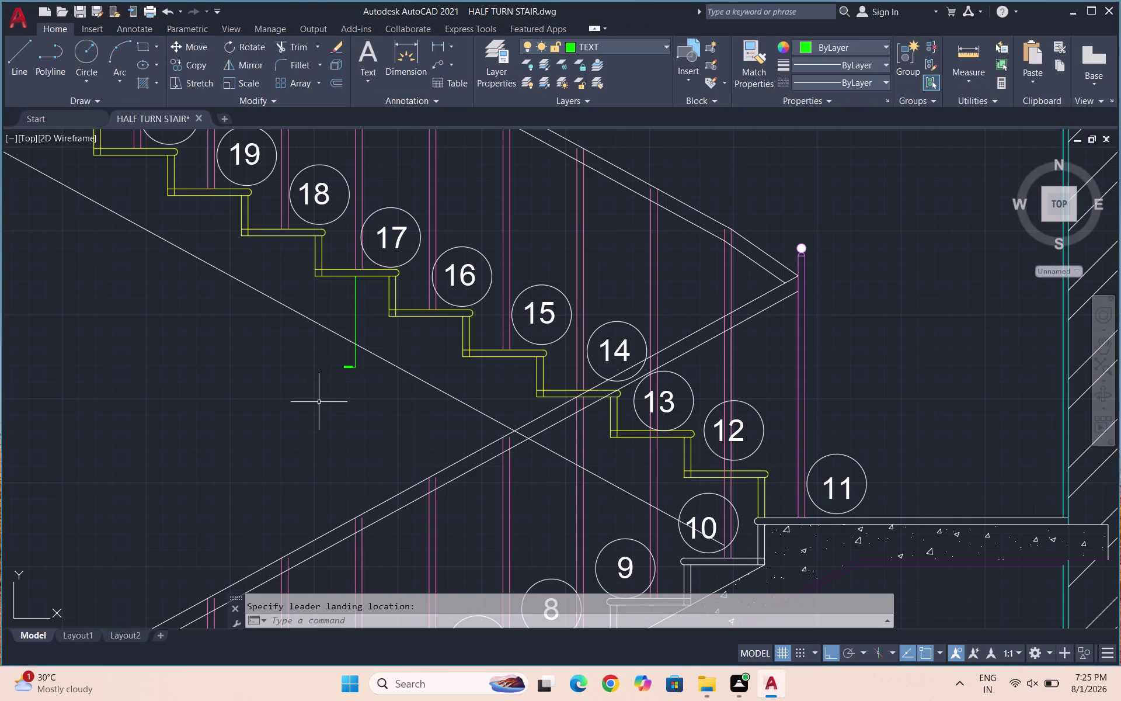
Cancel an empty second leader and delete its leftover leader line.
key(space)
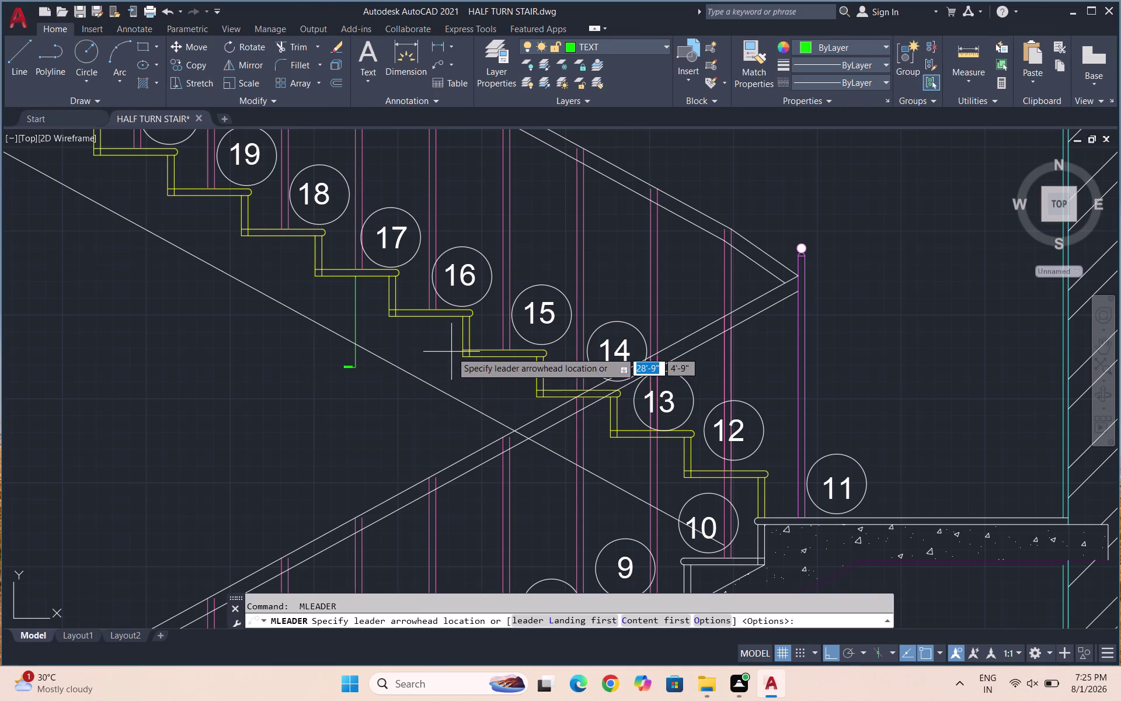
click(536, 378)
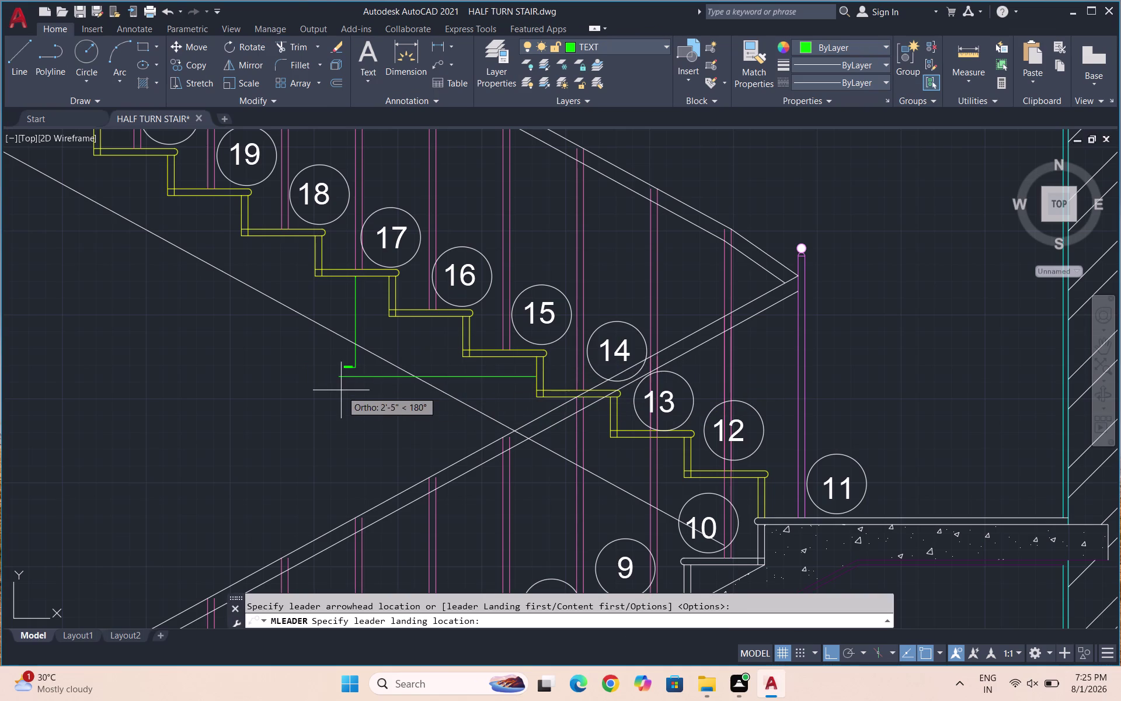
scroll(up, 3)
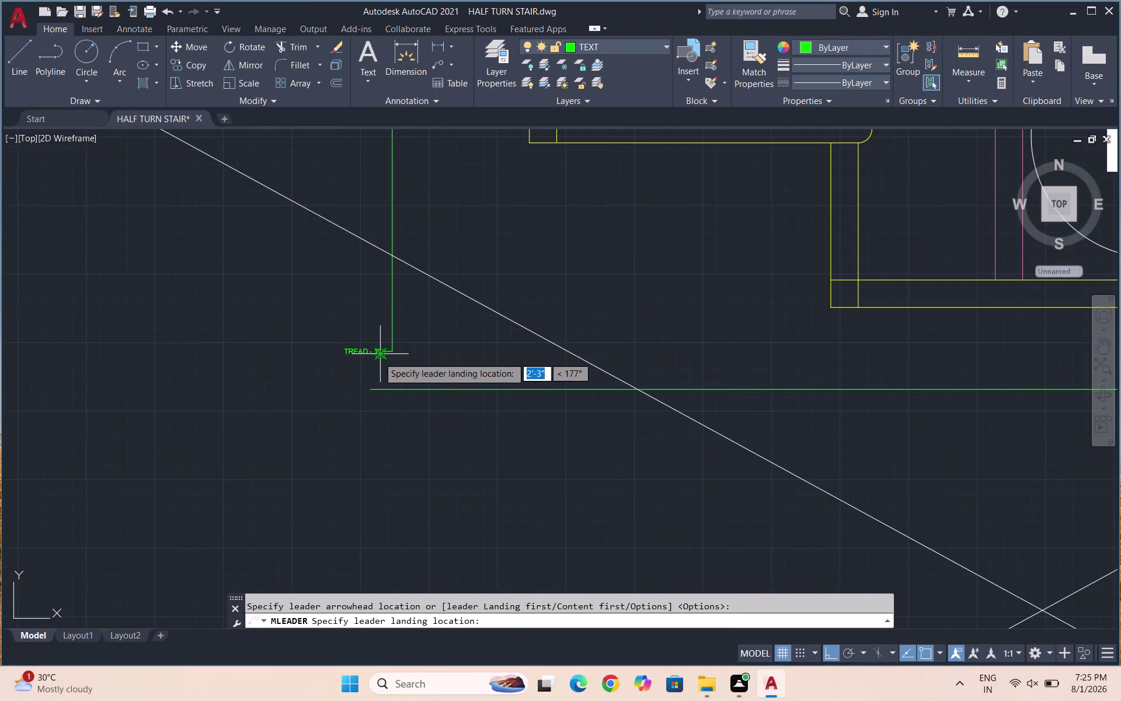
click(380, 389)
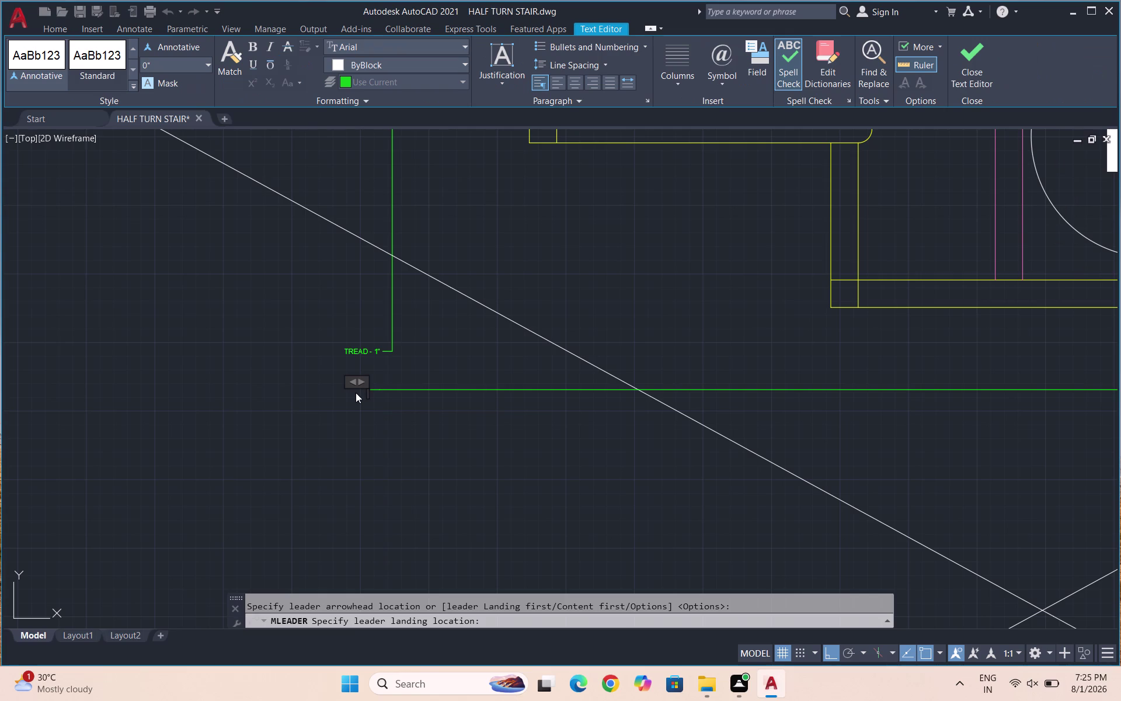
key(Escape)
click(425, 411)
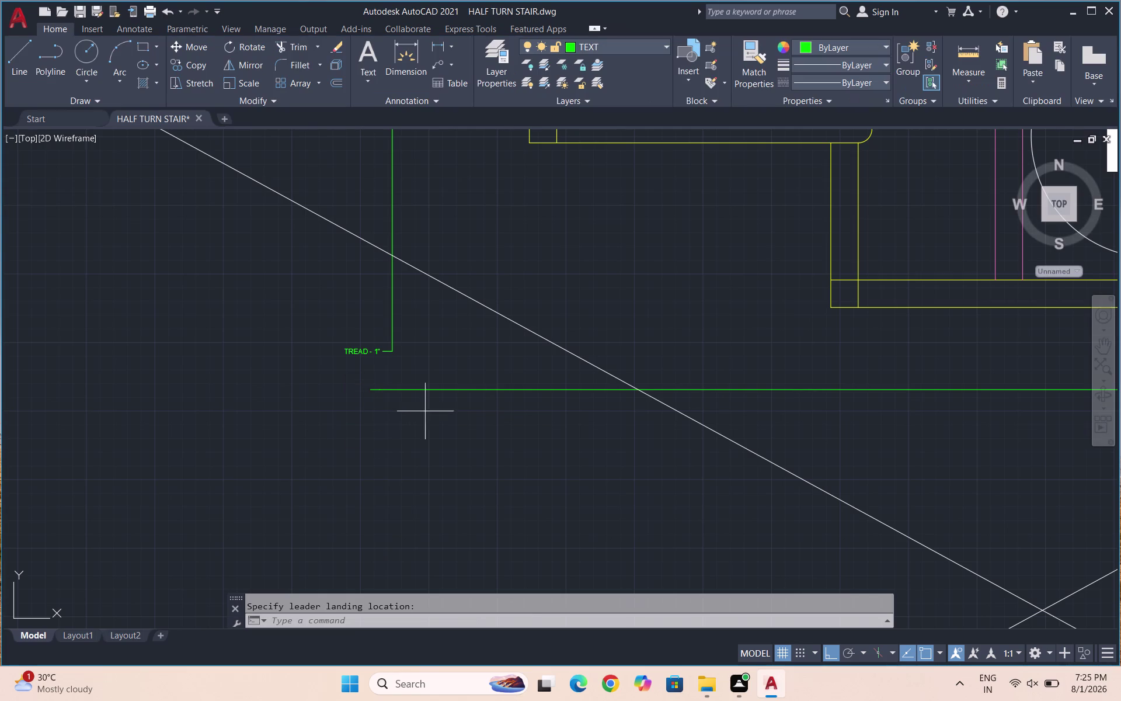
click(421, 365)
key(Delete)
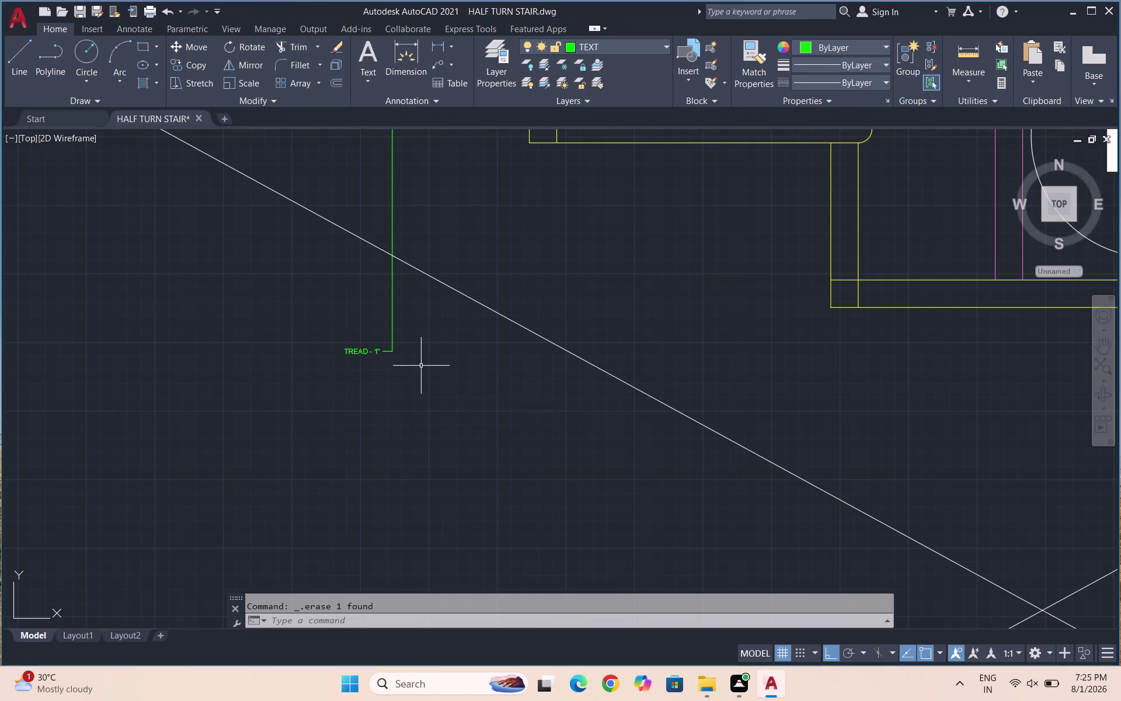
key(n)
key(BackSpace)
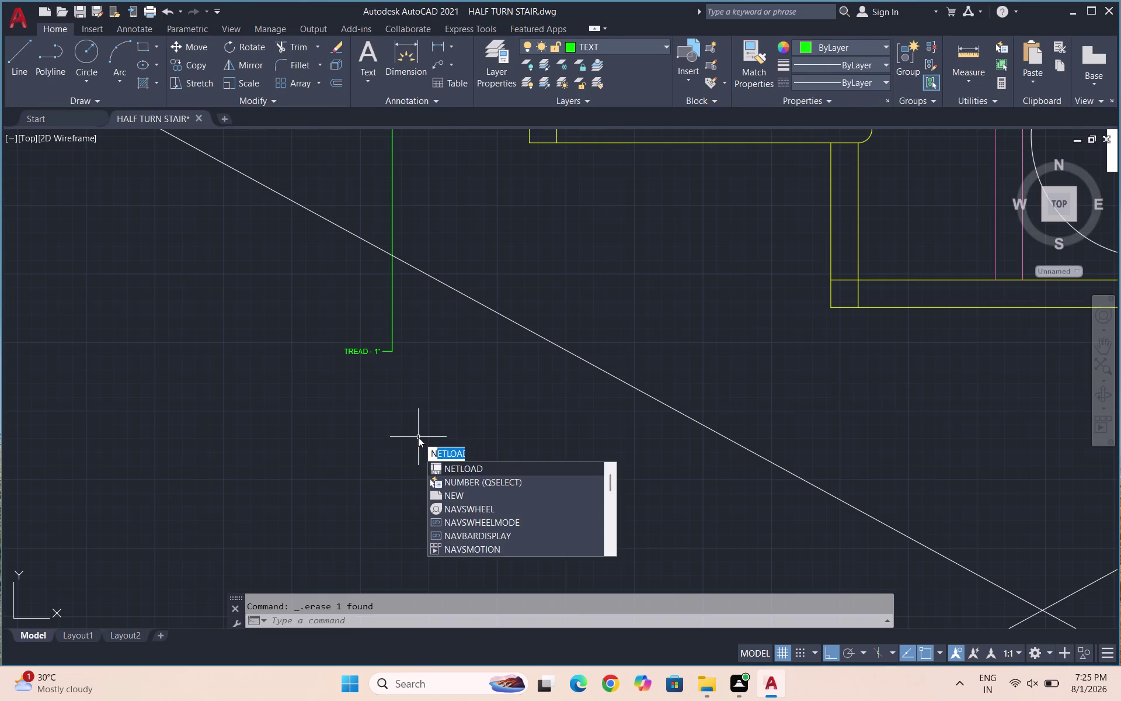
Add a RISER - 7" multileader from the step corner to a landing below TREAD.
key(BackSpace)
key(BackSpace)
key(Escape)
key(Escape)
text(ML)
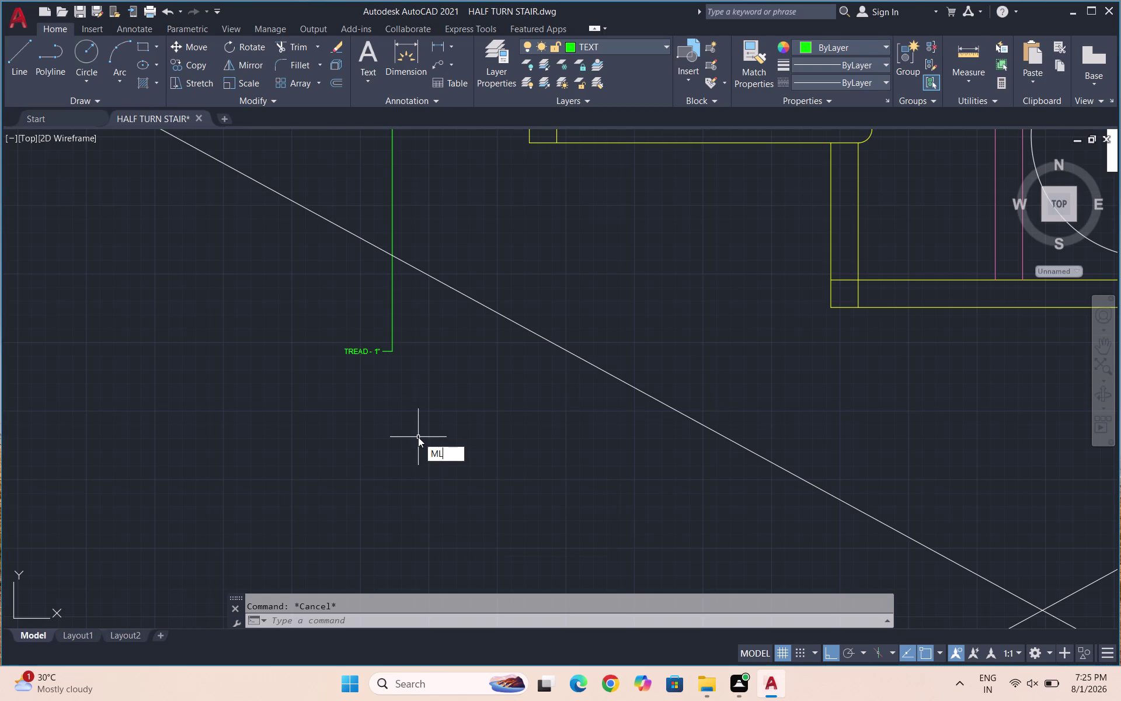
key(Down)
key(shift+Return)
scroll(down, 3)
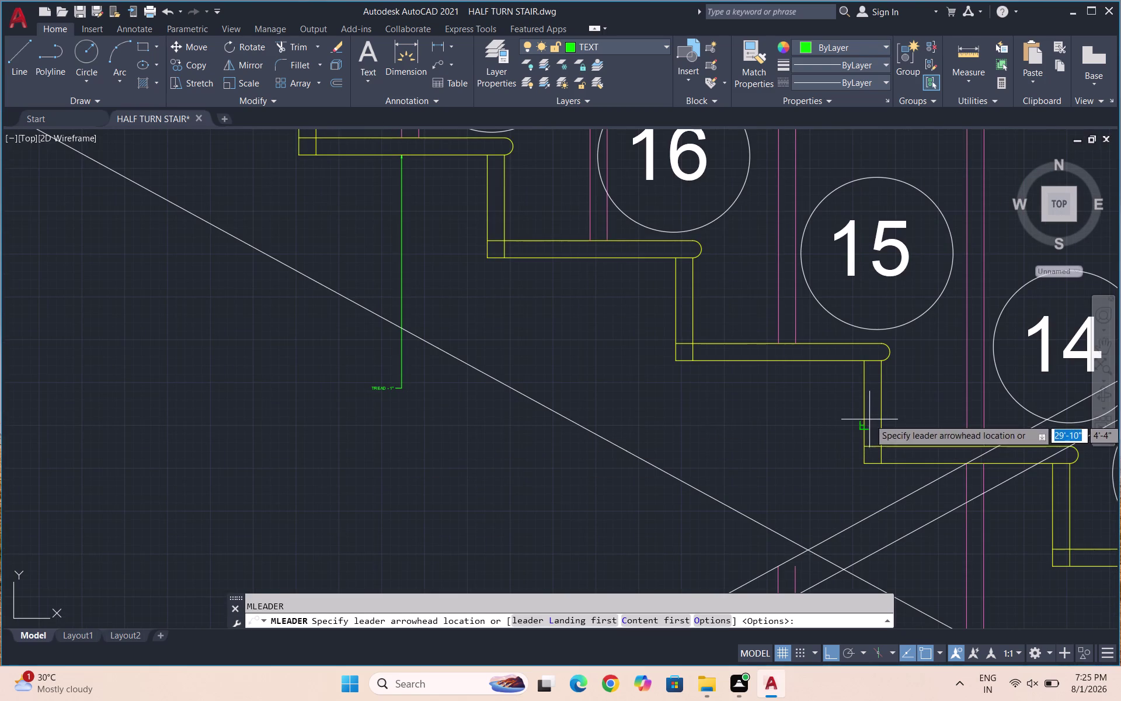
click(866, 418)
scroll(up, 3)
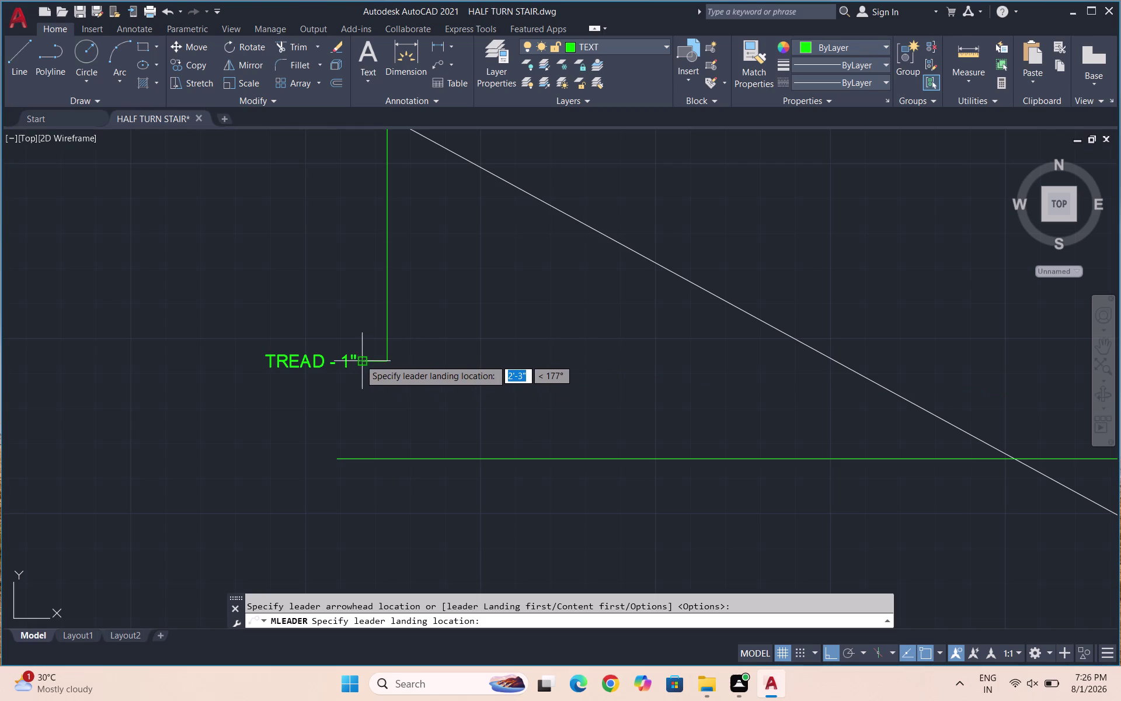
click(363, 459)
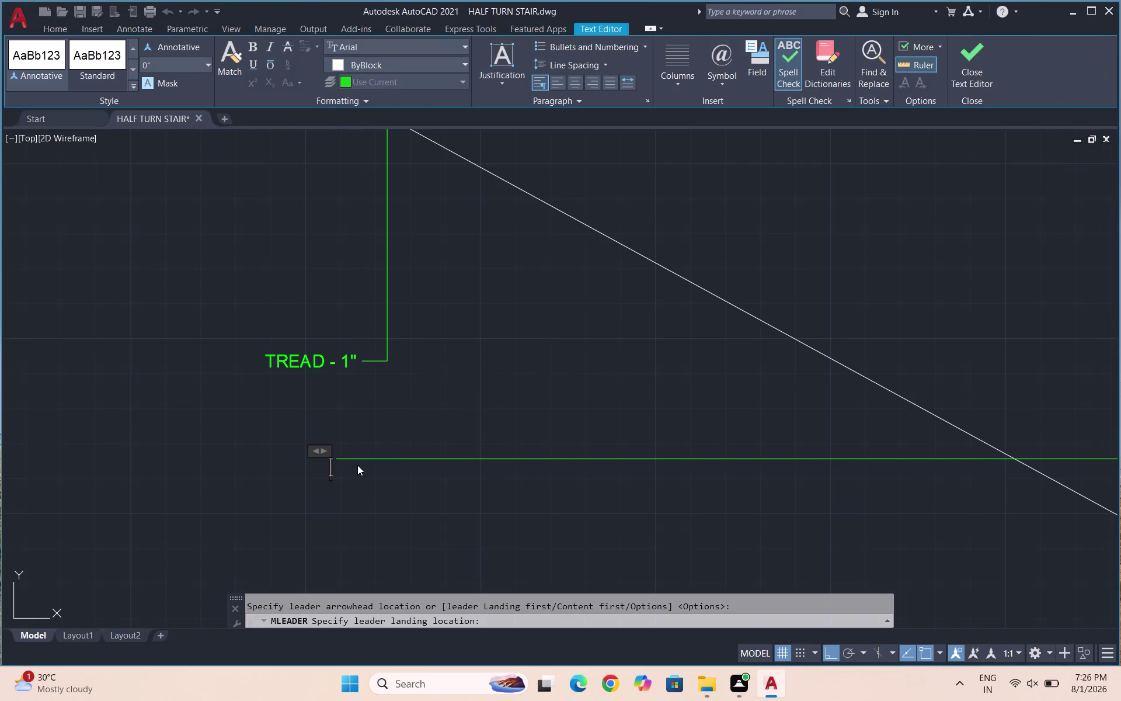
text(RISER)
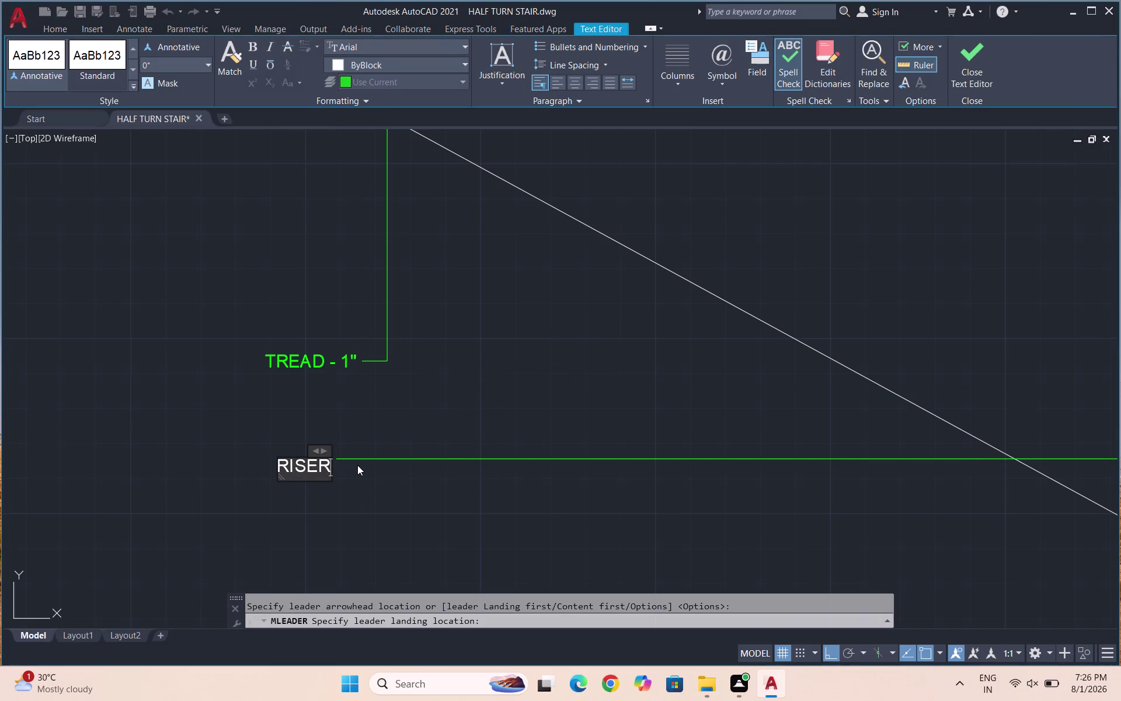
key(space)
text(-)
key(space)
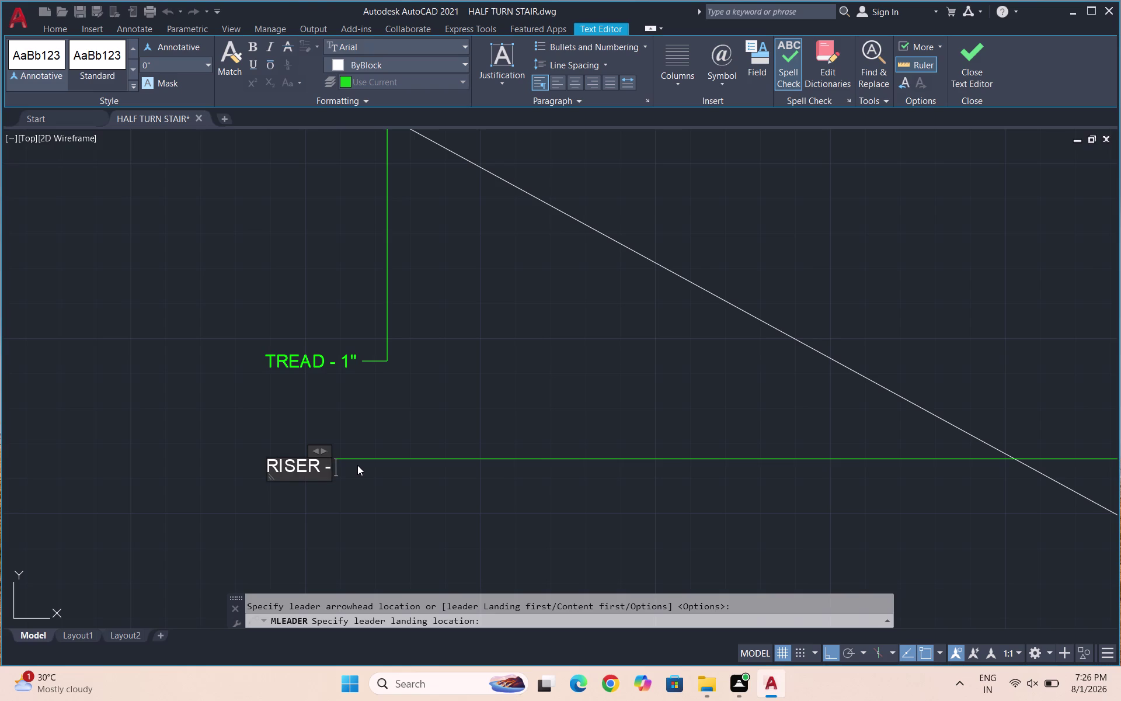
text(7")
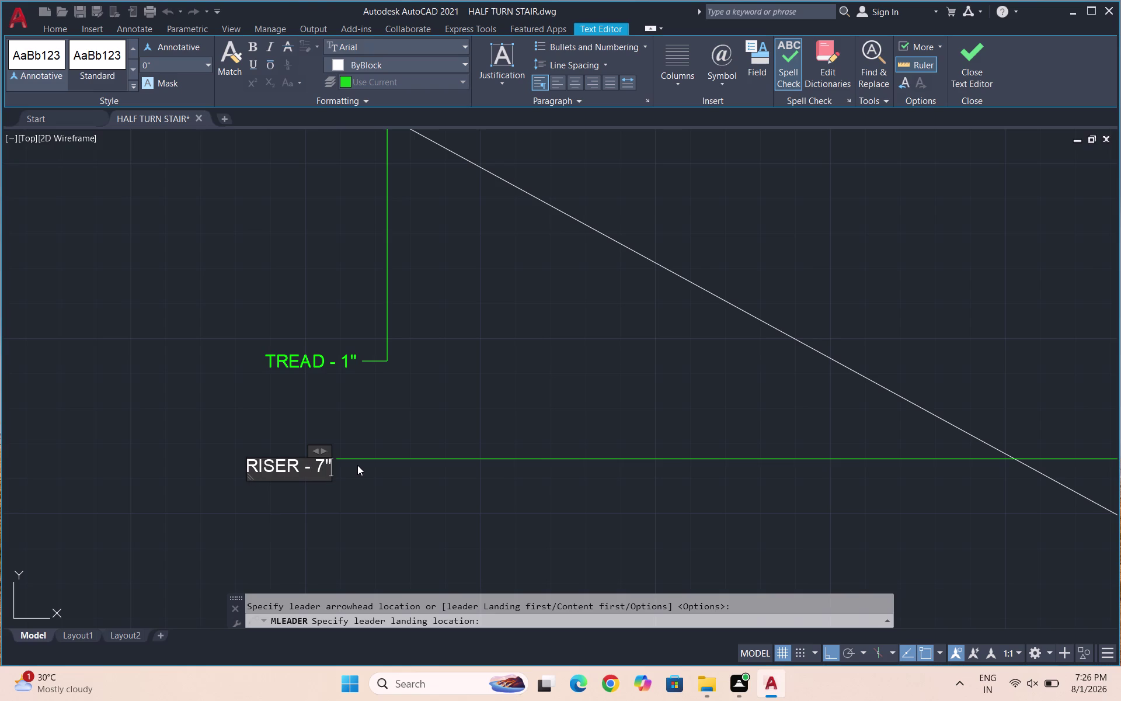
click(337, 476)
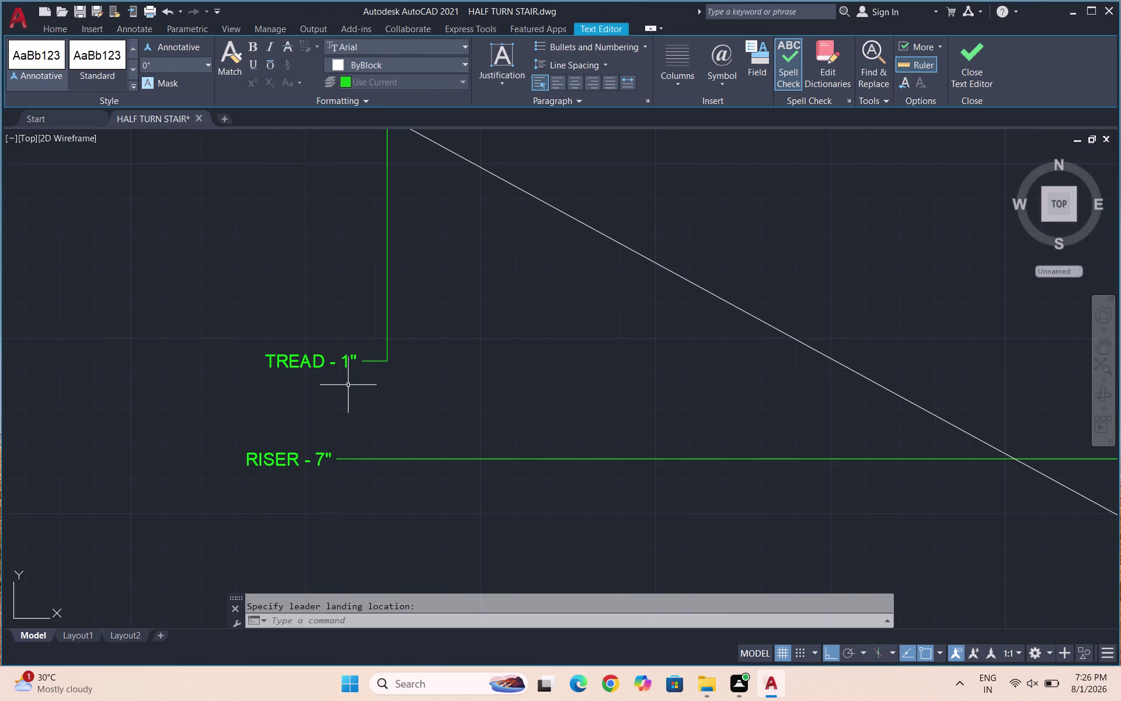
Correct the TREAD label's value from 1" to 1'.
double_click(346, 359)
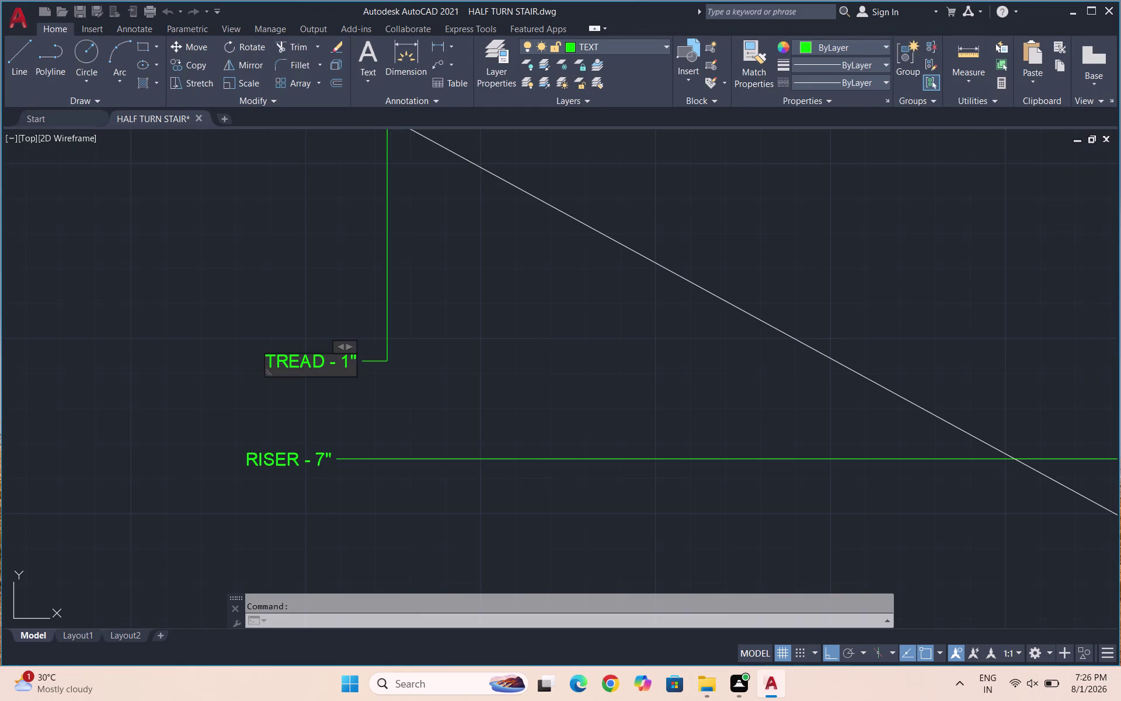
click(355, 361)
key(BackSpace)
key(BackSpace)
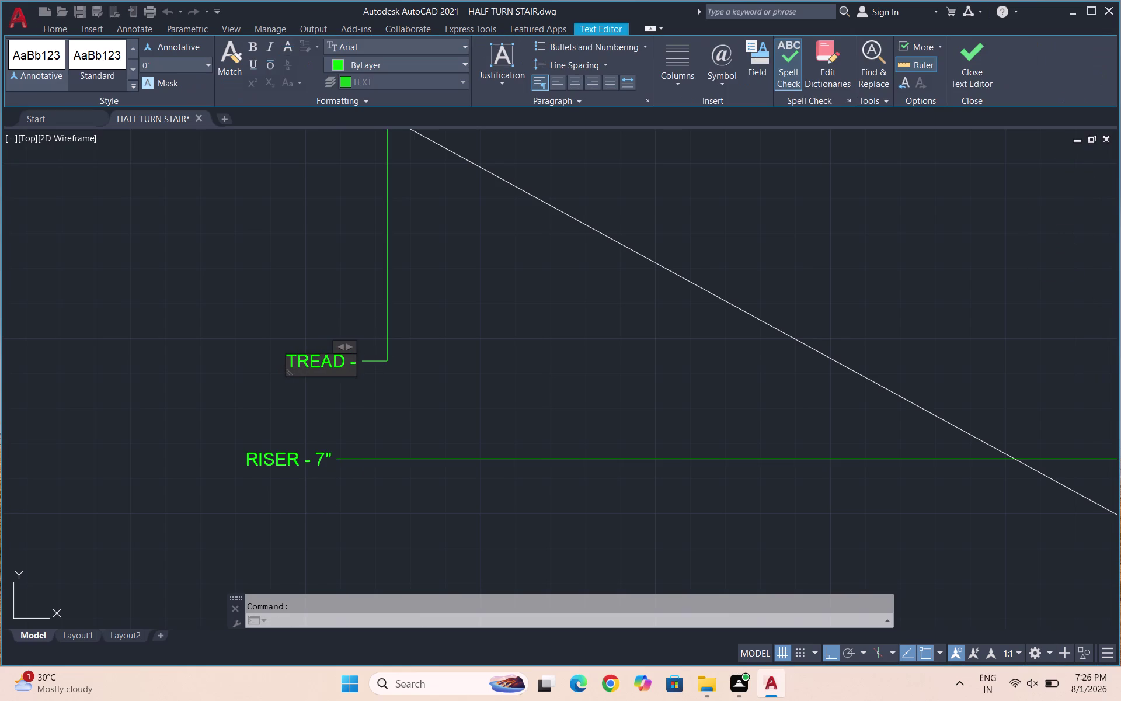
text(1')
click(428, 405)
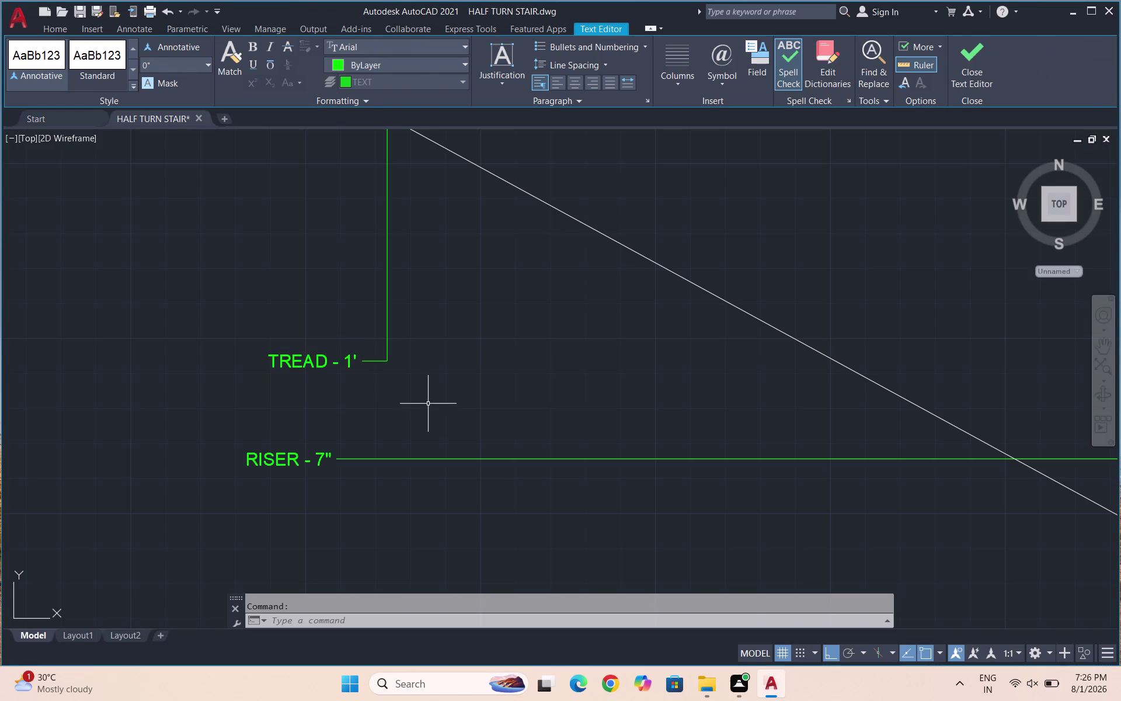
scroll(down, 3)
scroll(down, 3)
scroll(up, 3)
drag(411, 470, 409, 464)
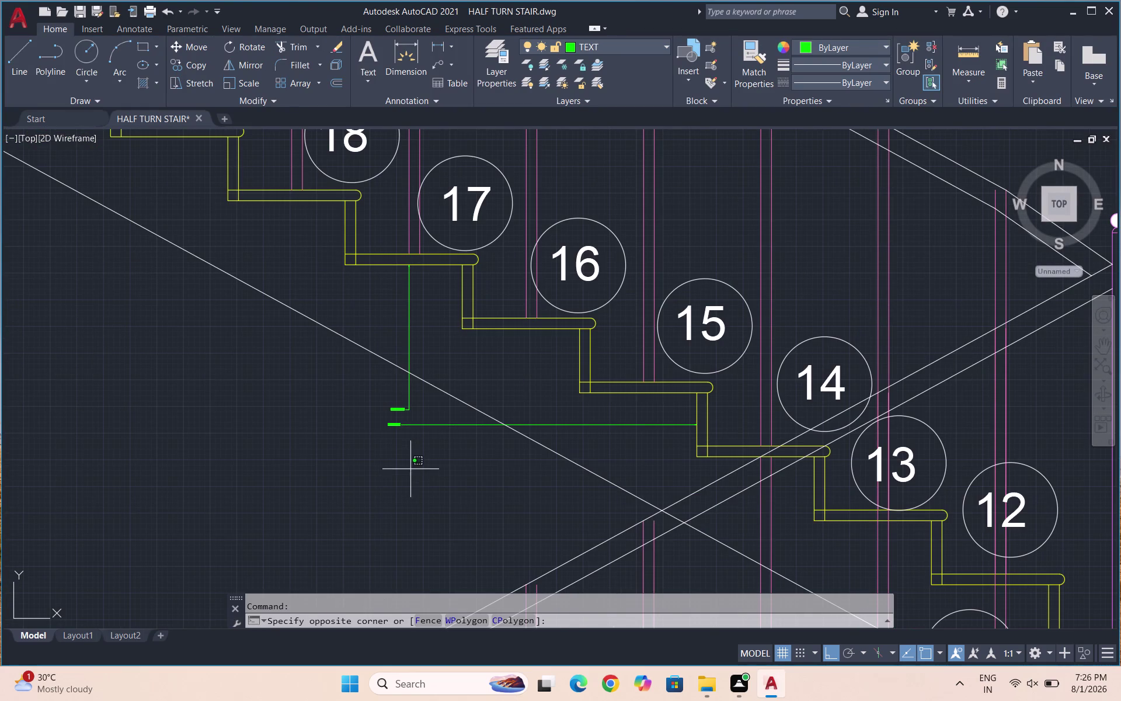
Select the TREAD and RISER leaders and set their arrowhead size to 3".
click(365, 379)
text(PR)
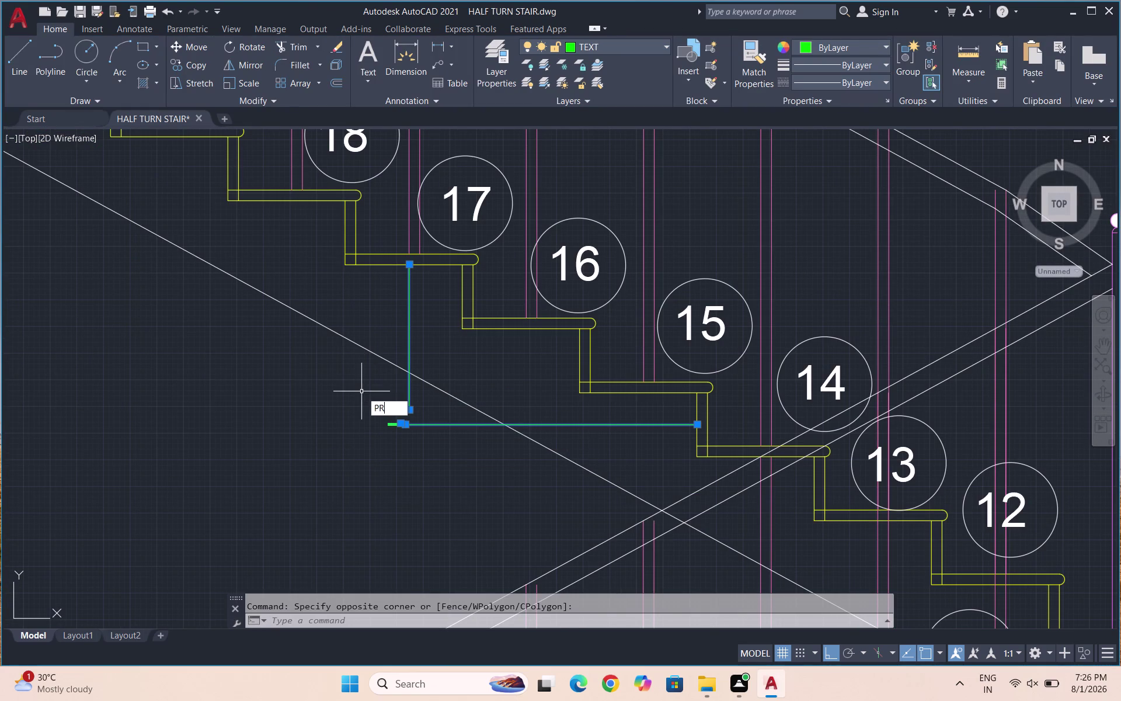
key(Return)
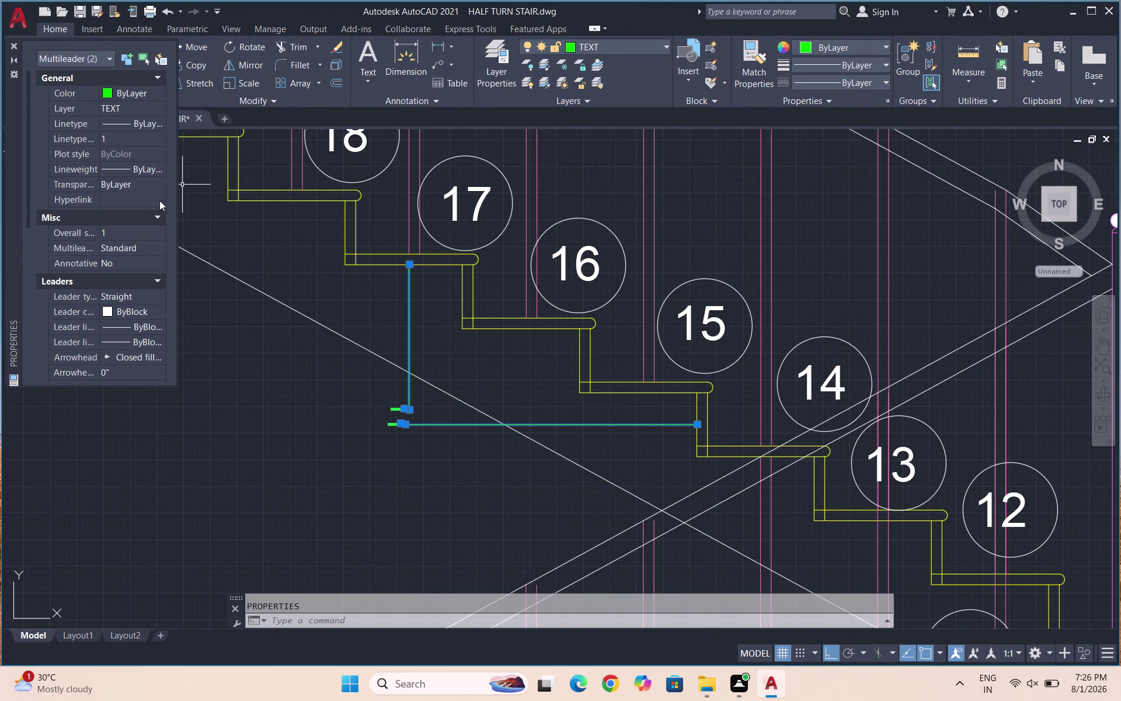
scroll(down, 3)
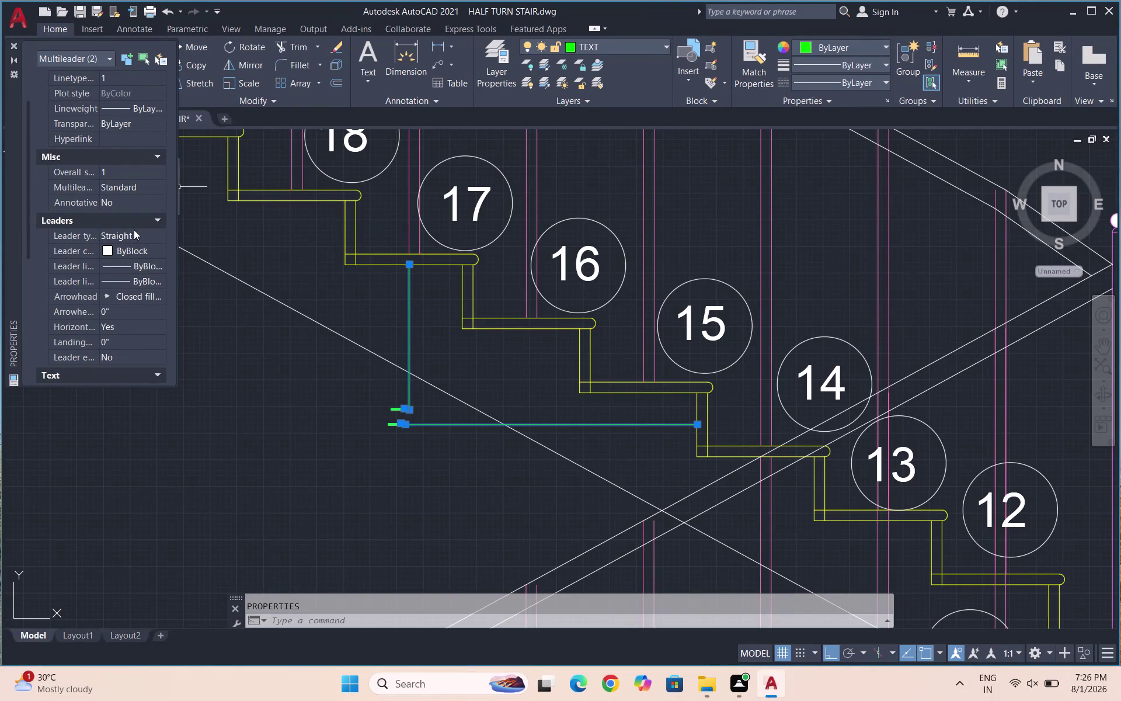
scroll(down, 3)
click(114, 236)
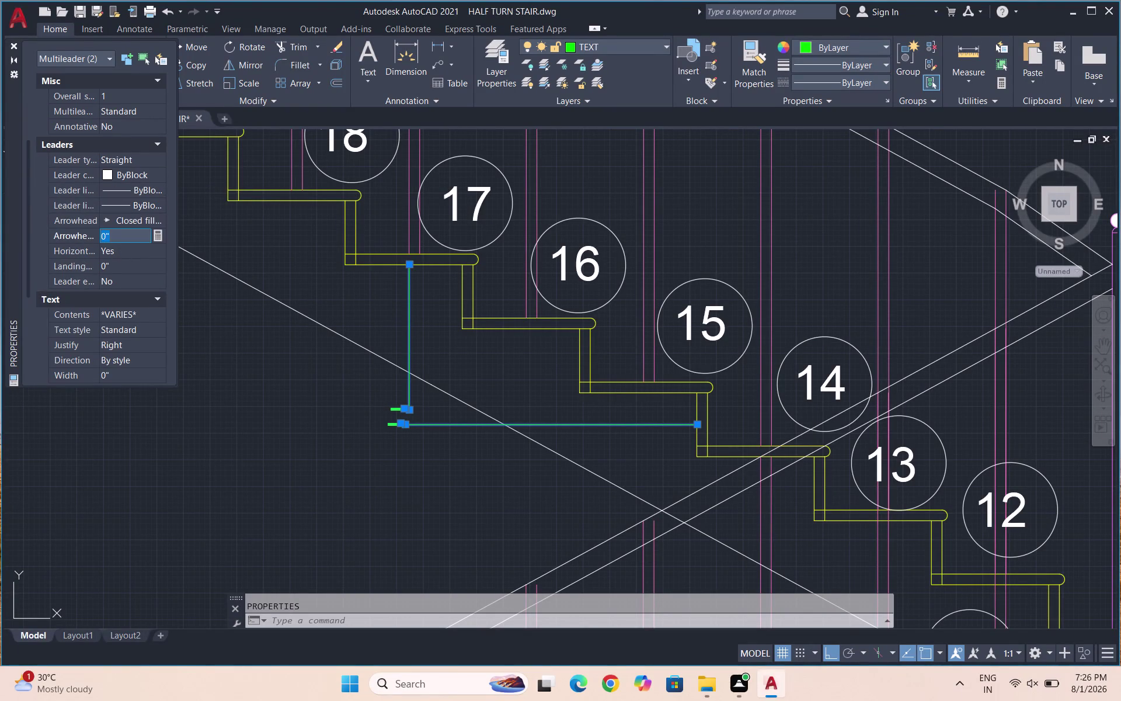
key(3)
key(Return)
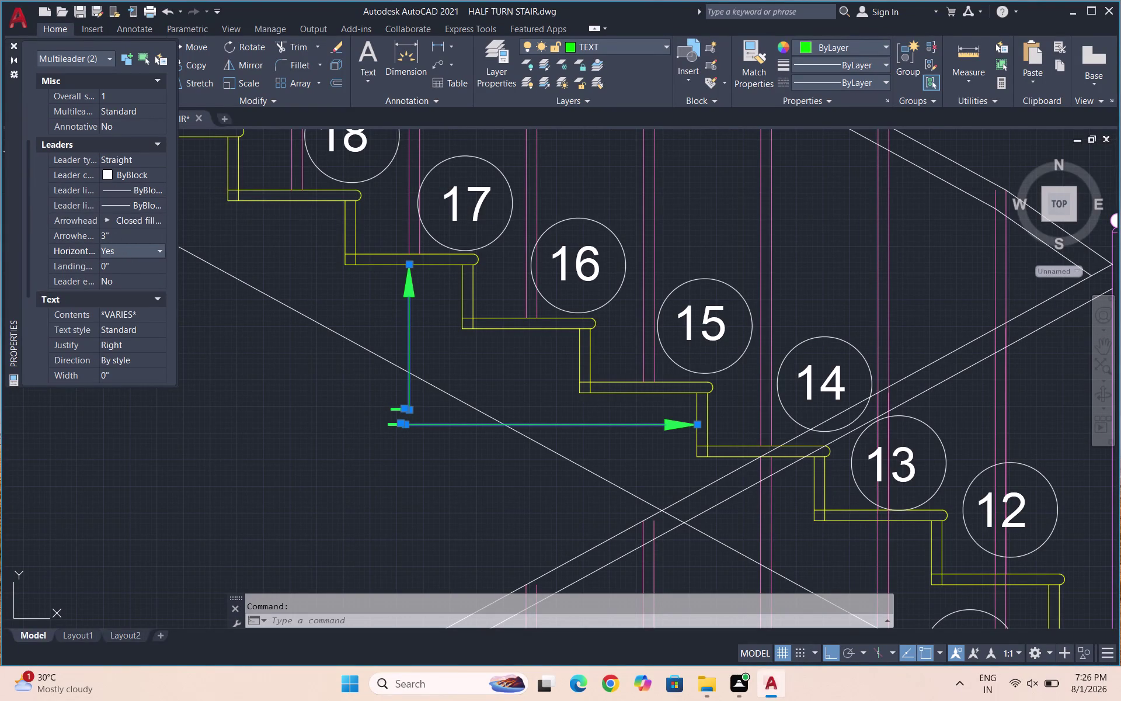
Set both callouts' text height to 3" and close Properties.
scroll(down, 3)
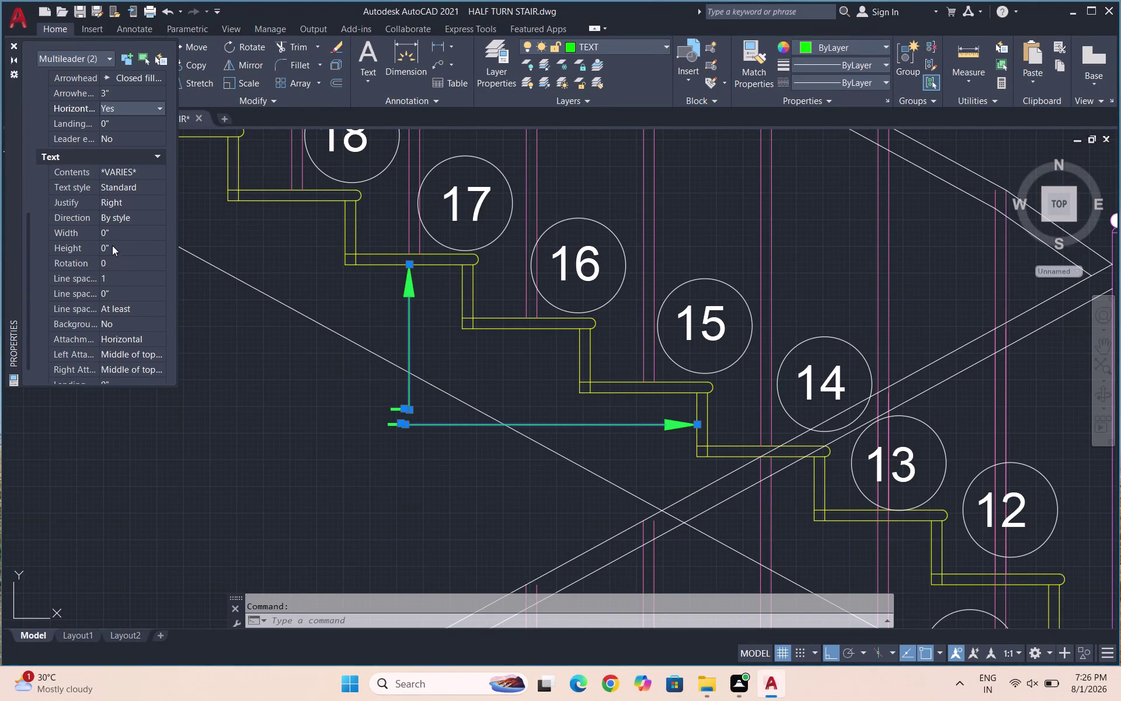
click(112, 245)
key(3)
key(Return)
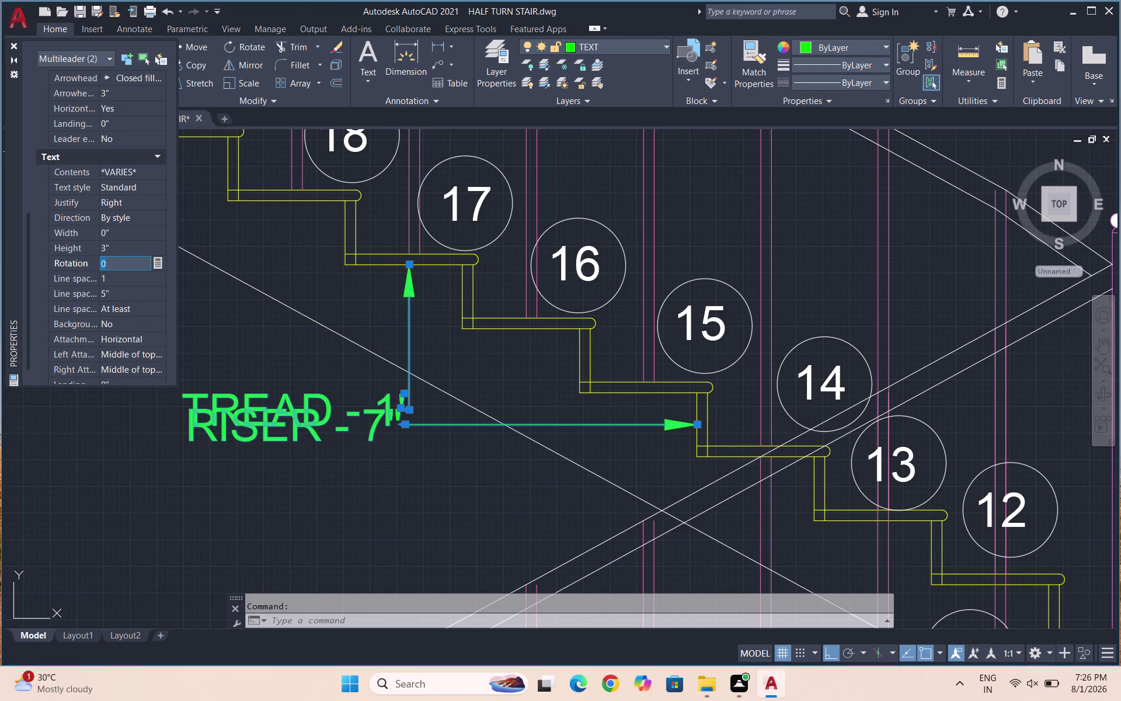
click(115, 247)
key(2)
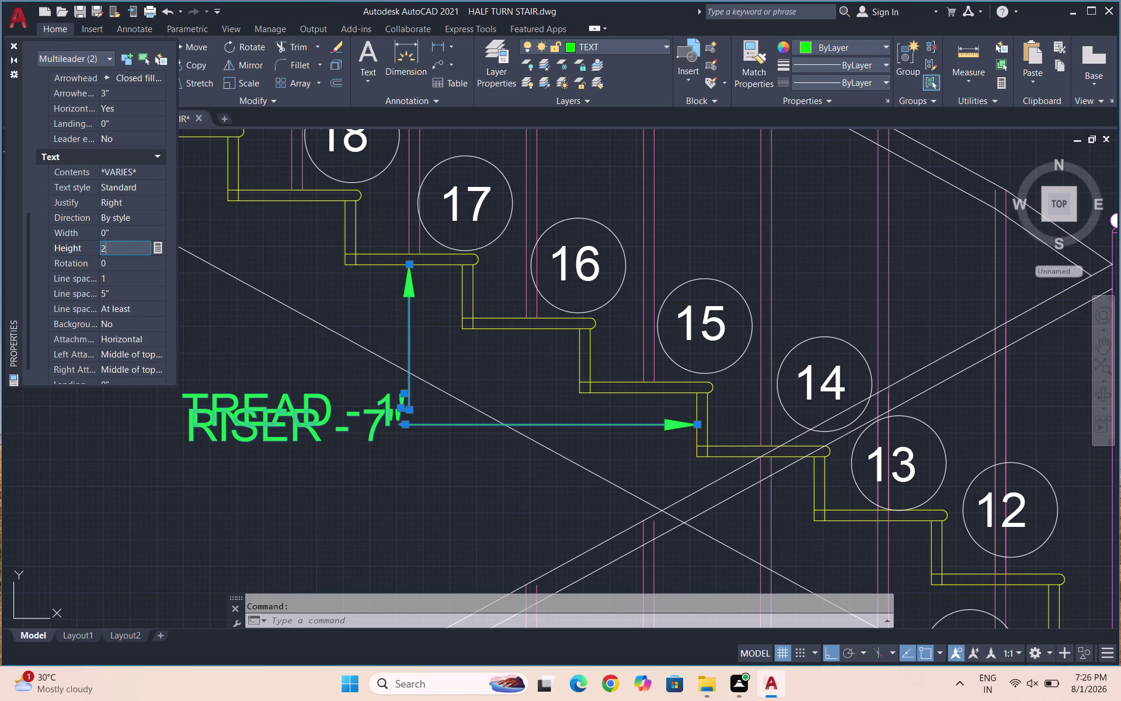
key(Return)
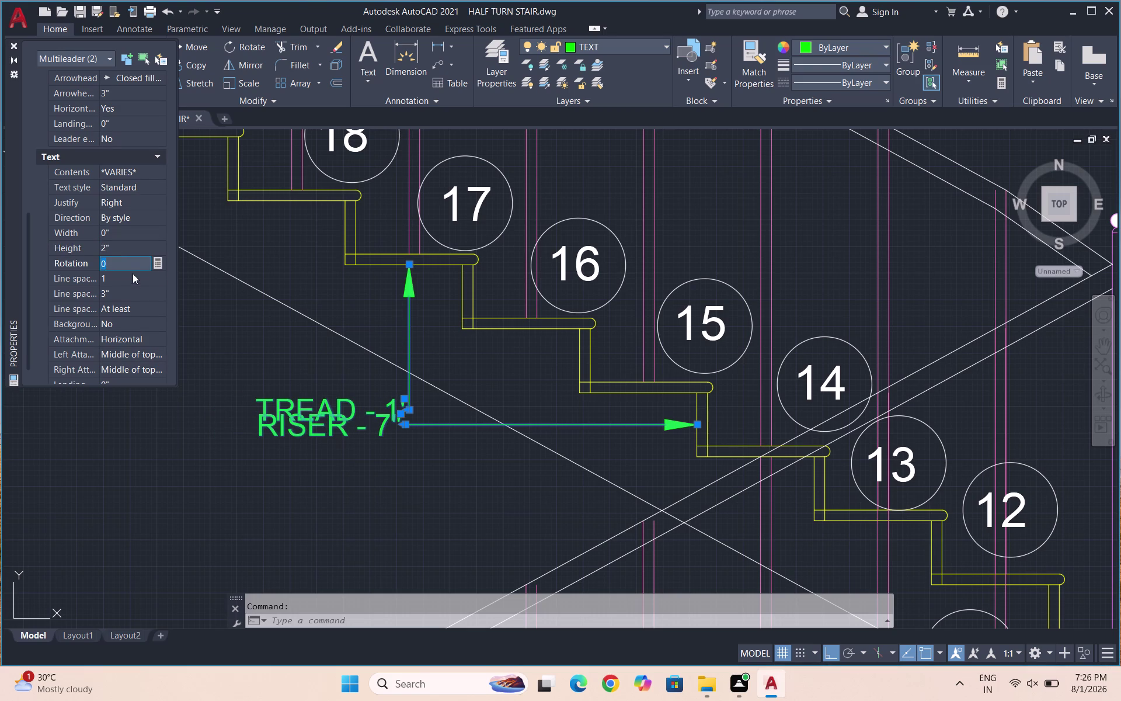
click(117, 244)
key(3)
key(Return)
click(18, 43)
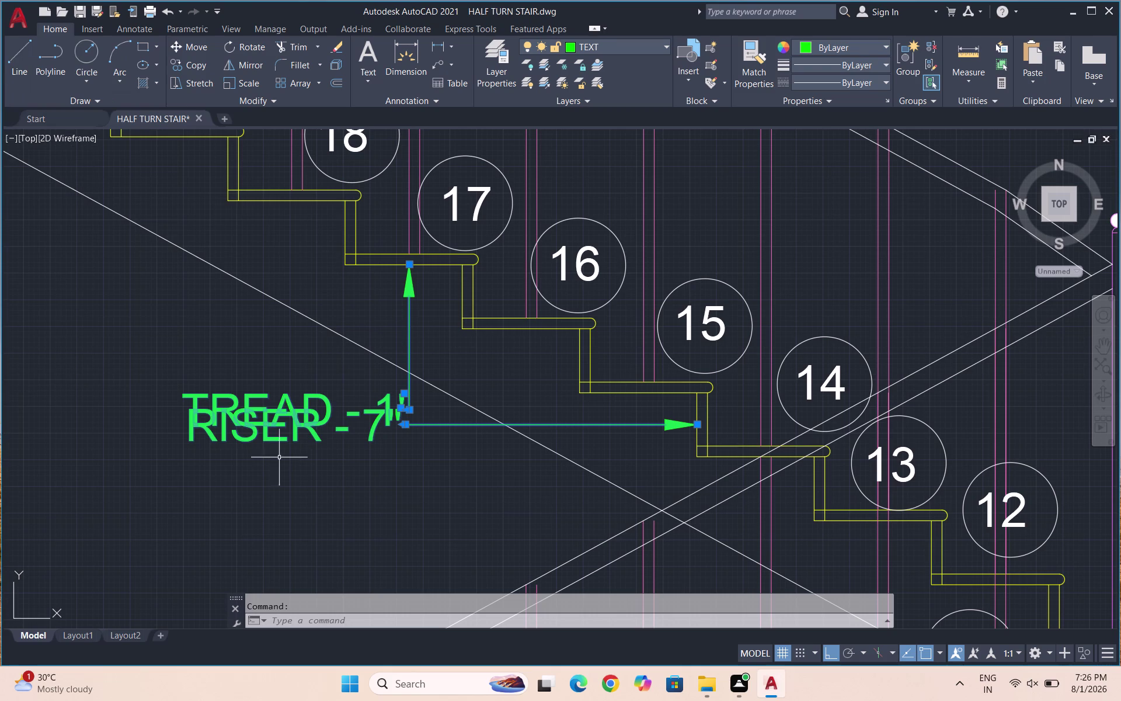
scroll(up, 3)
scroll(down, 3)
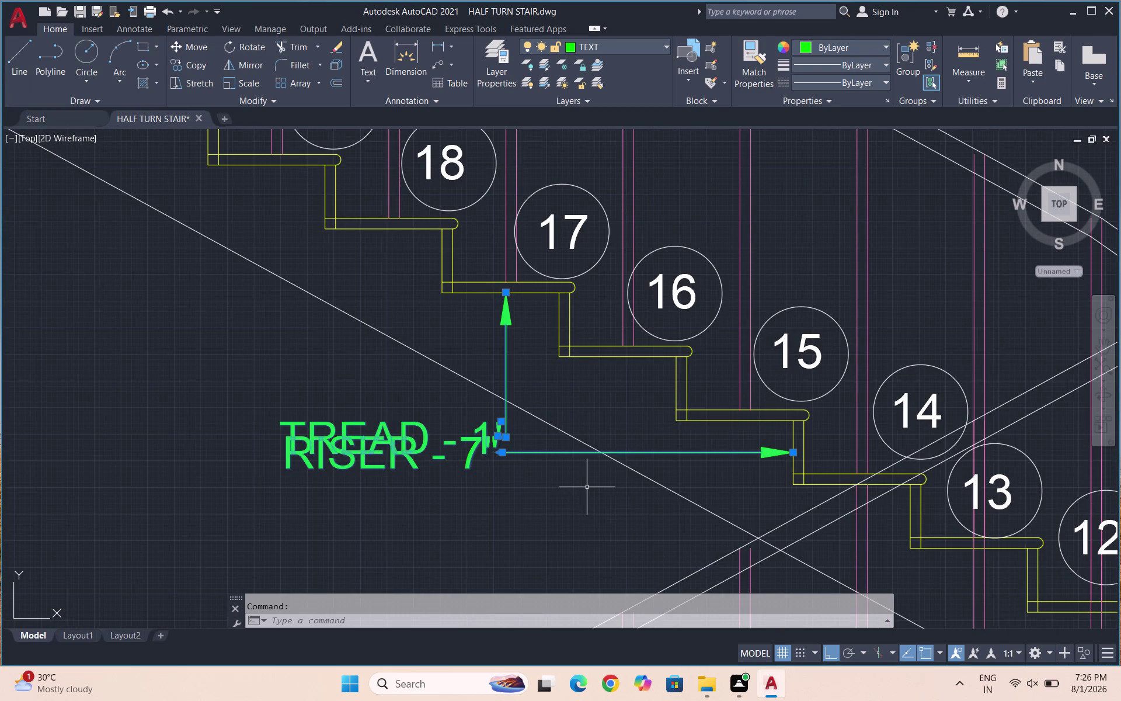
Clear the wrong selection and select the RISER leader.
key(Escape)
drag(567, 485, 556, 461)
click(543, 434)
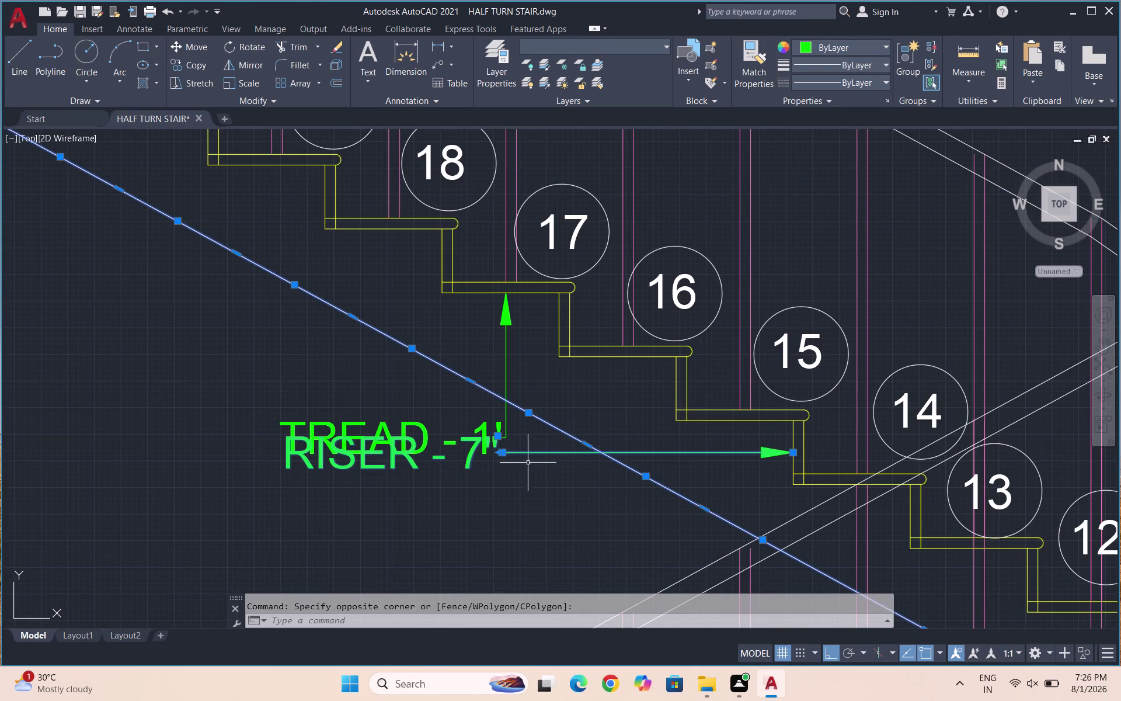
key(Escape)
drag(539, 493, 540, 485)
click(523, 446)
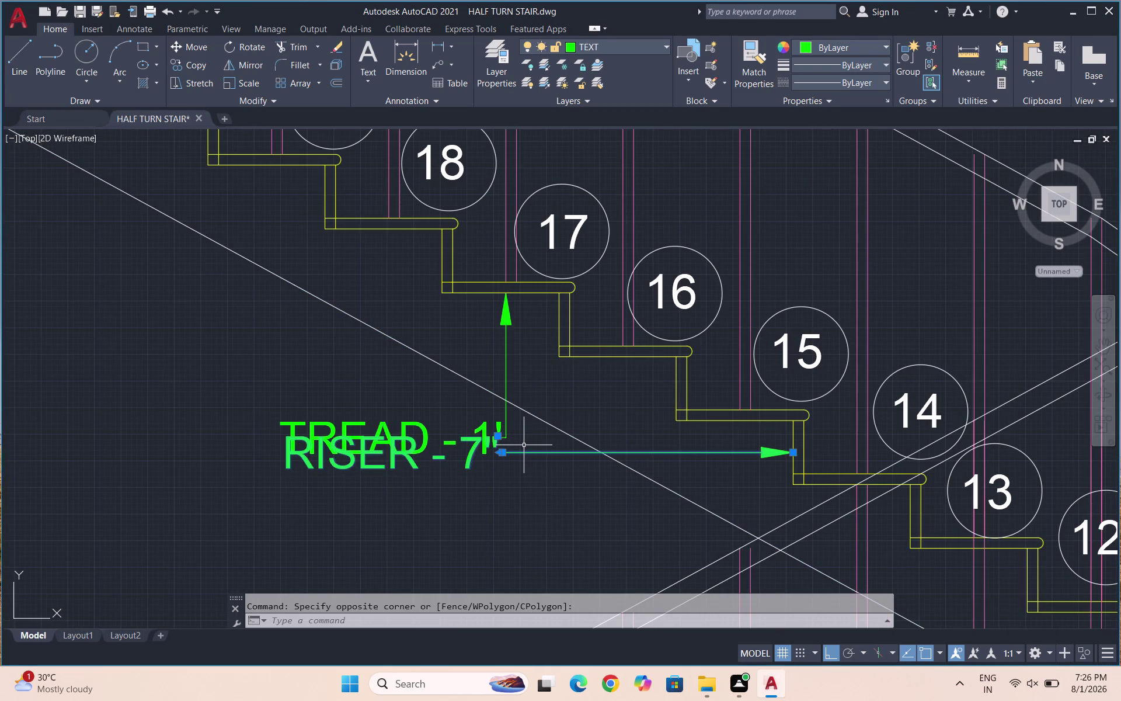
Move the RISER leader so its arrow tip rests on the step's vertical edge.
key(m)
key(Return)
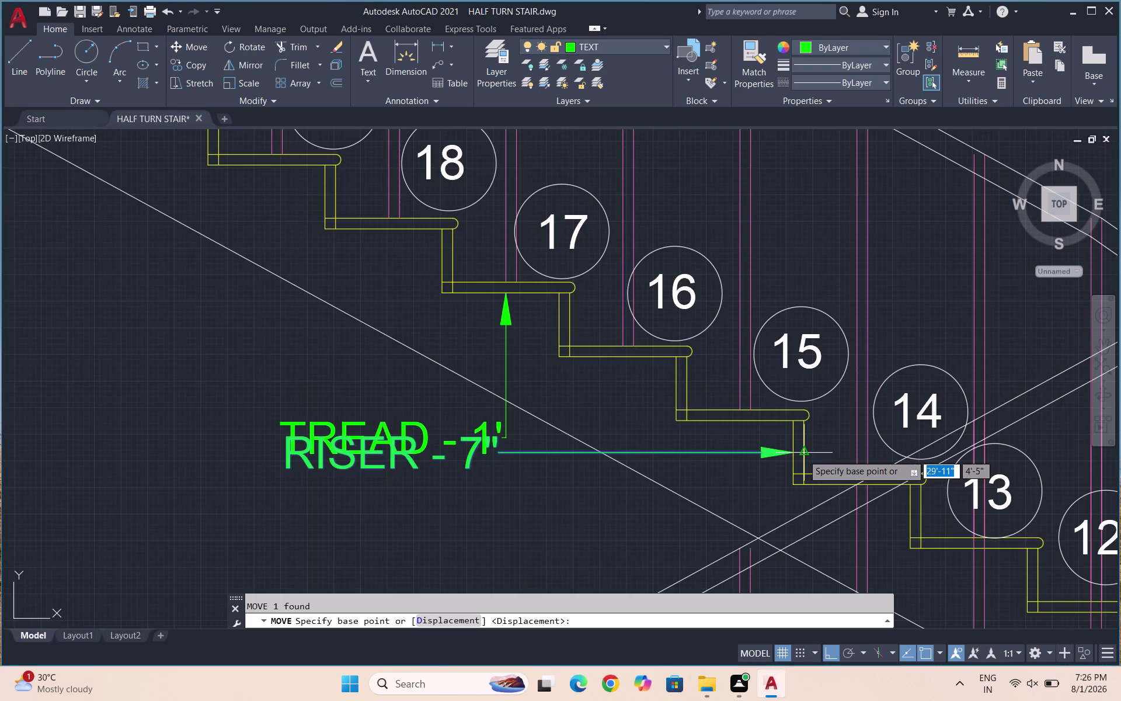
scroll(up, 3)
click(788, 452)
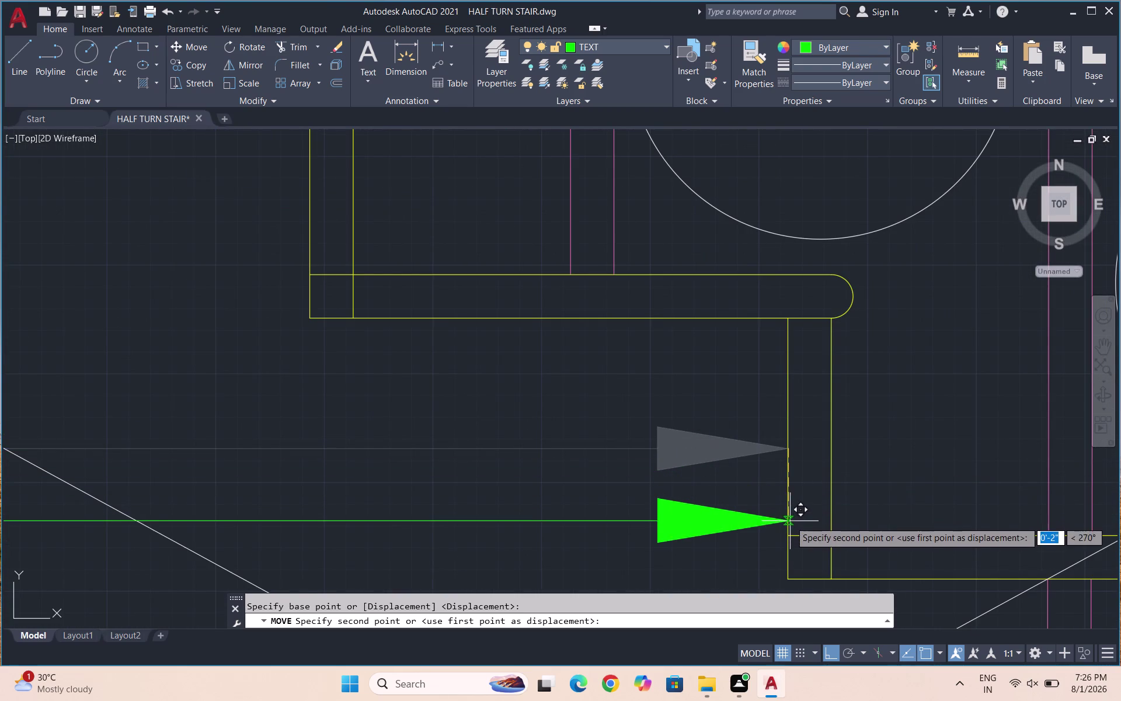
click(788, 527)
scroll(down, 3)
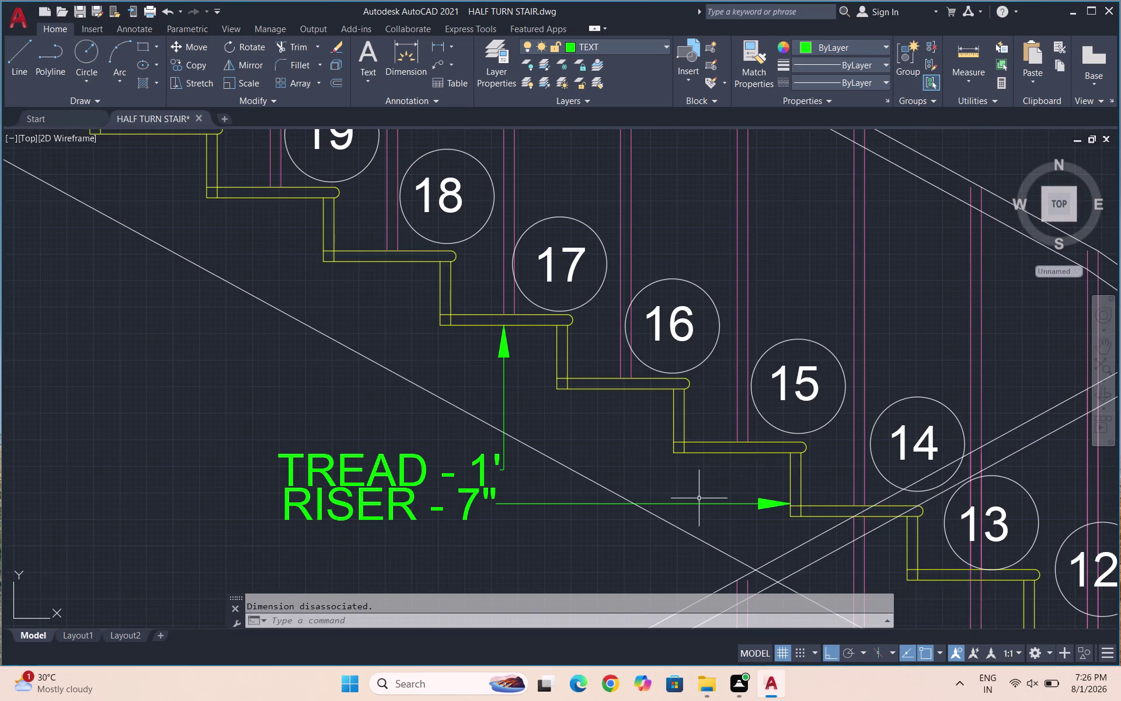
scroll(down, 3)
scroll(down, 3)
scroll(down, 3)
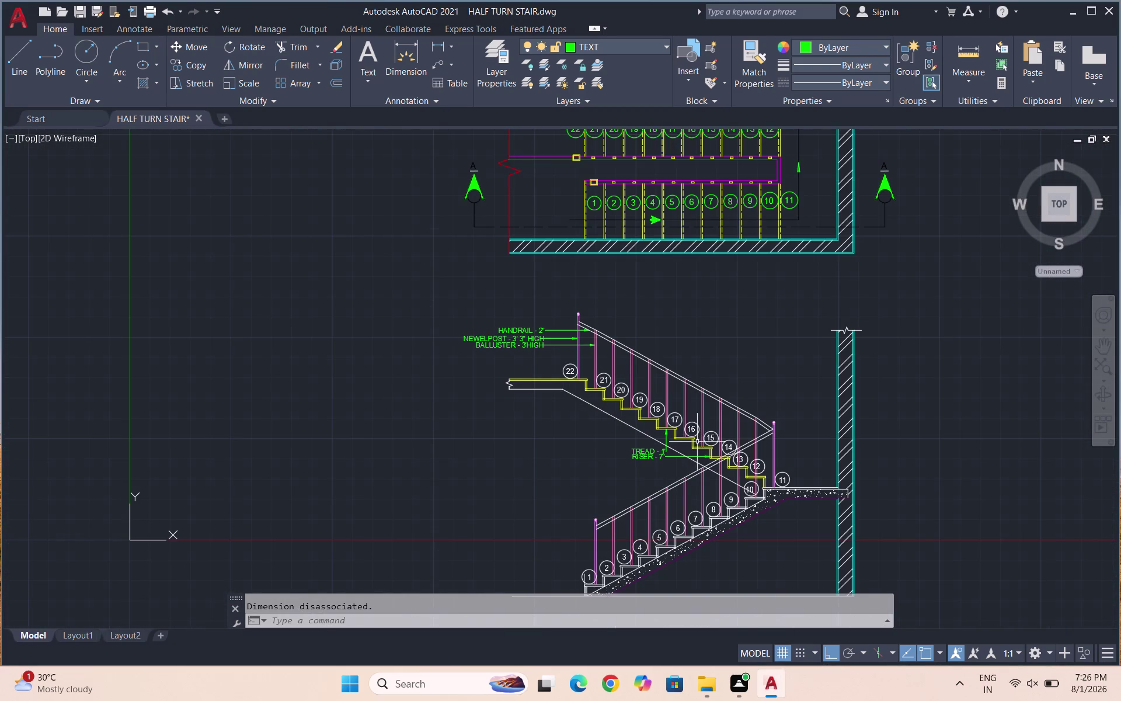
scroll(down, 3)
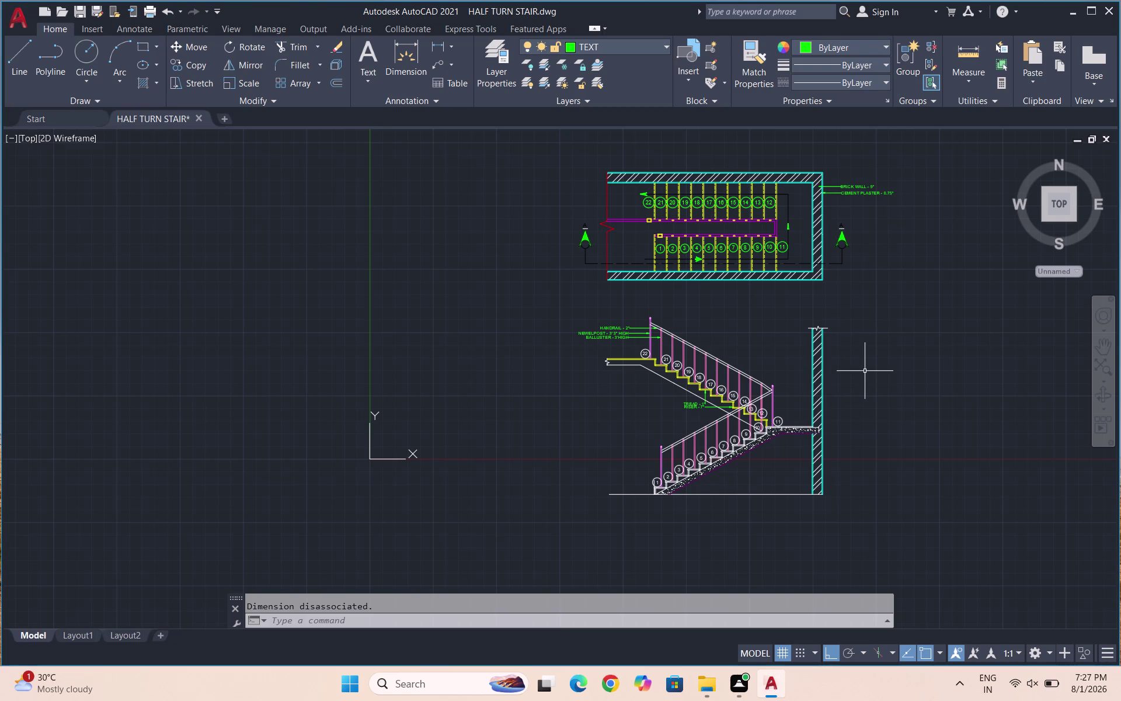
scroll(up, 3)
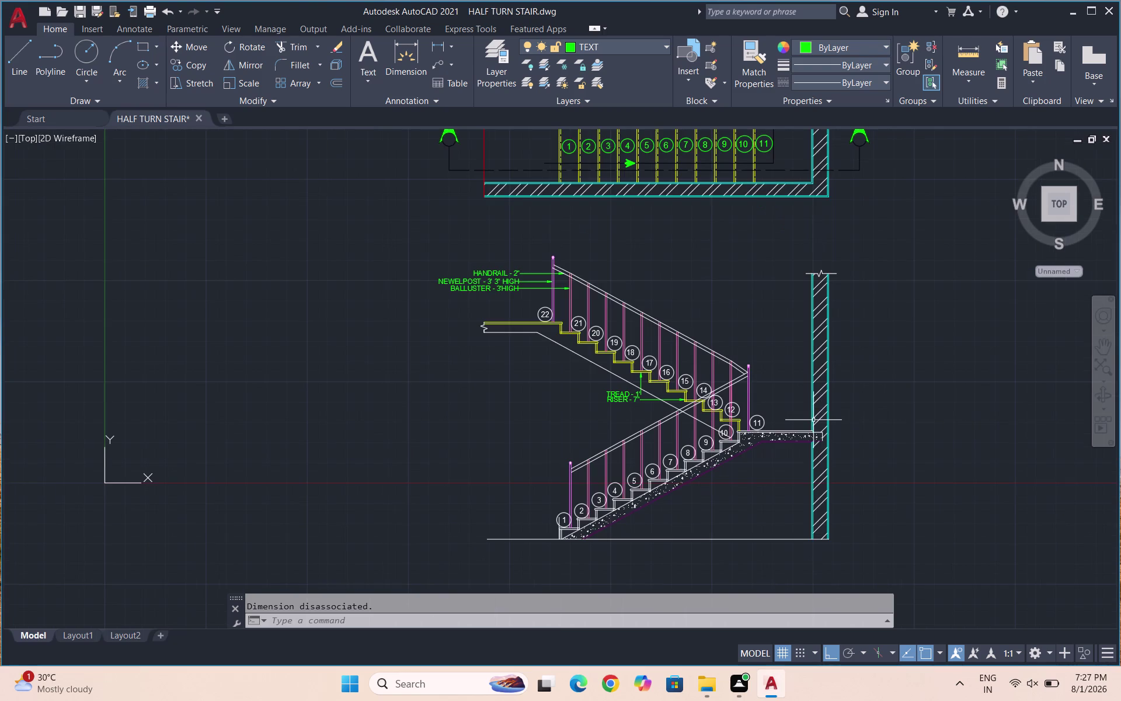
scroll(up, 3)
text(ML)
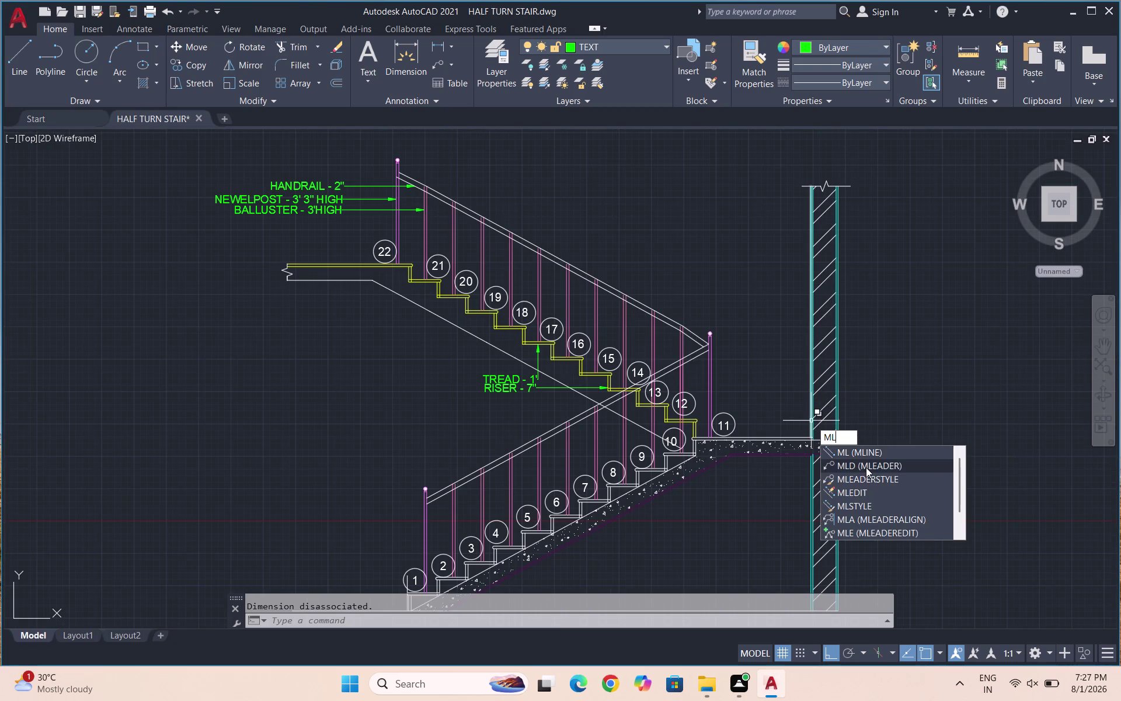
Add a leader from the step nosing to a landing on the right, labelled NOSING -.
click(866, 467)
scroll(up, 3)
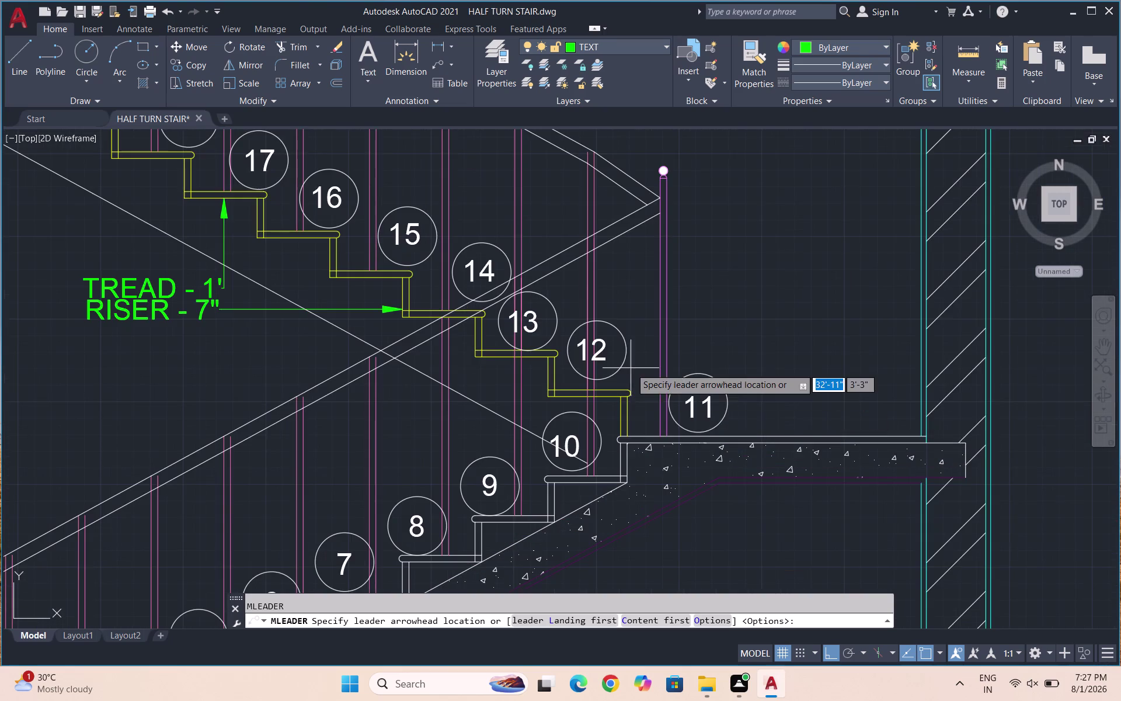
scroll(up, 3)
click(648, 405)
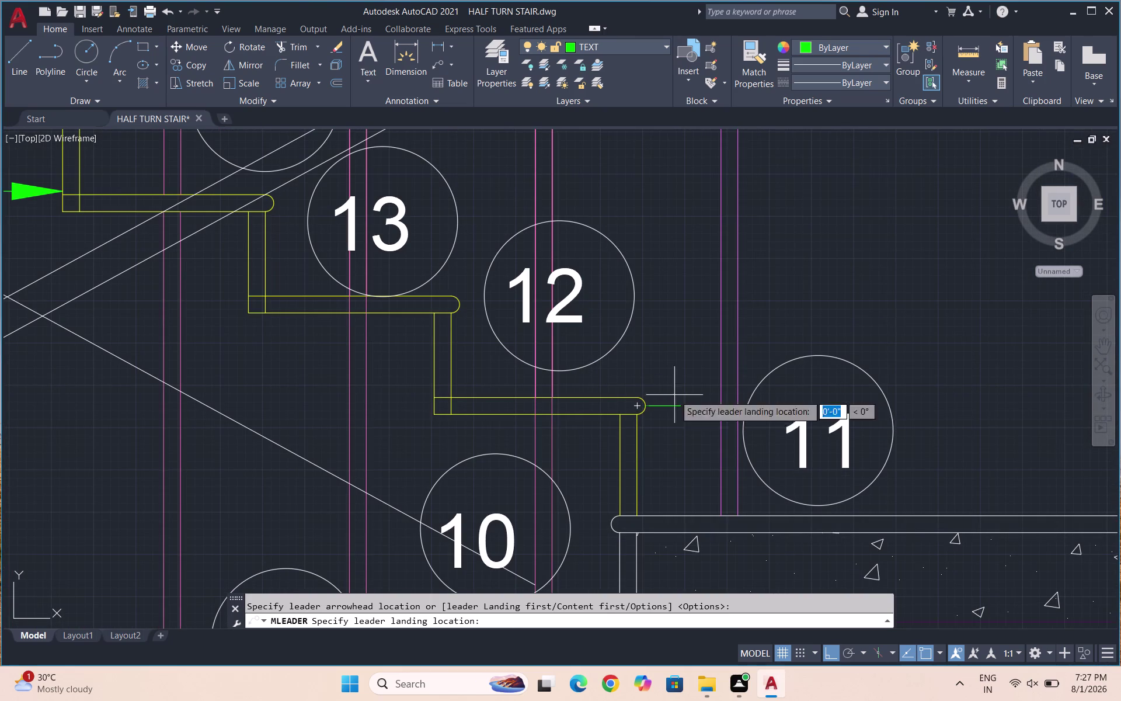
click(928, 407)
text(N)
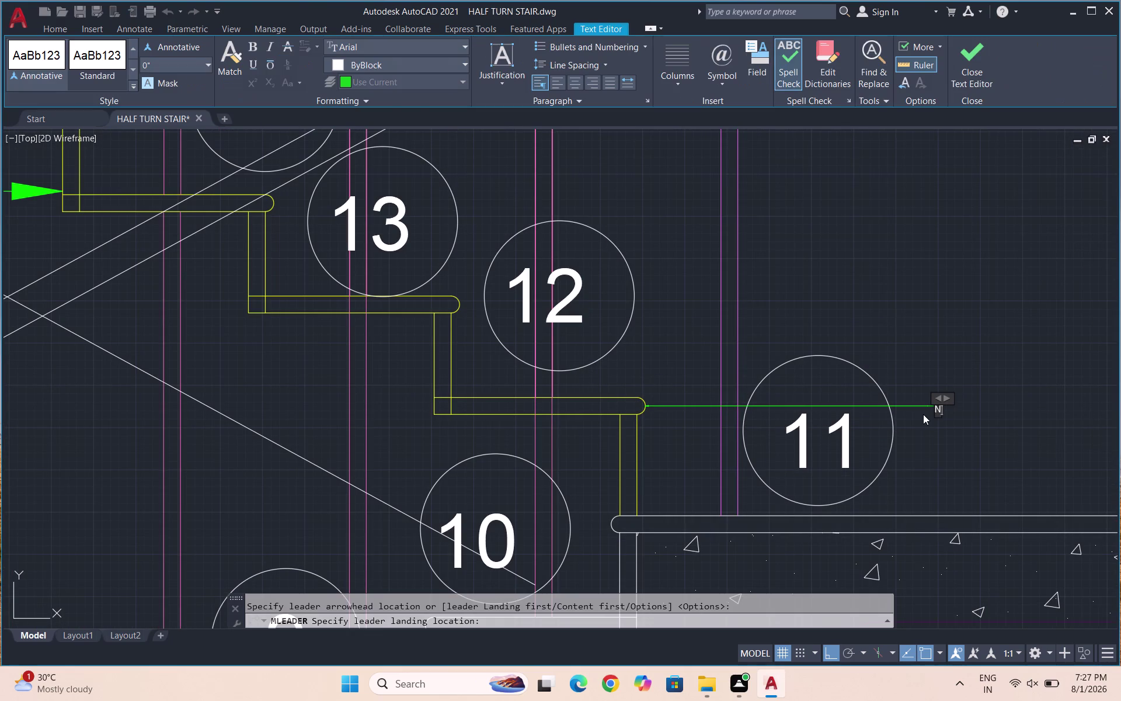
text(OSING -)
key(space)
click(978, 444)
key(Escape)
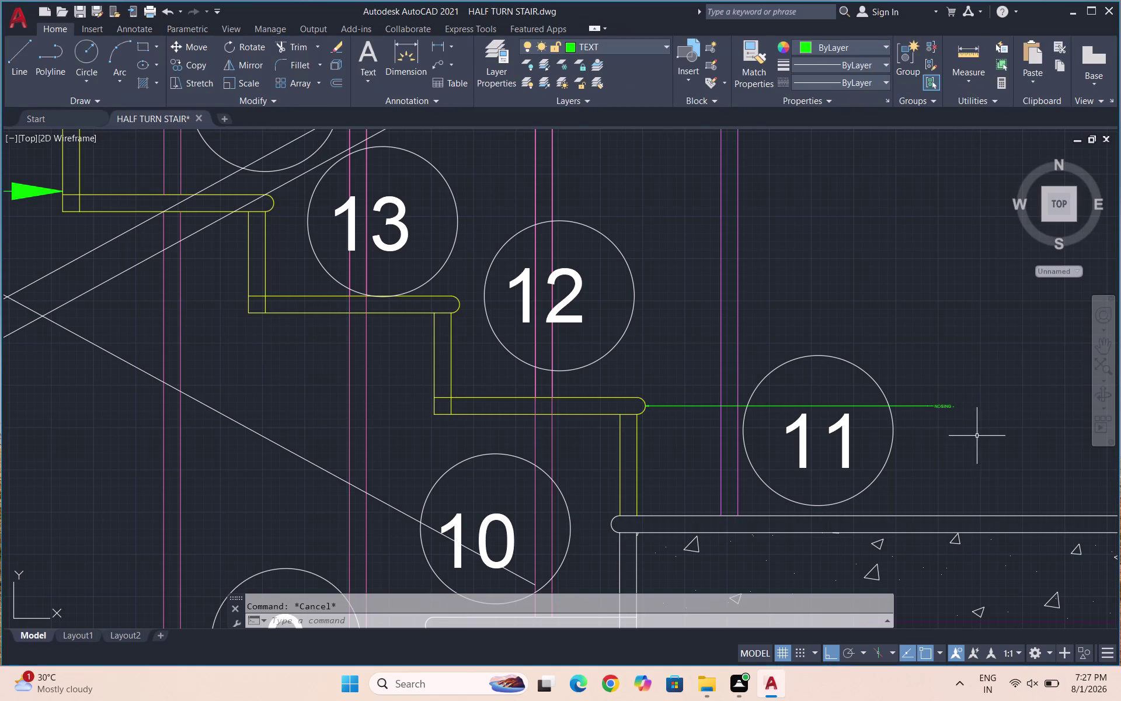
Reopen the NOSING label's text for editing.
scroll(up, 3)
double_click(930, 415)
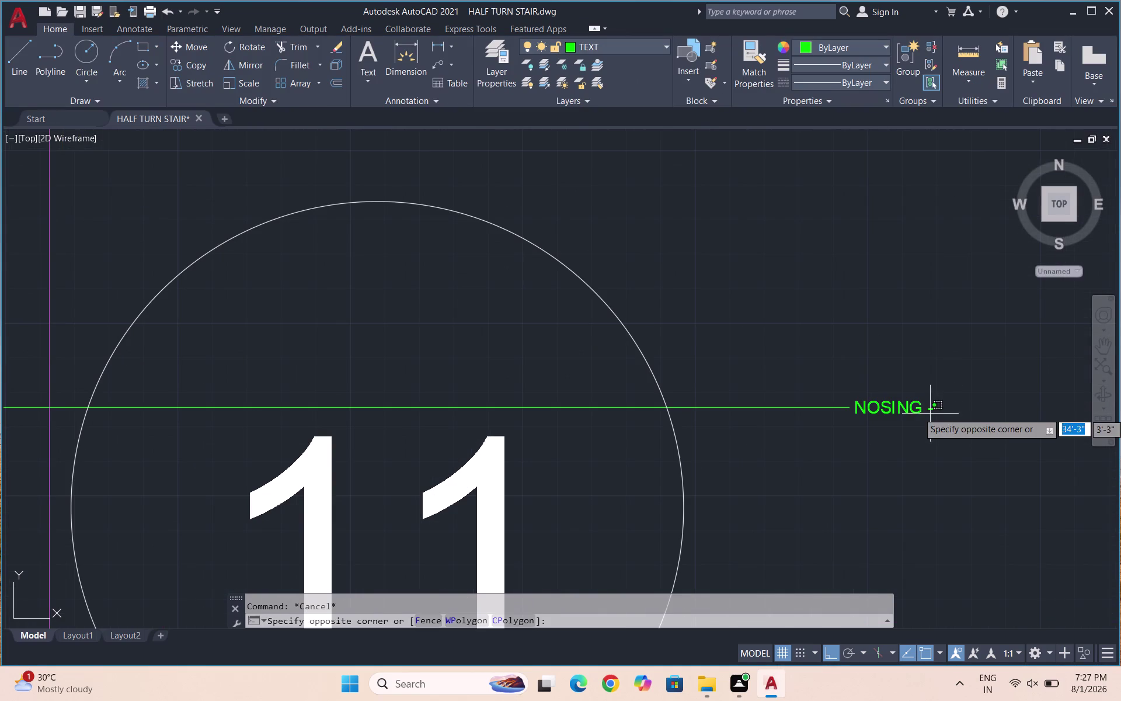
double_click(926, 410)
double_click(928, 411)
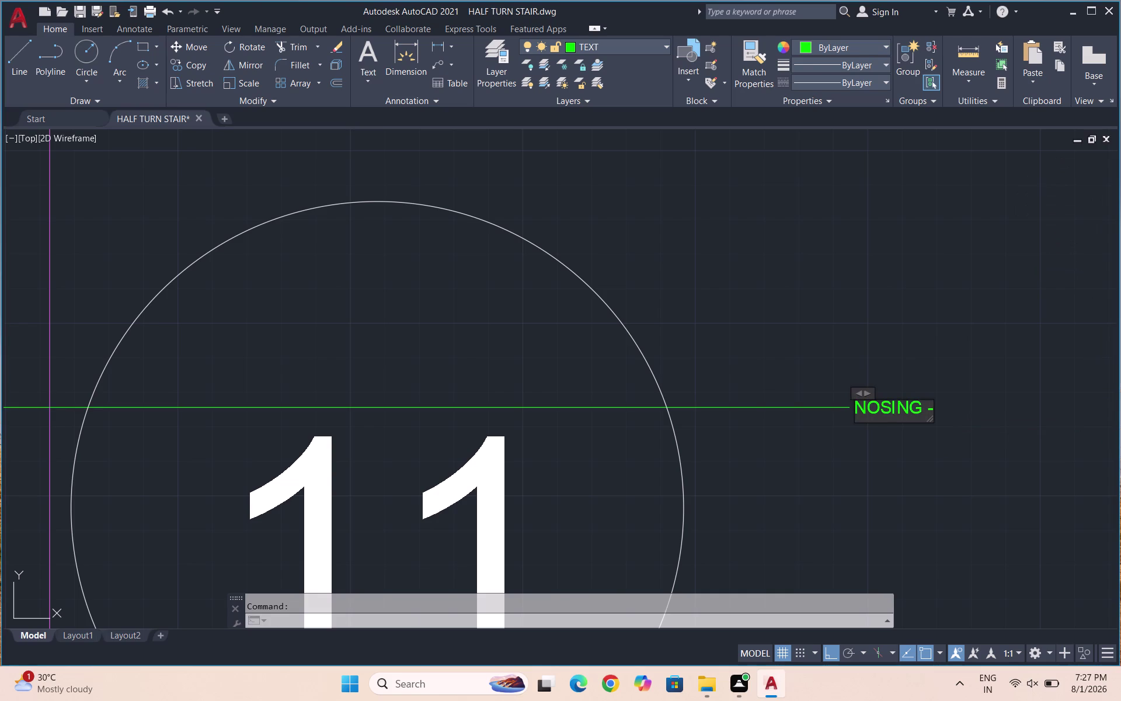
key(BackSpace)
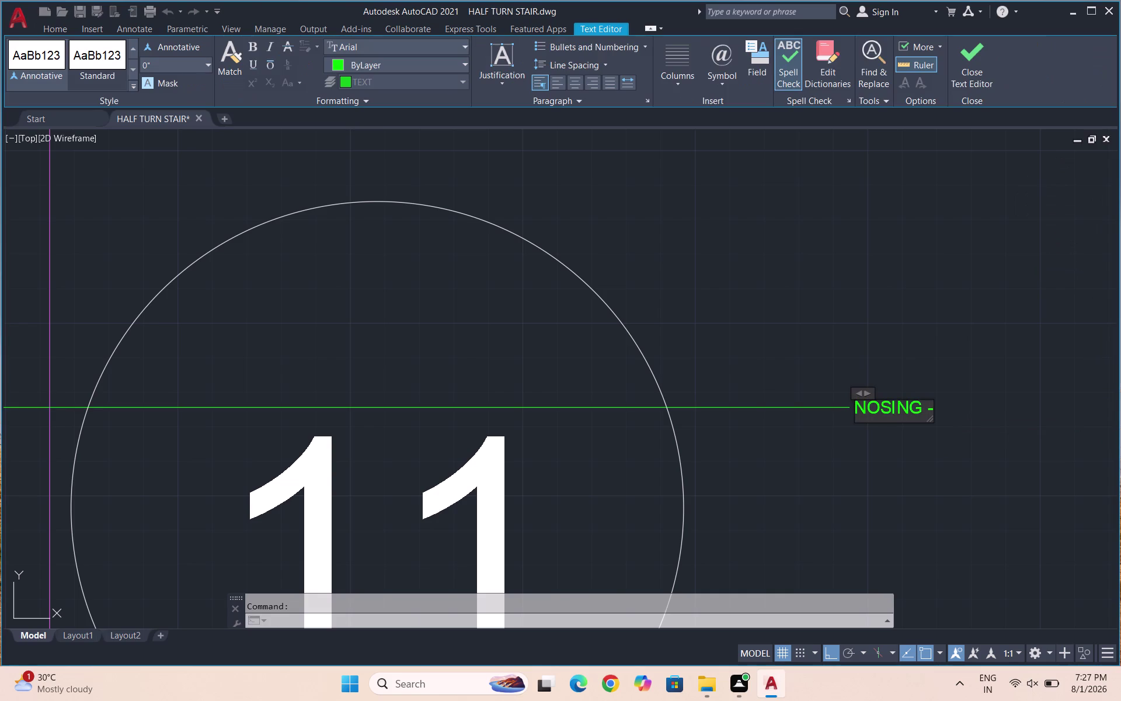
Delete the trailing dash so the label reads just NOSING.
key(Right)
key(Right)
key(Right)
key(Right)
key(Right)
key(Right)
key(Right)
key(Right)
key(BackSpace)
click(975, 442)
key(Escape)
Select the NOSING leader and set its arrowhead size to 3".
drag(946, 462, 905, 444)
click(829, 372)
text(PR)
key(Return)
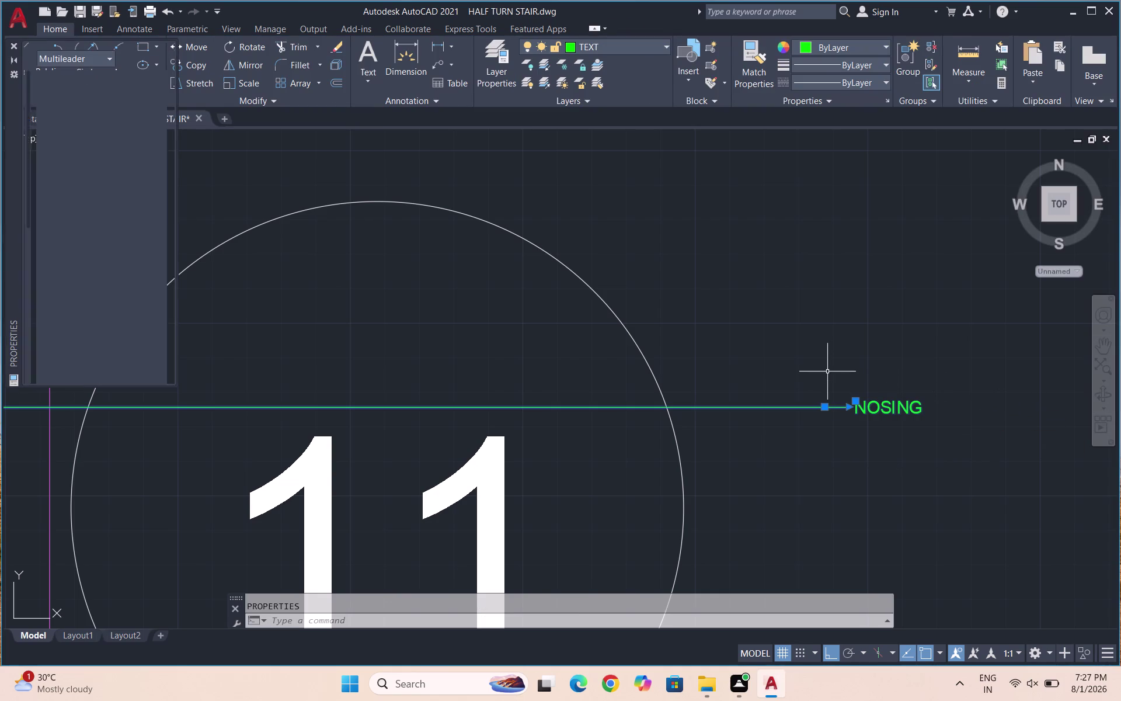
scroll(down, 3)
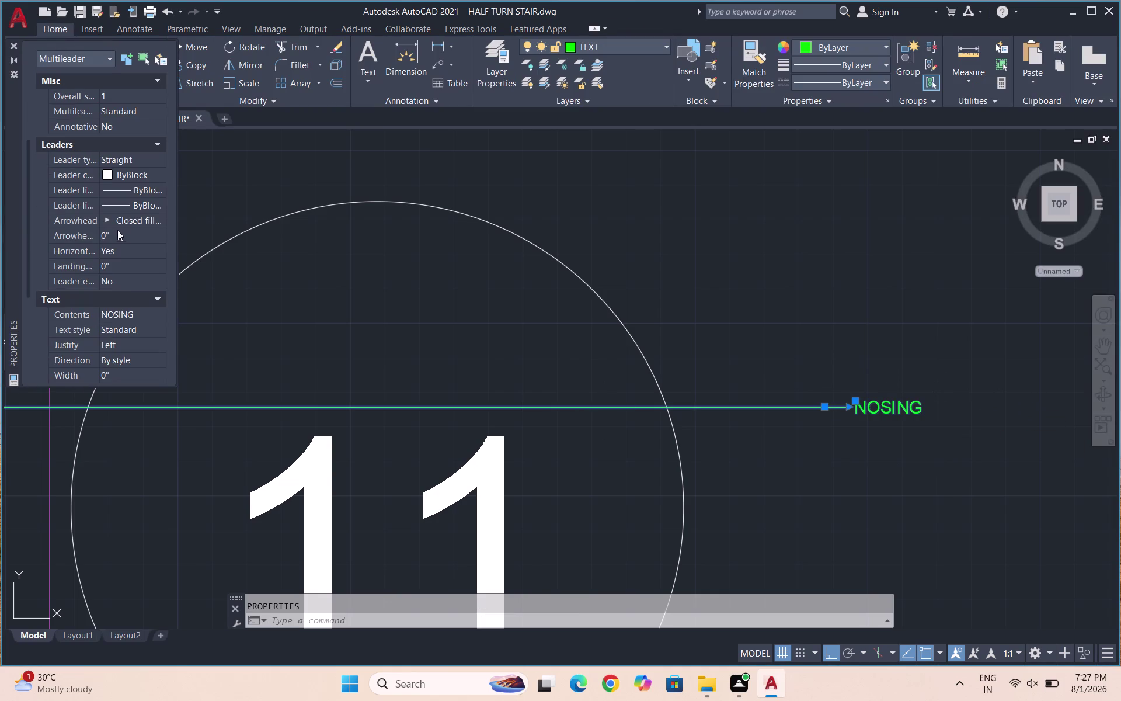
click(116, 232)
key(3)
key(Return)
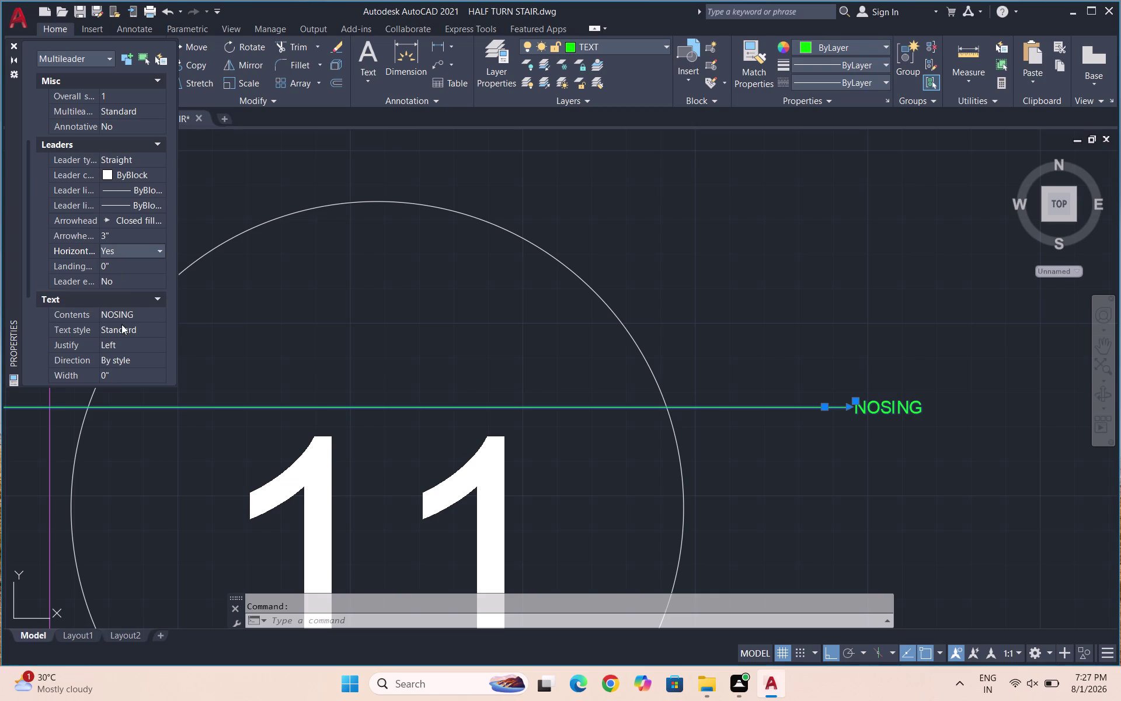
Set the NOSING text height to 3" and close Properties.
scroll(down, 3)
click(109, 321)
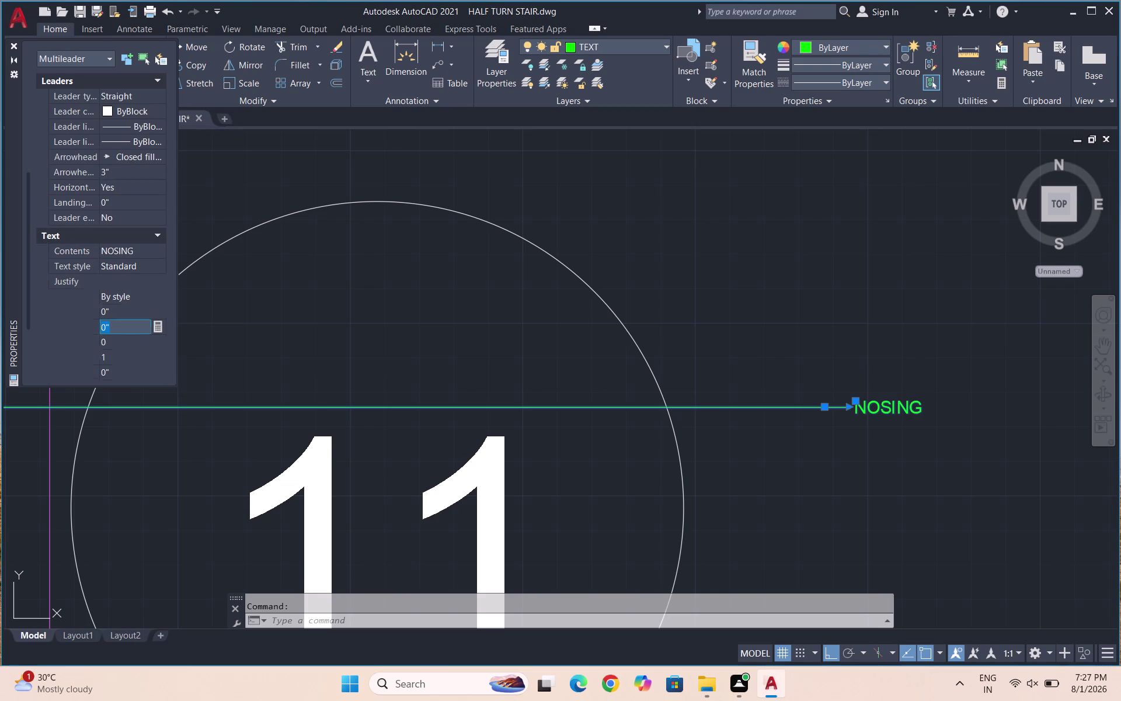
key(3)
key(Return)
key(Escape)
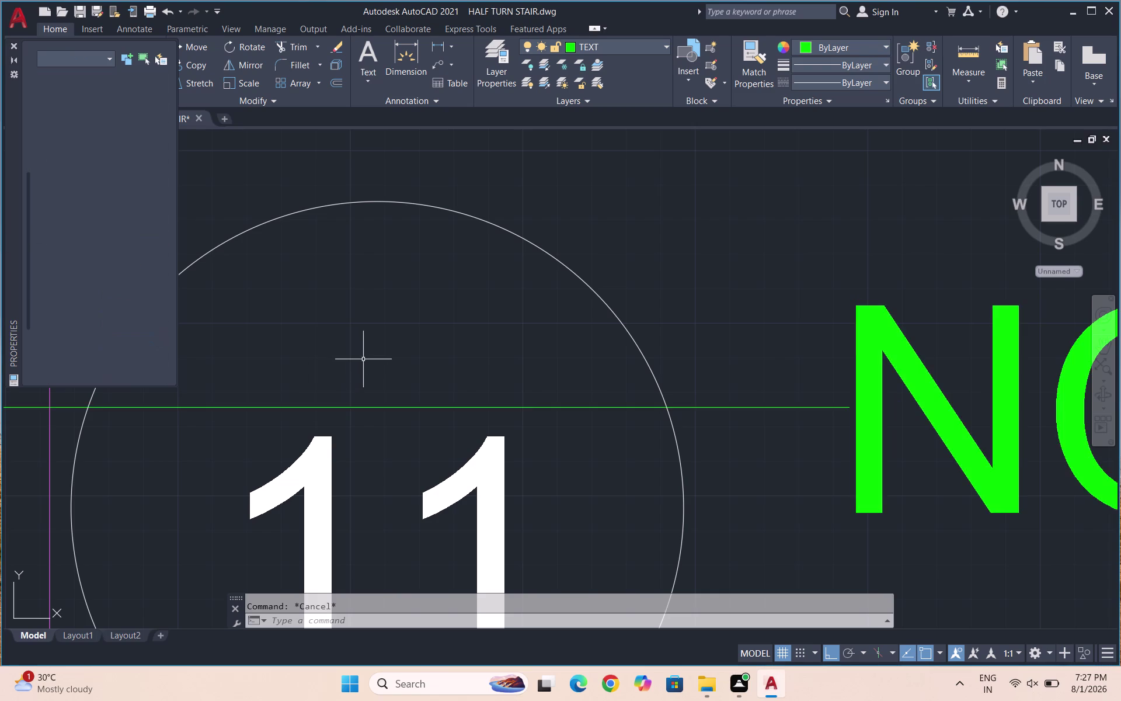
scroll(down, 3)
scroll(down, 3)
scroll(down, 3)
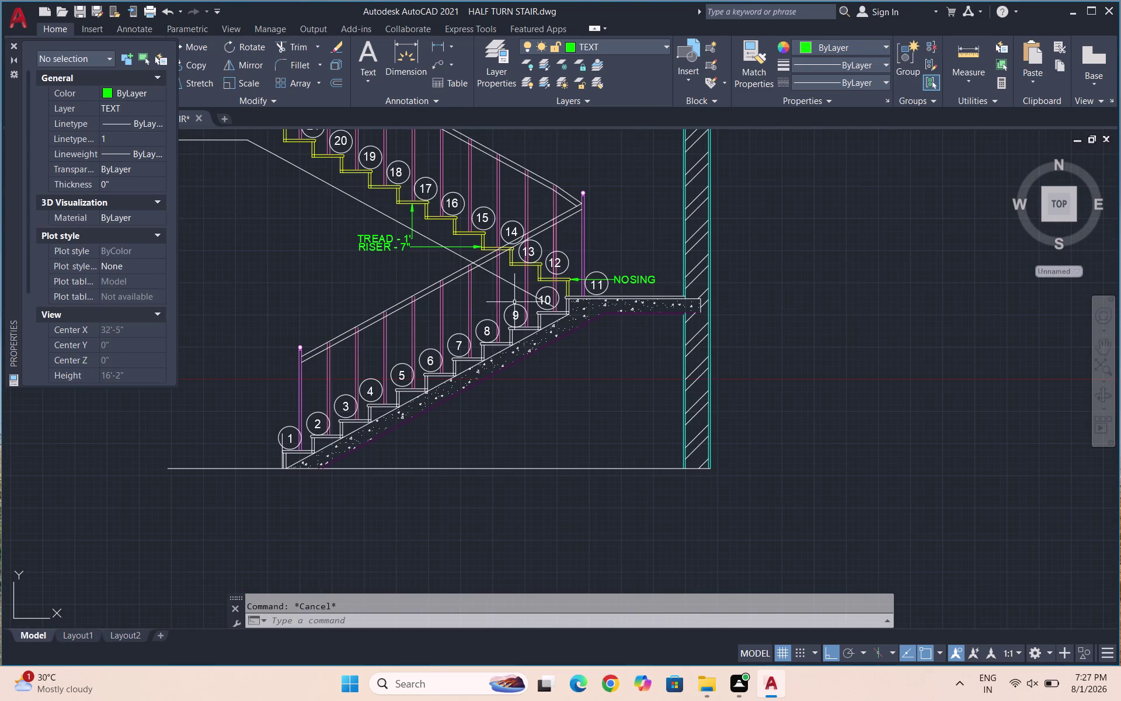
click(9, 46)
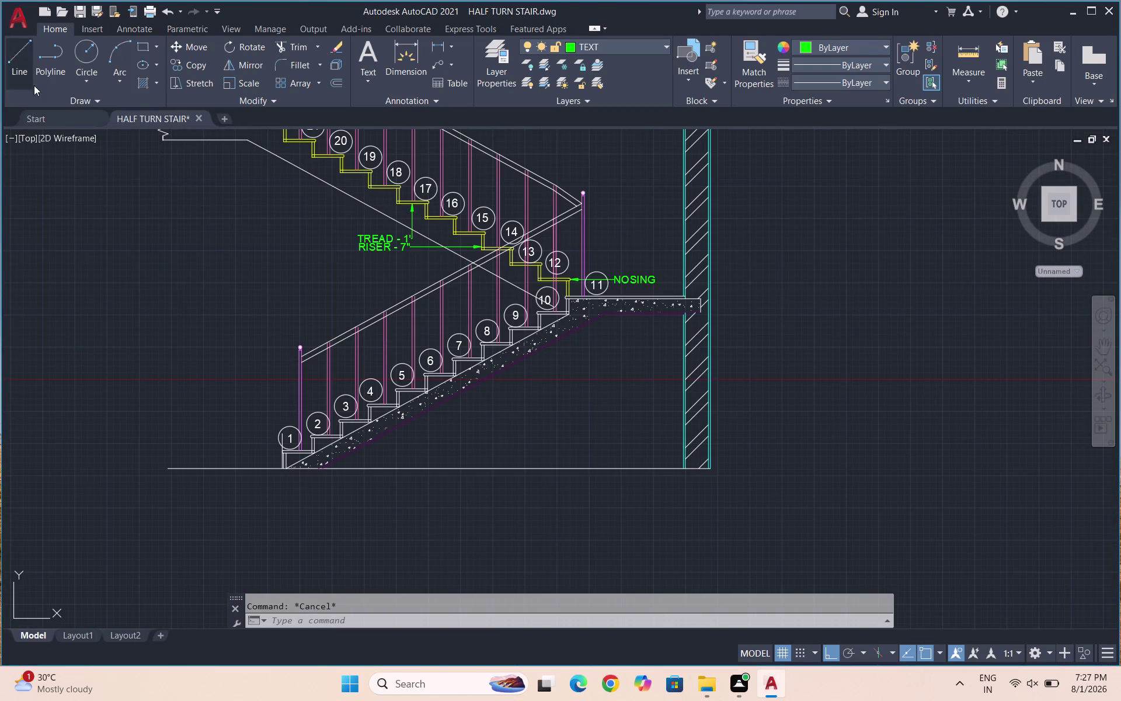
Add a NOSING - 1" multileader pointing at step 1's nosing.
text(M)
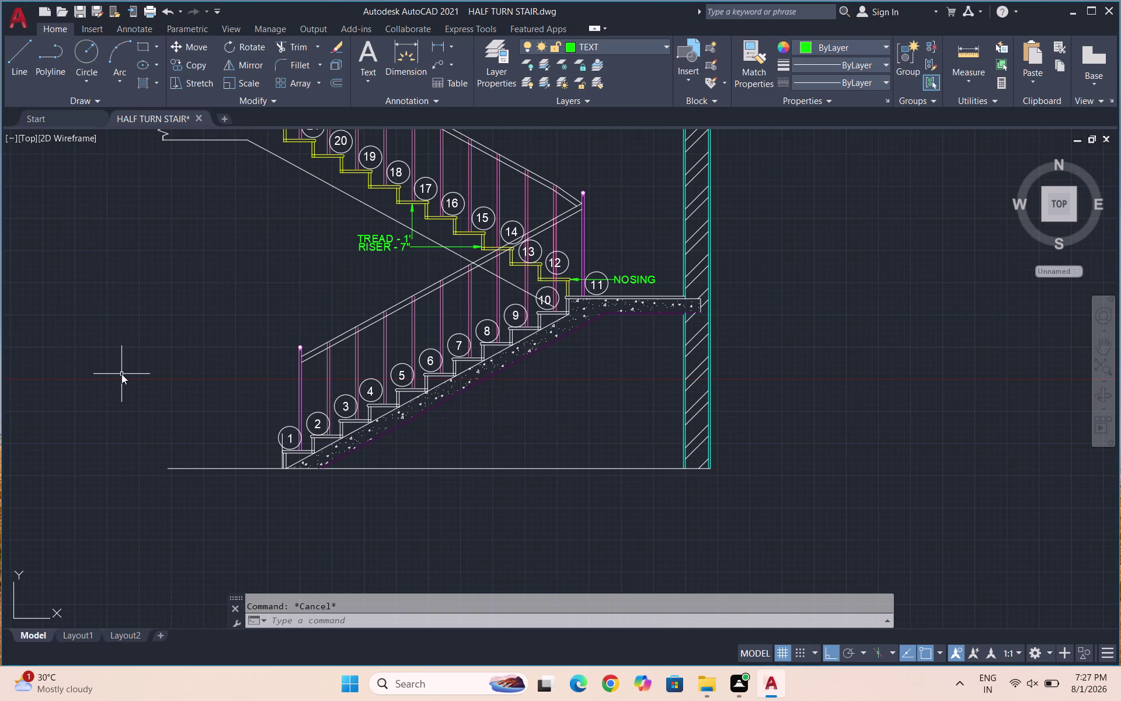
text(L)
click(205, 421)
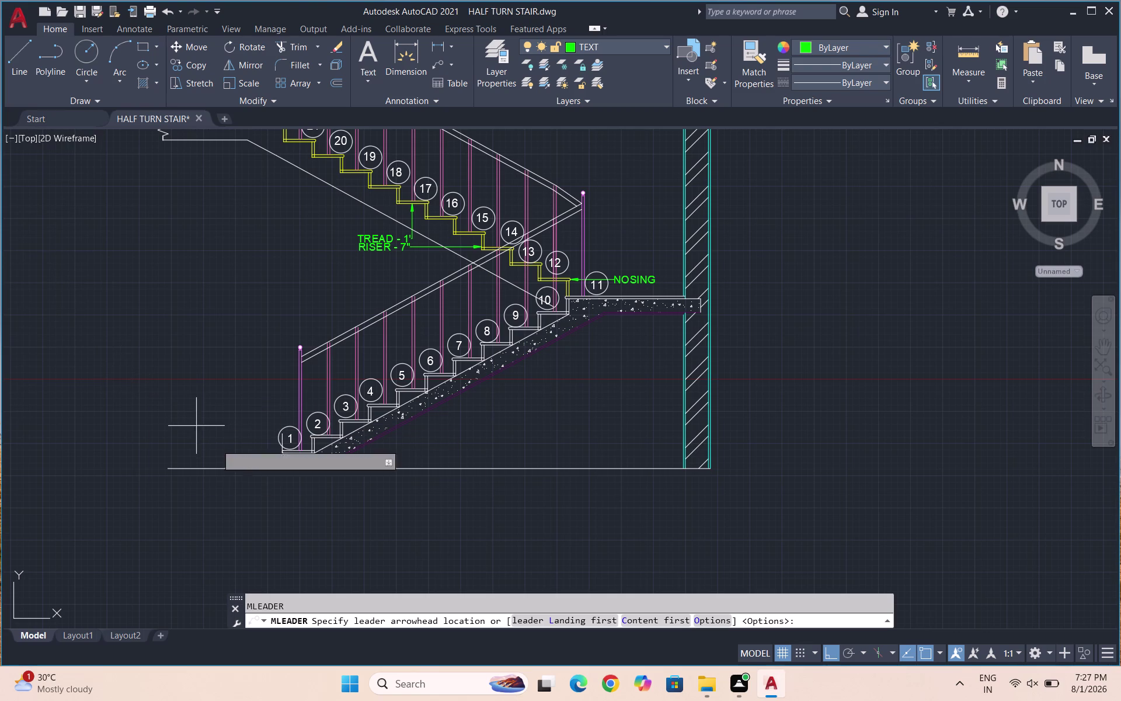
scroll(up, 3)
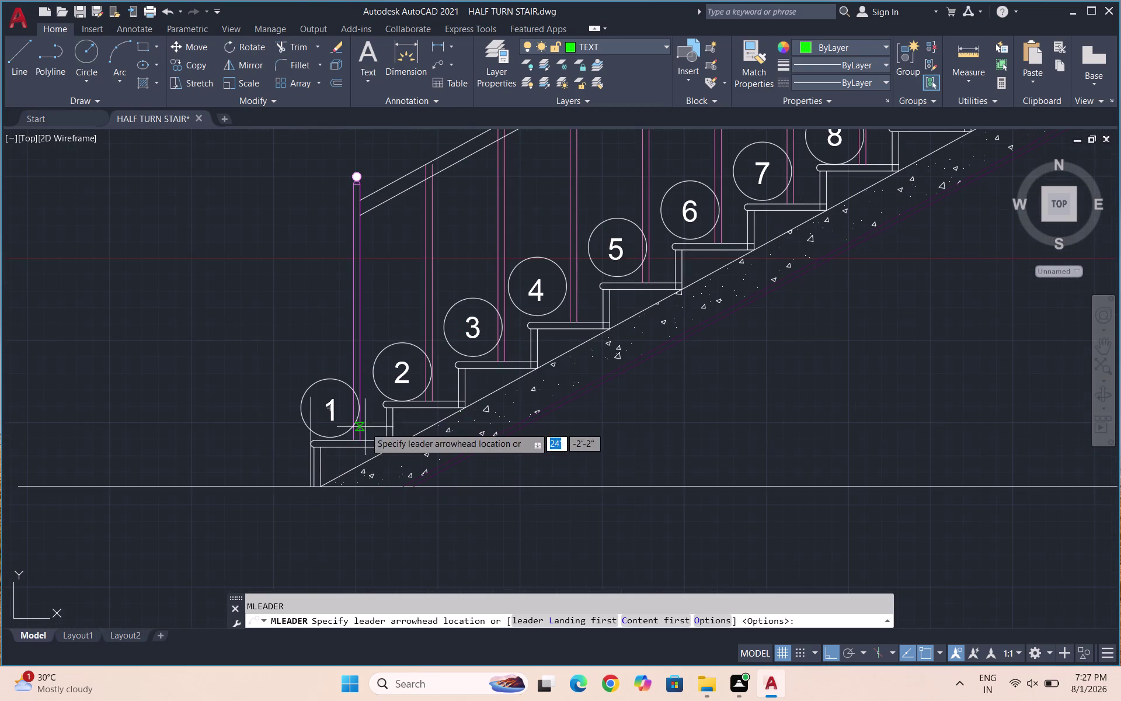
scroll(up, 3)
click(378, 400)
scroll(down, 3)
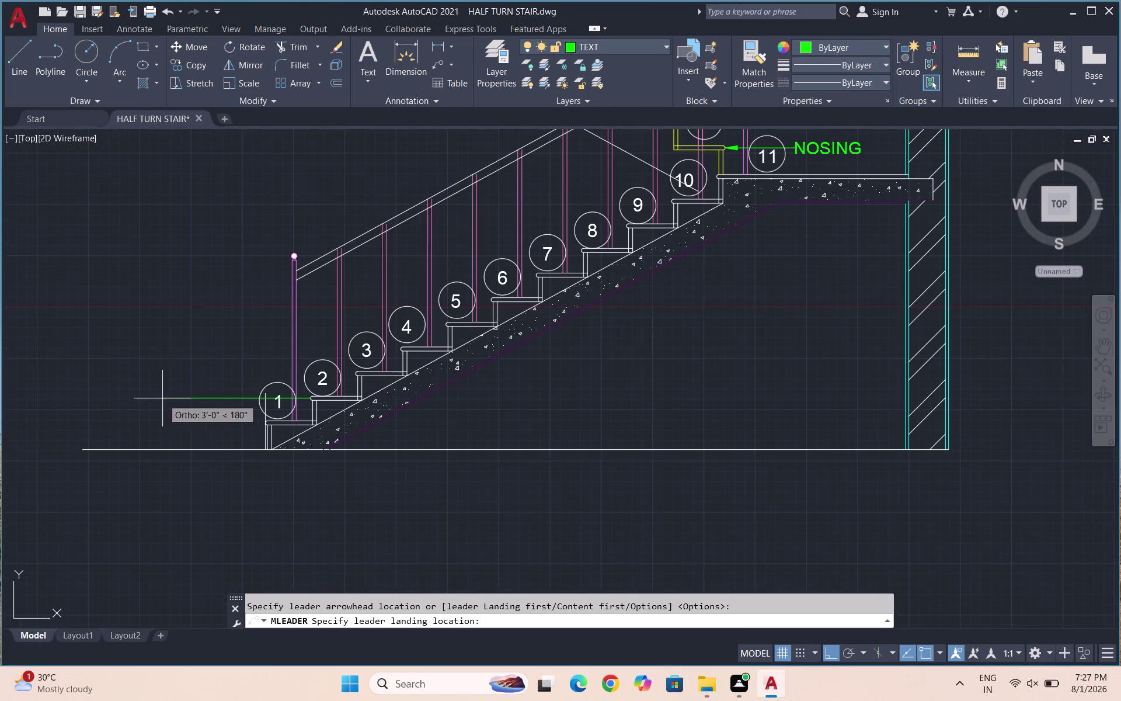
click(222, 396)
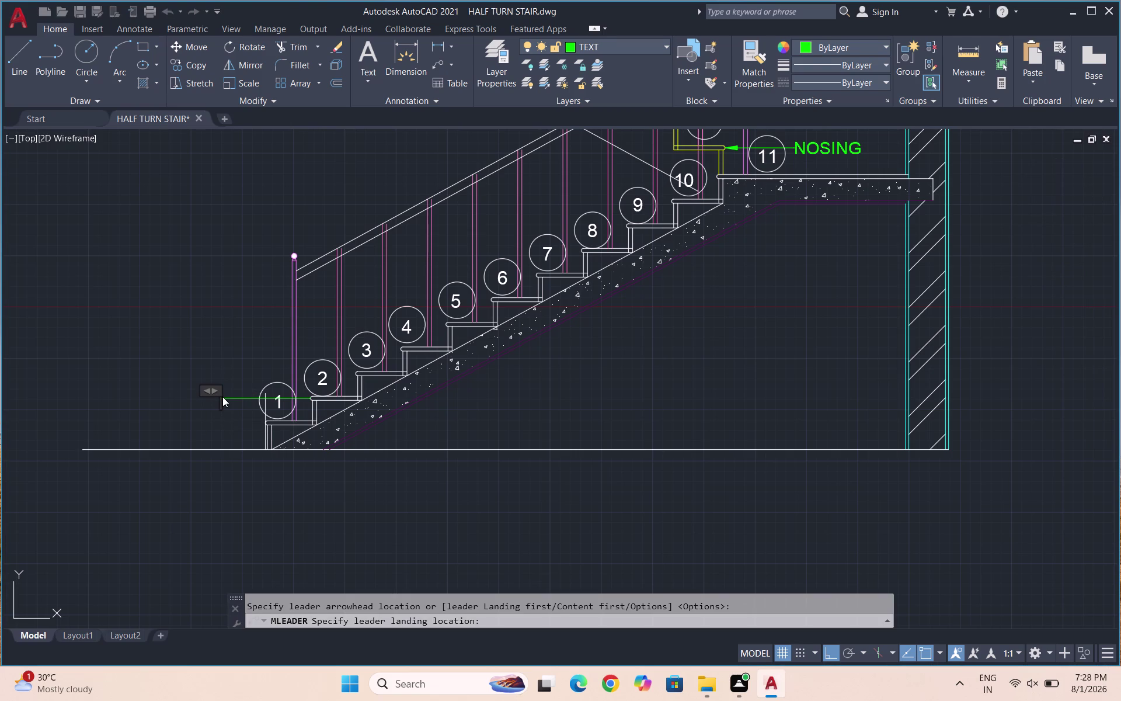
text(NOSIN)
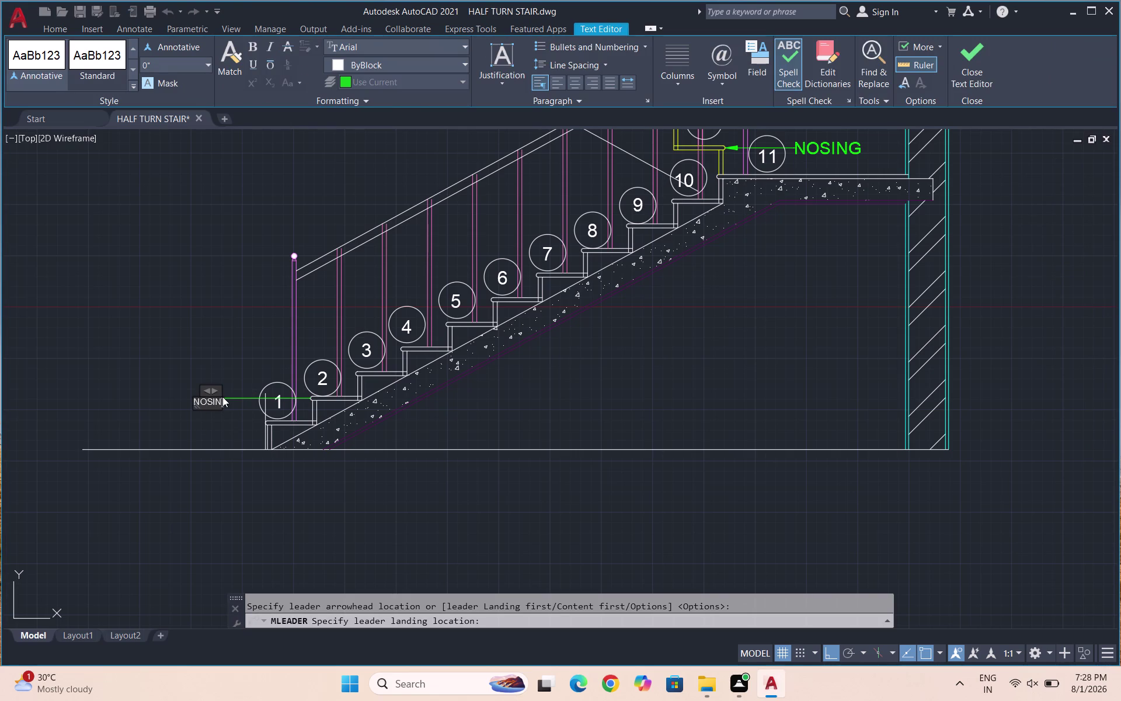
text(G -)
key(space)
text(1)
text(")
click(218, 415)
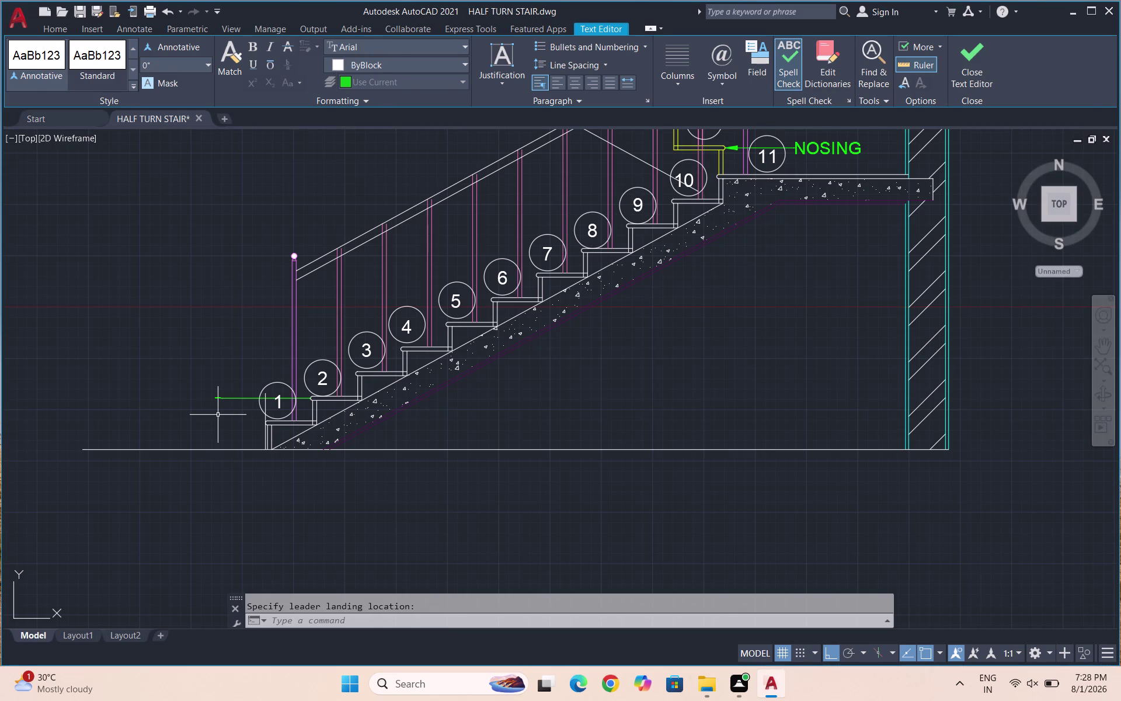
Give the new leader a 3" arrowhead and 3" text height.
scroll(up, 3)
click(244, 414)
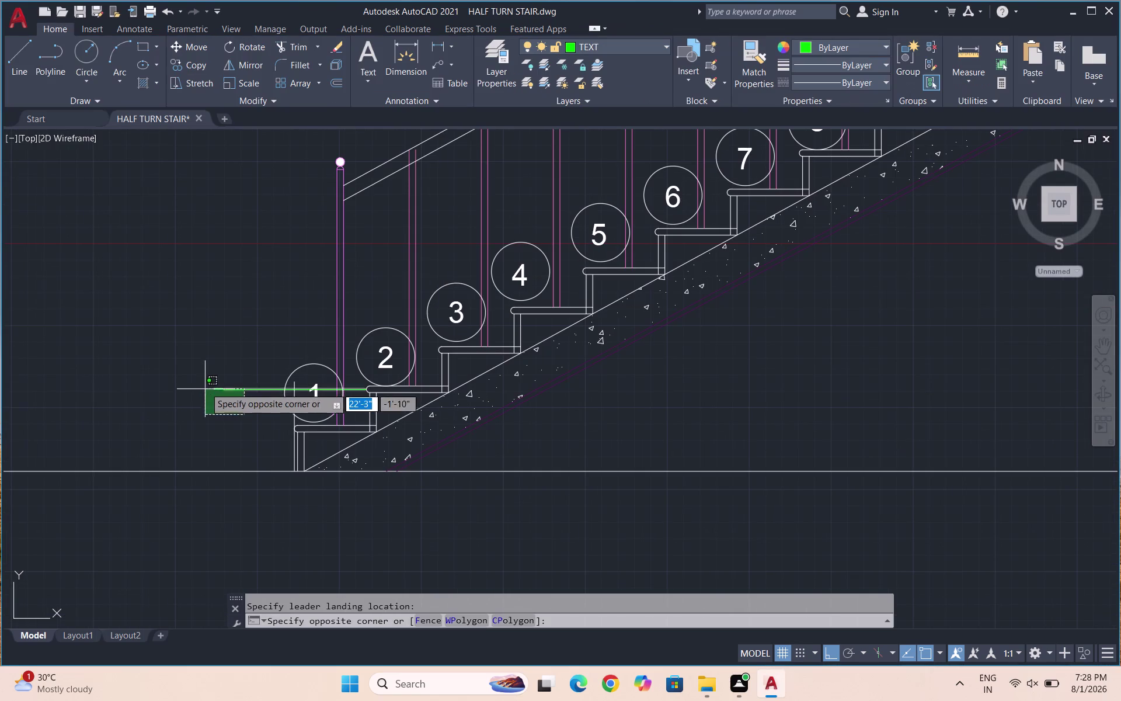
click(205, 380)
text(PR)
key(Return)
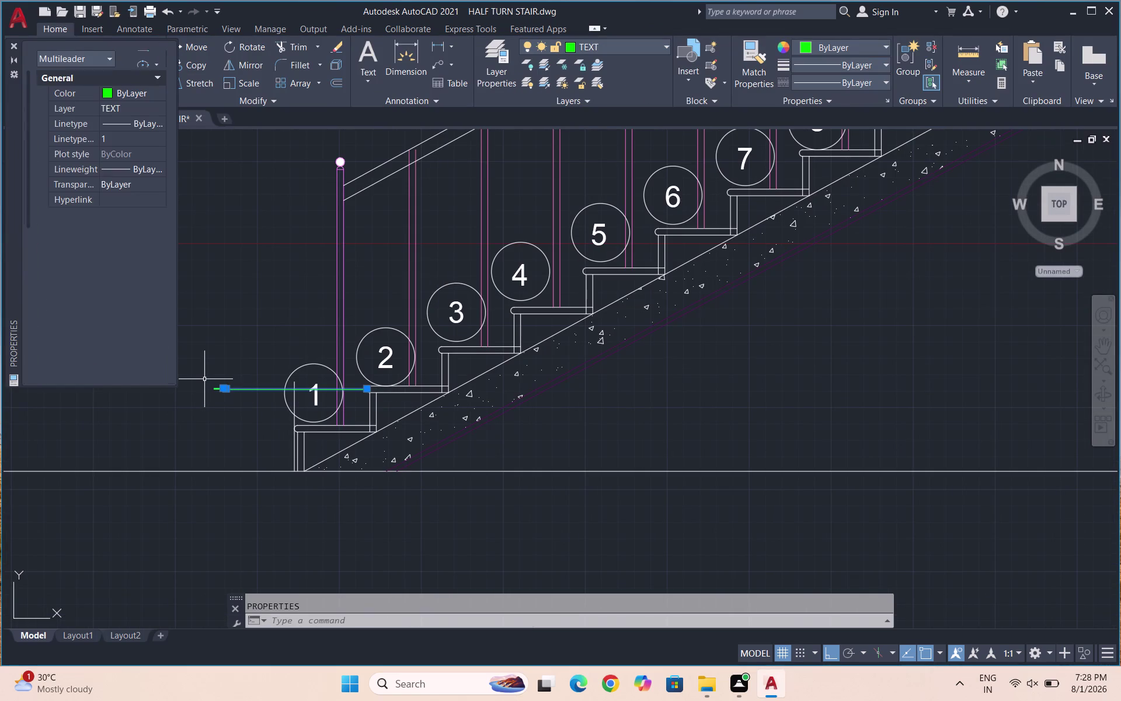
scroll(down, 3)
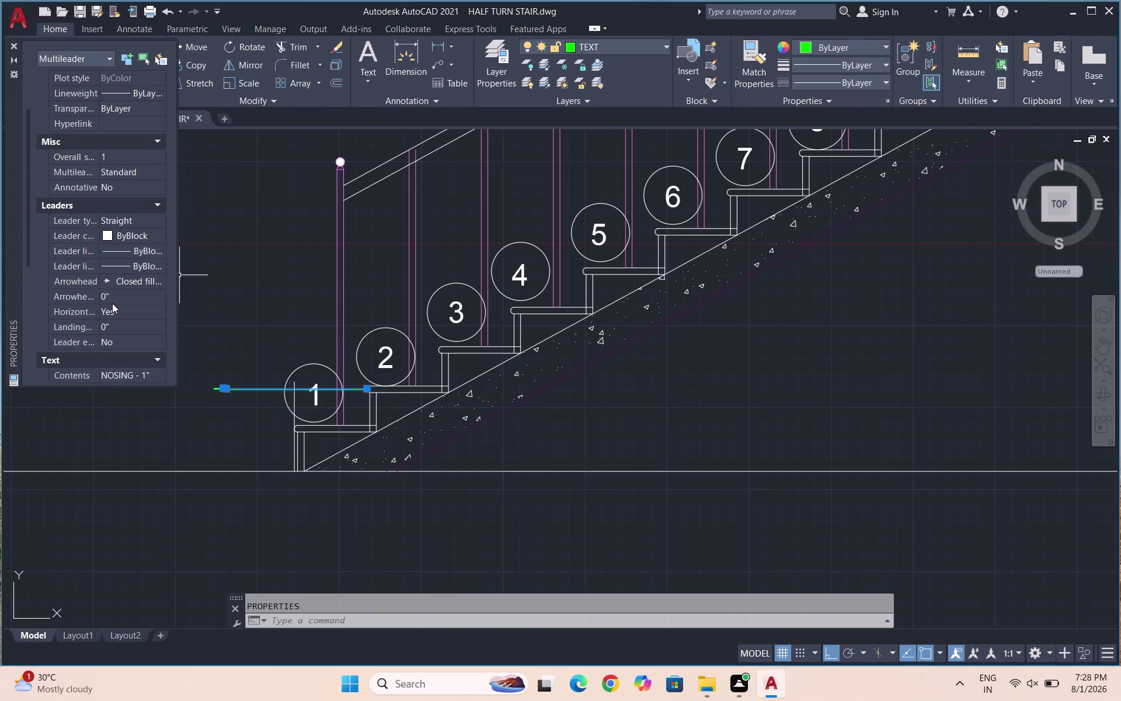
click(112, 298)
key(3)
key(Return)
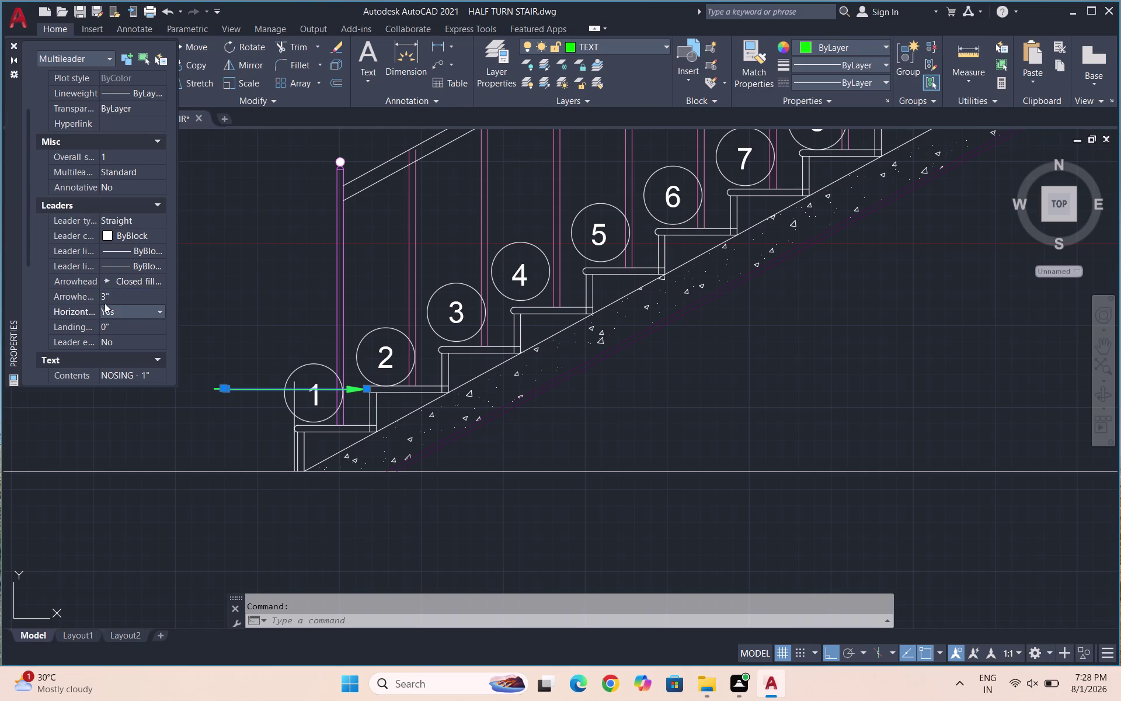
scroll(down, 3)
click(114, 244)
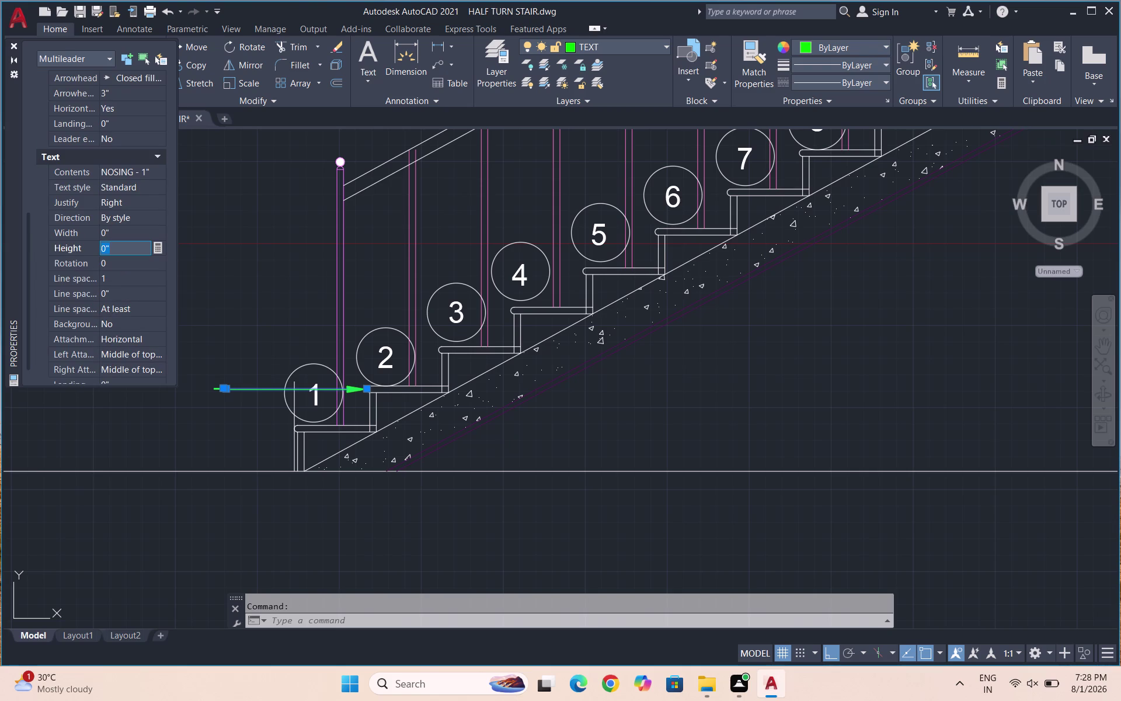
key(3)
key(Return)
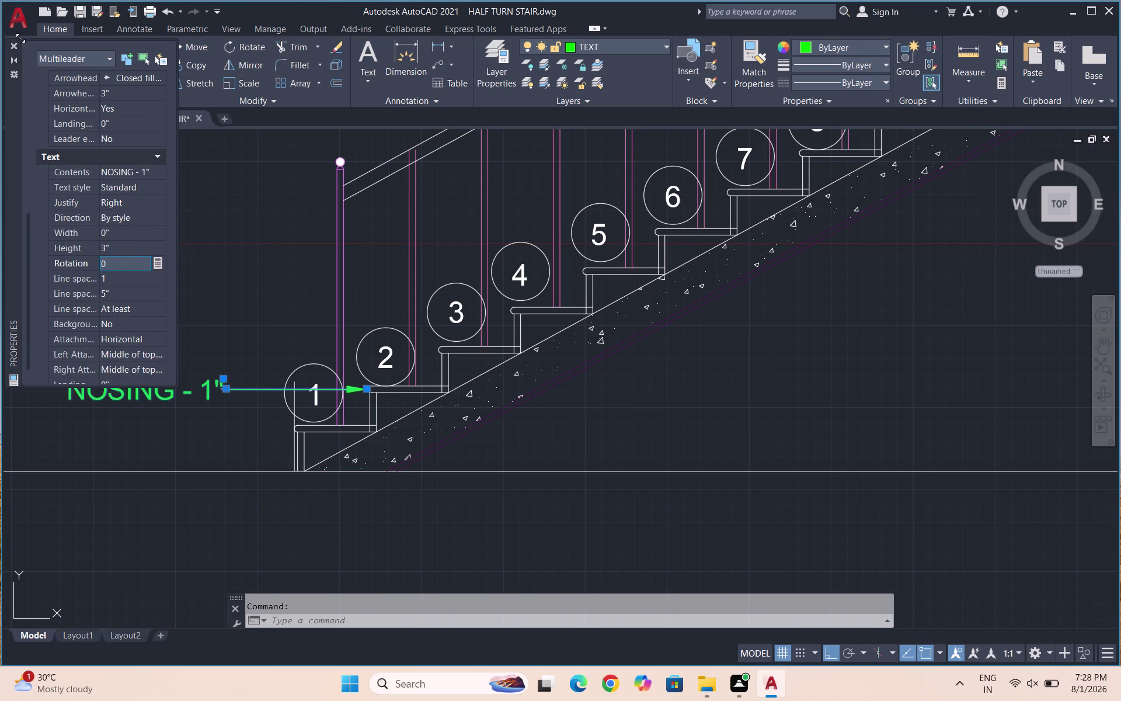
click(17, 46)
scroll(down, 3)
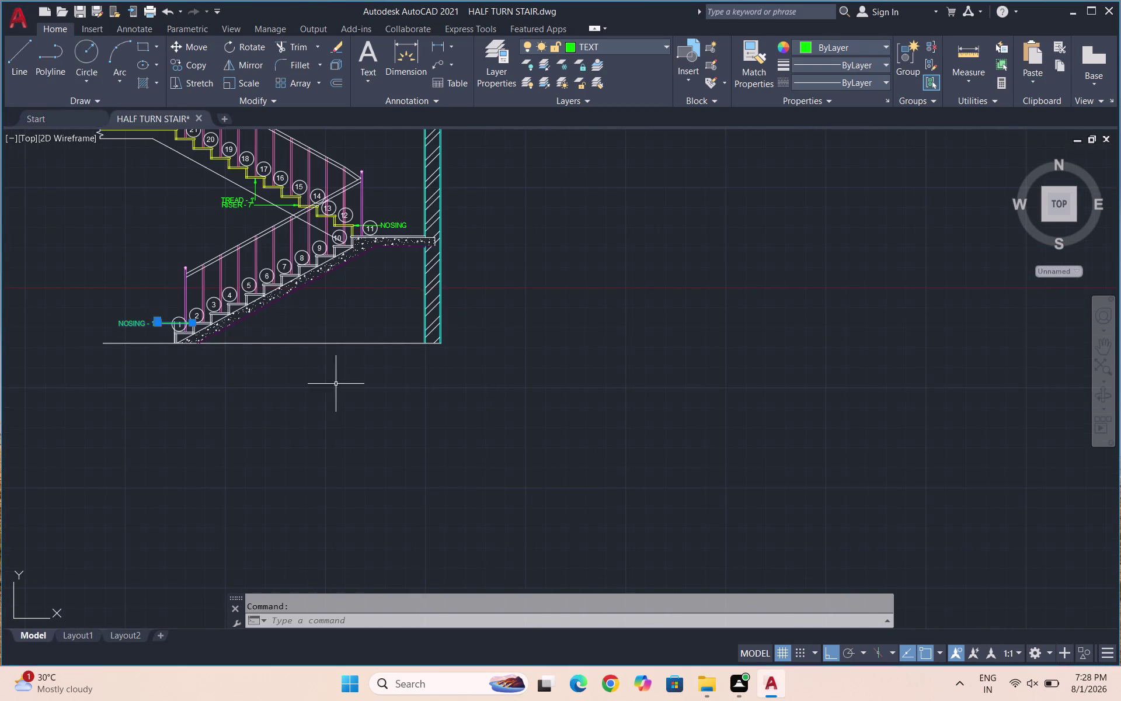
Start a multileader with its arrowhead on the hatched wall and landing to the left.
scroll(down, 3)
scroll(up, 3)
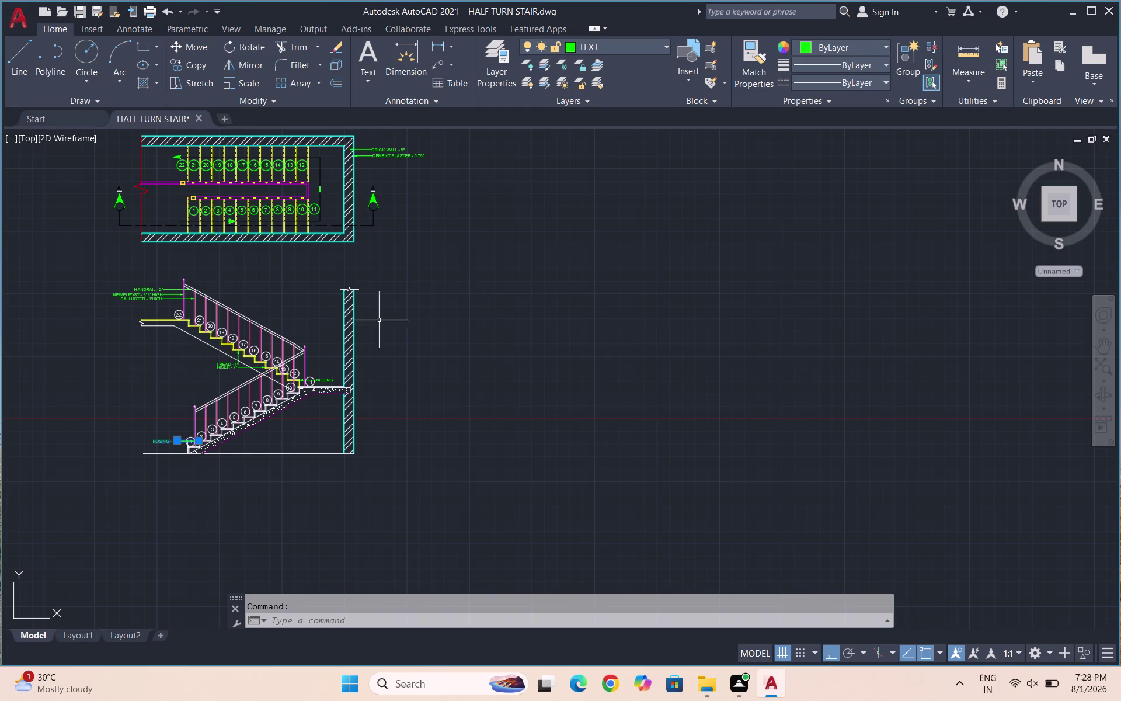
scroll(up, 3)
key(Escape)
text(M)
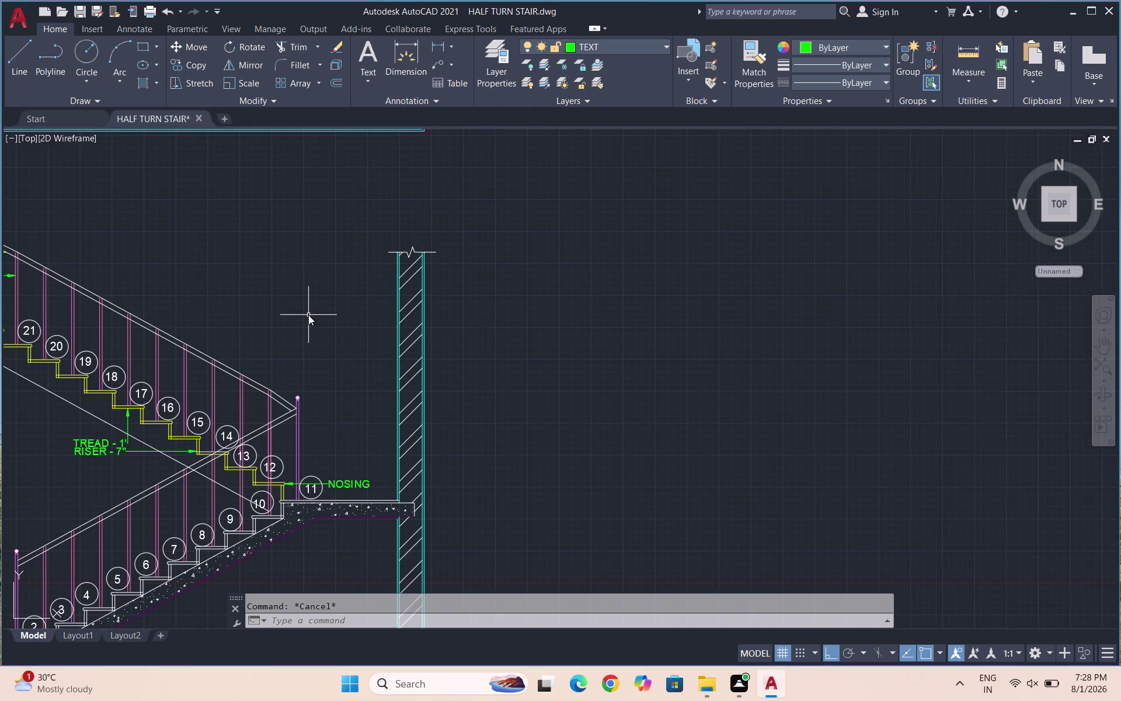
text(L)
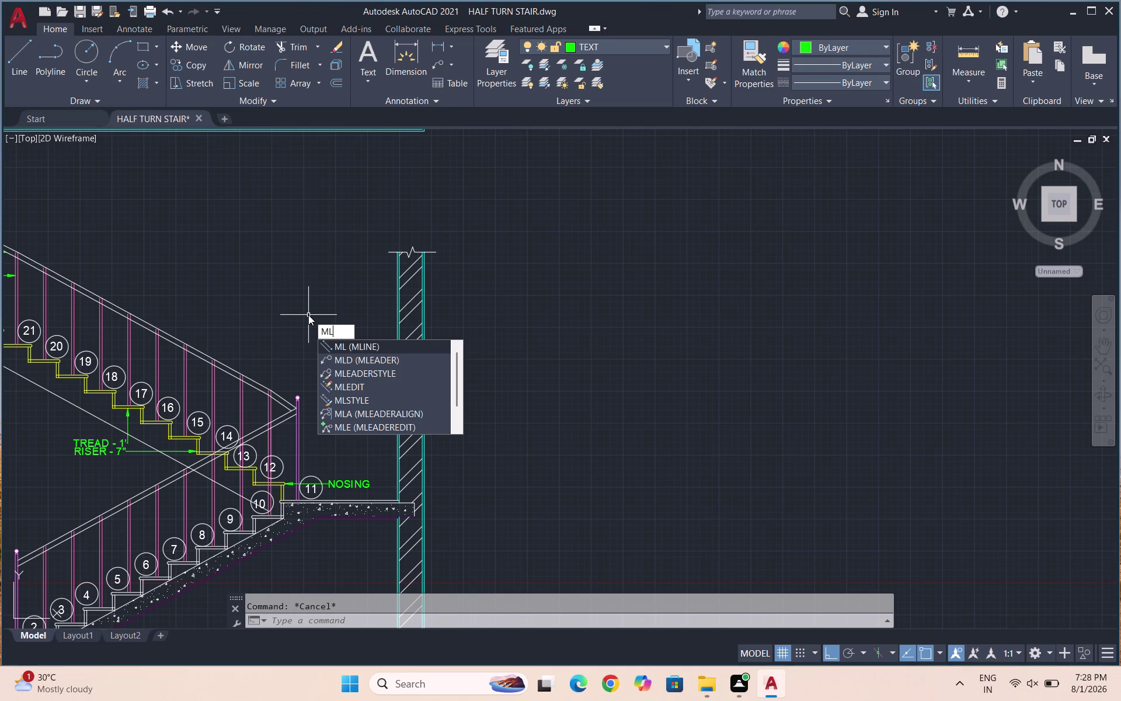
click(358, 362)
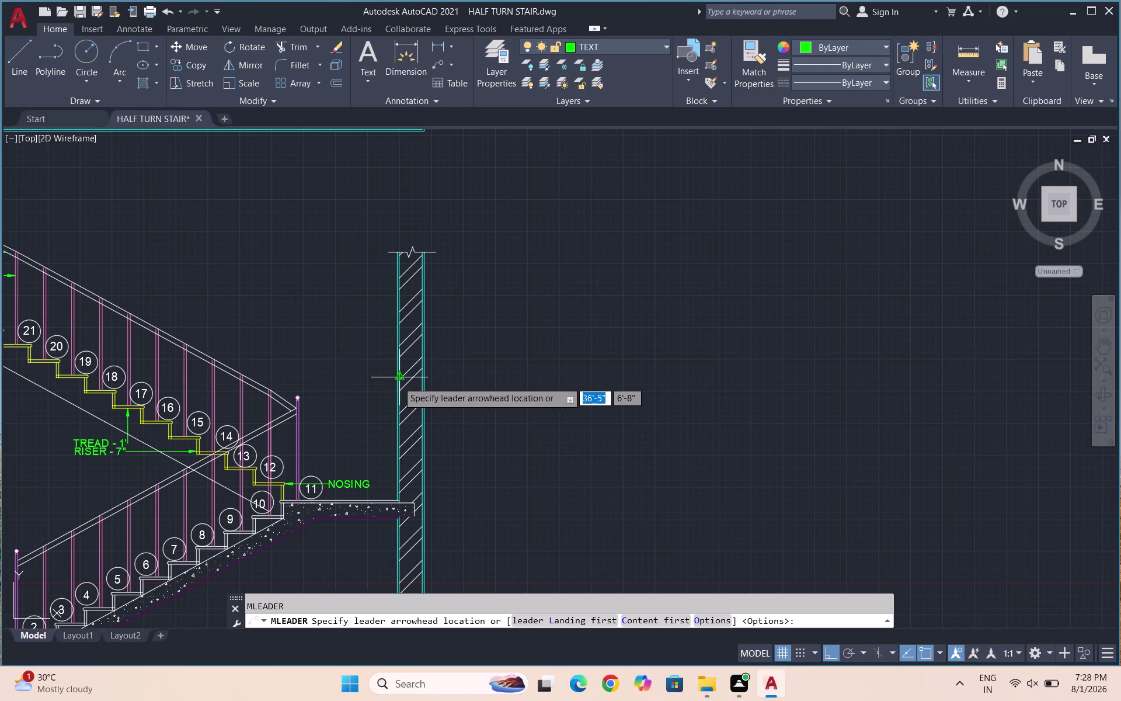
scroll(up, 3)
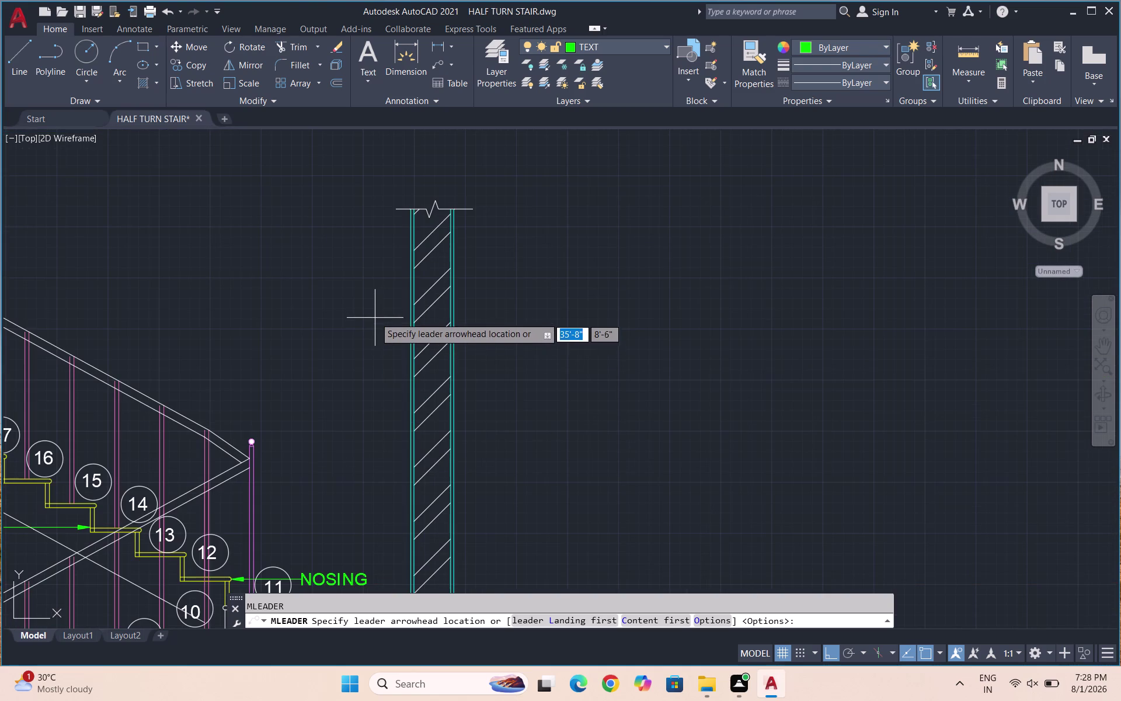
scroll(up, 3)
click(448, 264)
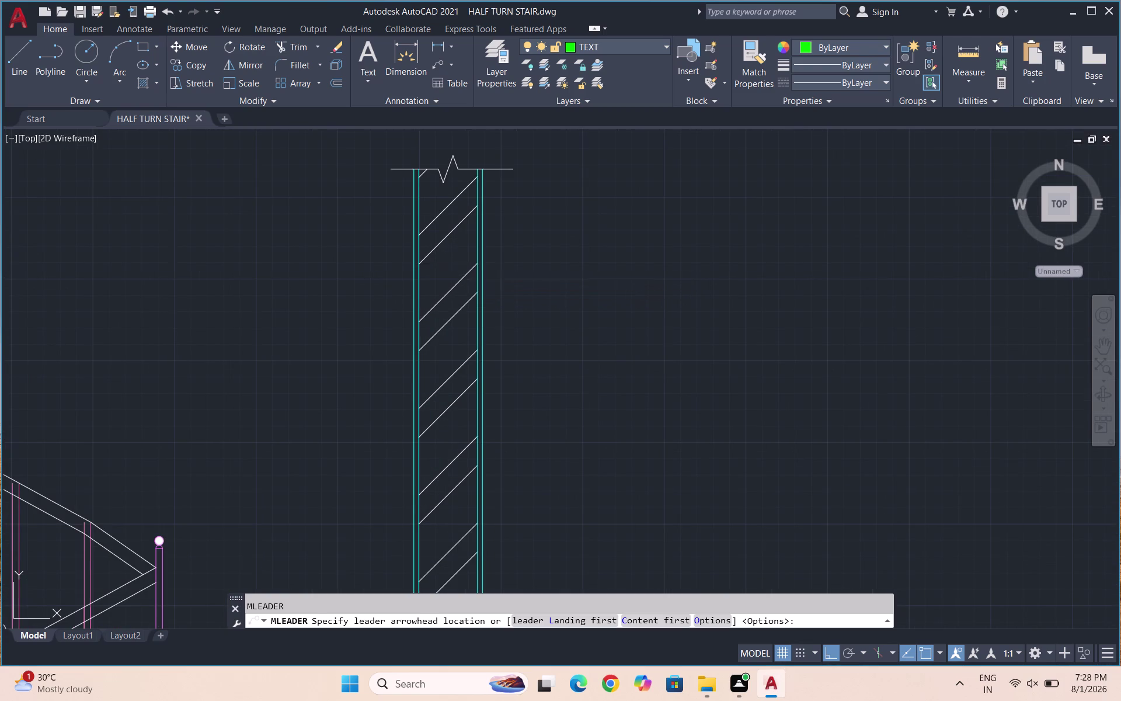
click(340, 261)
Enter the note text BRICKWALL - 9" and finish the leader.
text(BR)
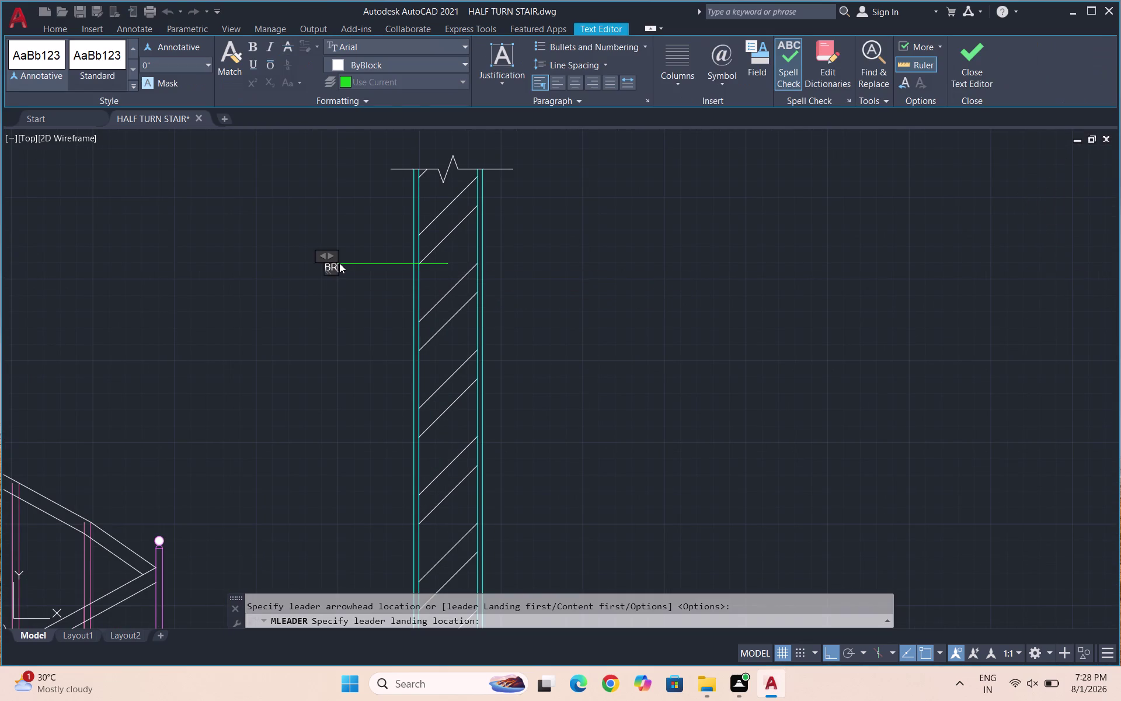
text(ICKWALL)
key(space)
text(-)
key(space)
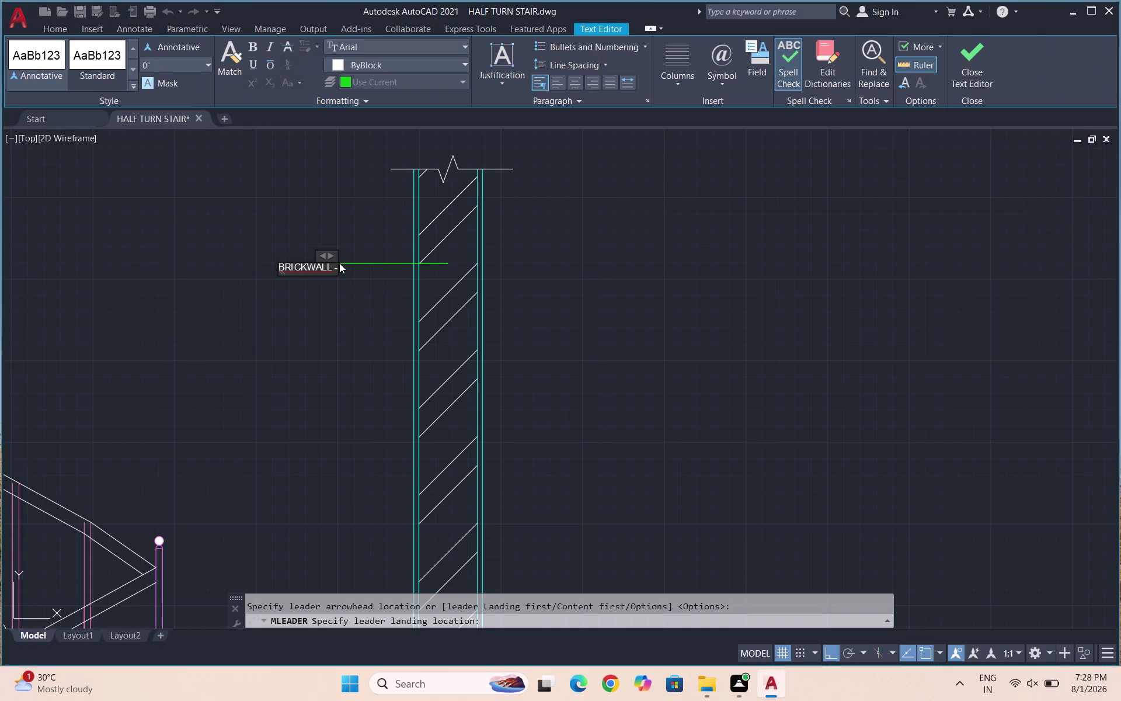
text(9)
key(shift+quotedbl)
click(361, 296)
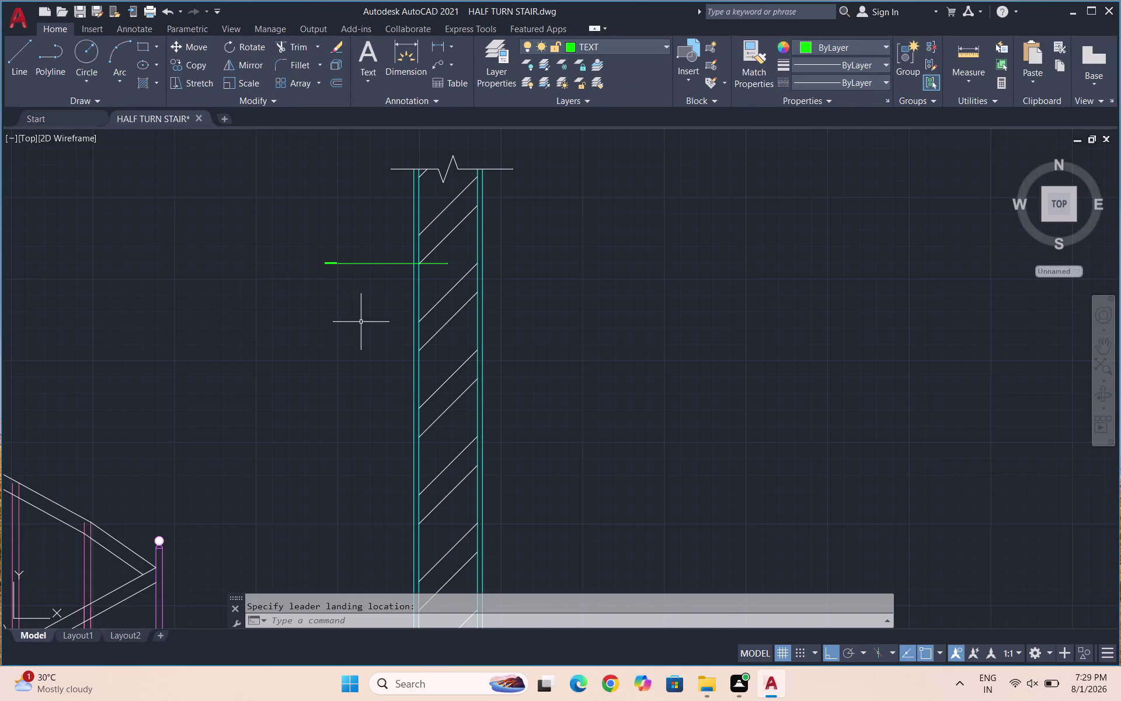
Repeat the multileader with its arrowhead on the wall face and landing far left.
key(space)
scroll(up, 3)
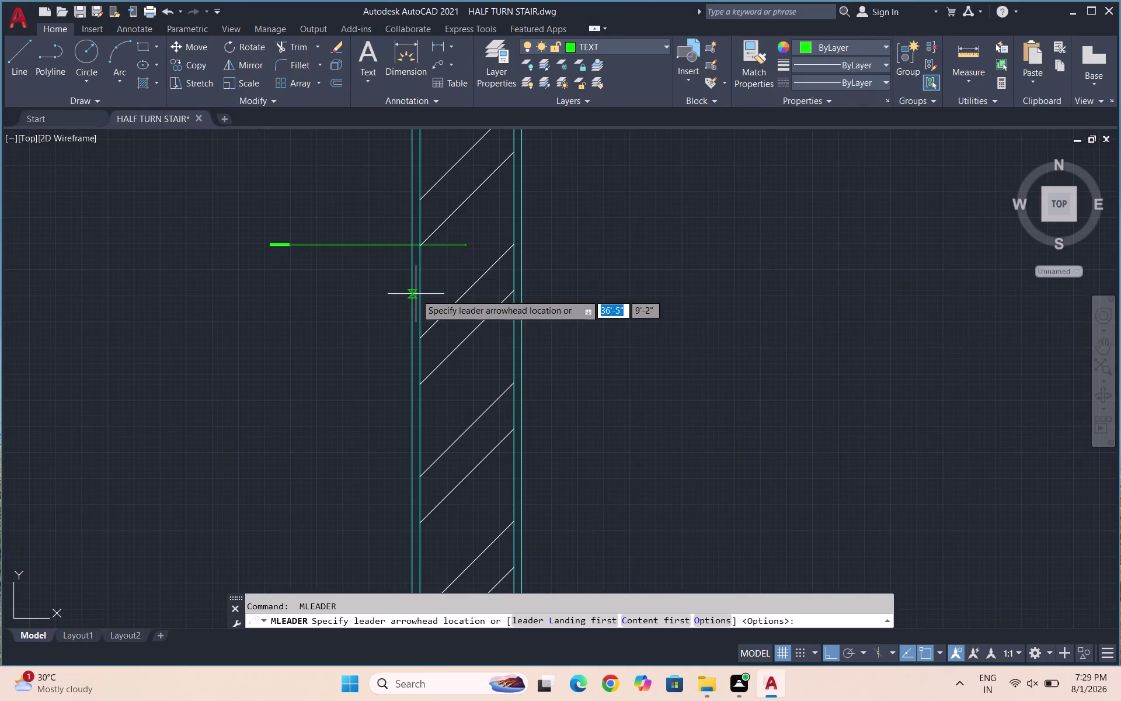
scroll(up, 3)
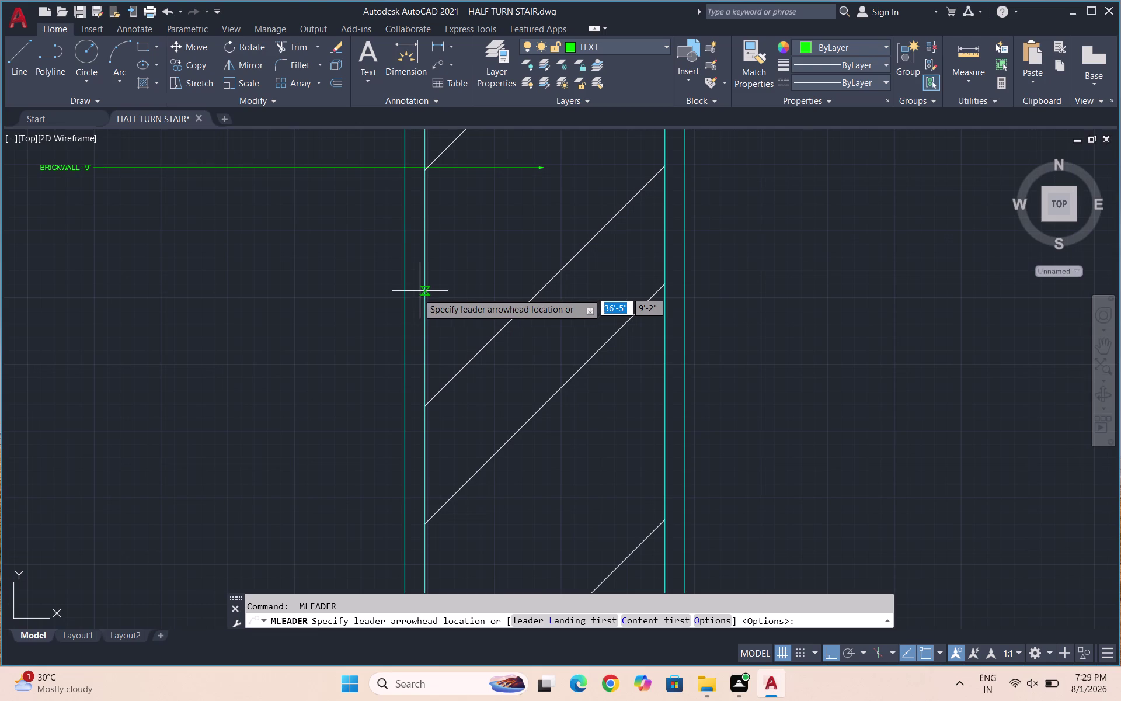
click(417, 292)
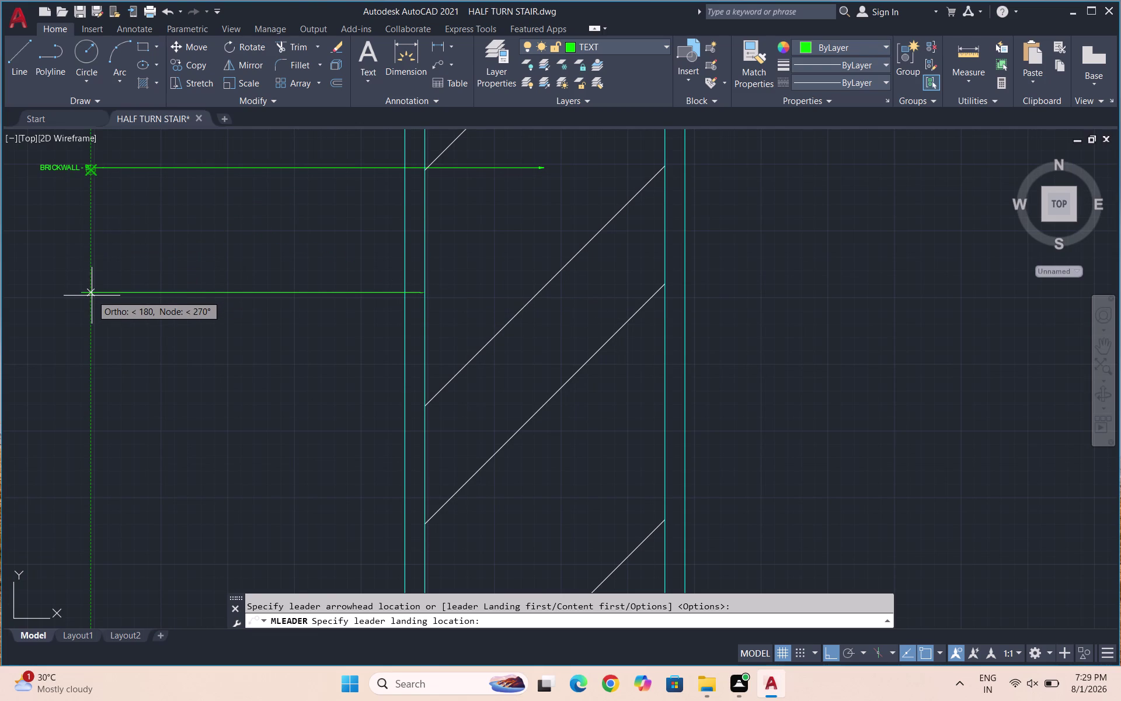
click(91, 295)
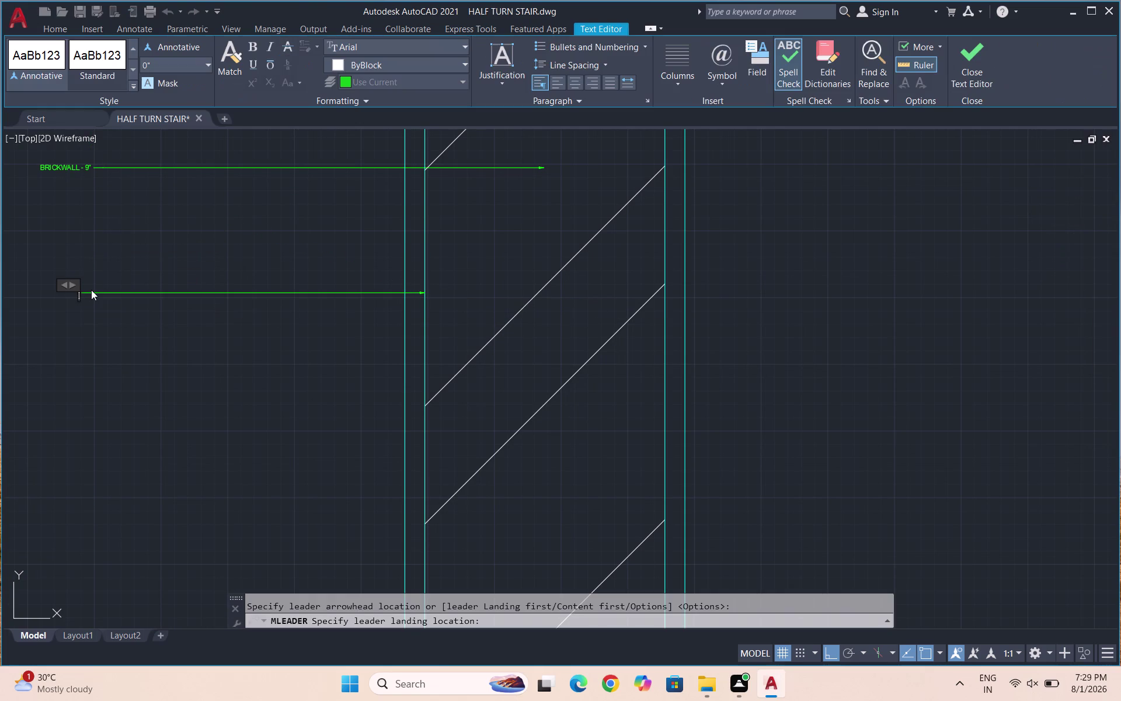
Type CEMENT PLASTER - 0.75" as the note and window-select both wall leaders.
text(CE)
text(M)
text(ENT)
key(space)
text(PLASTER)
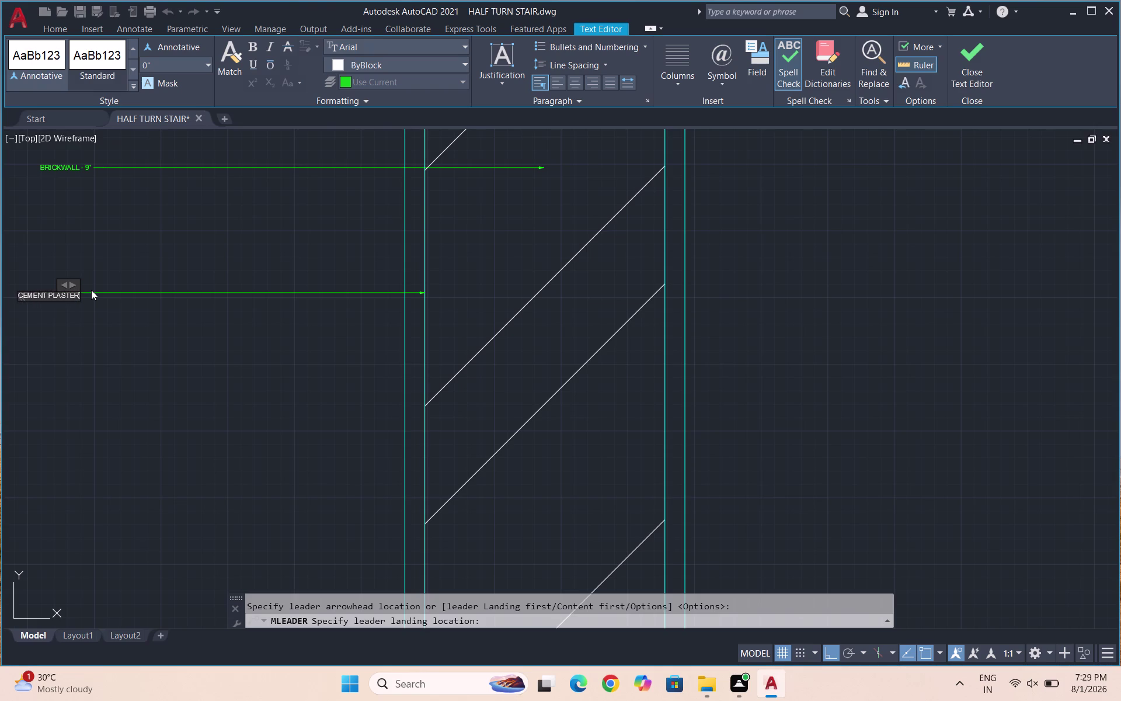
key(space)
text(-)
key(space)
text(0.)
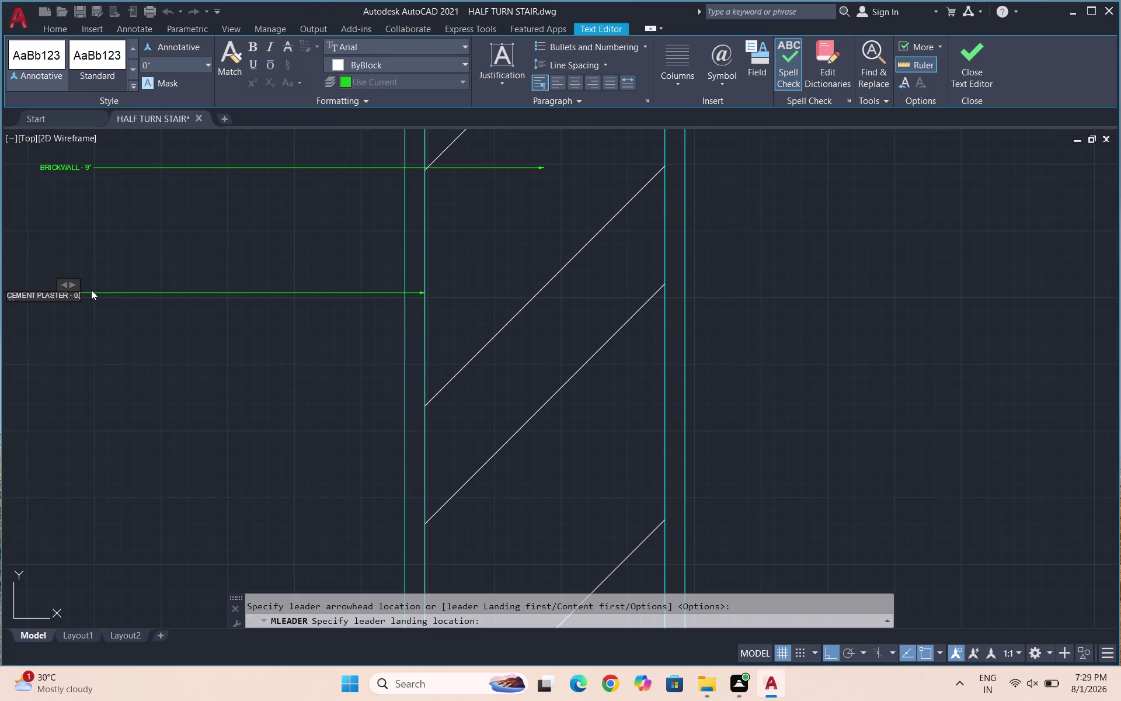
text(75")
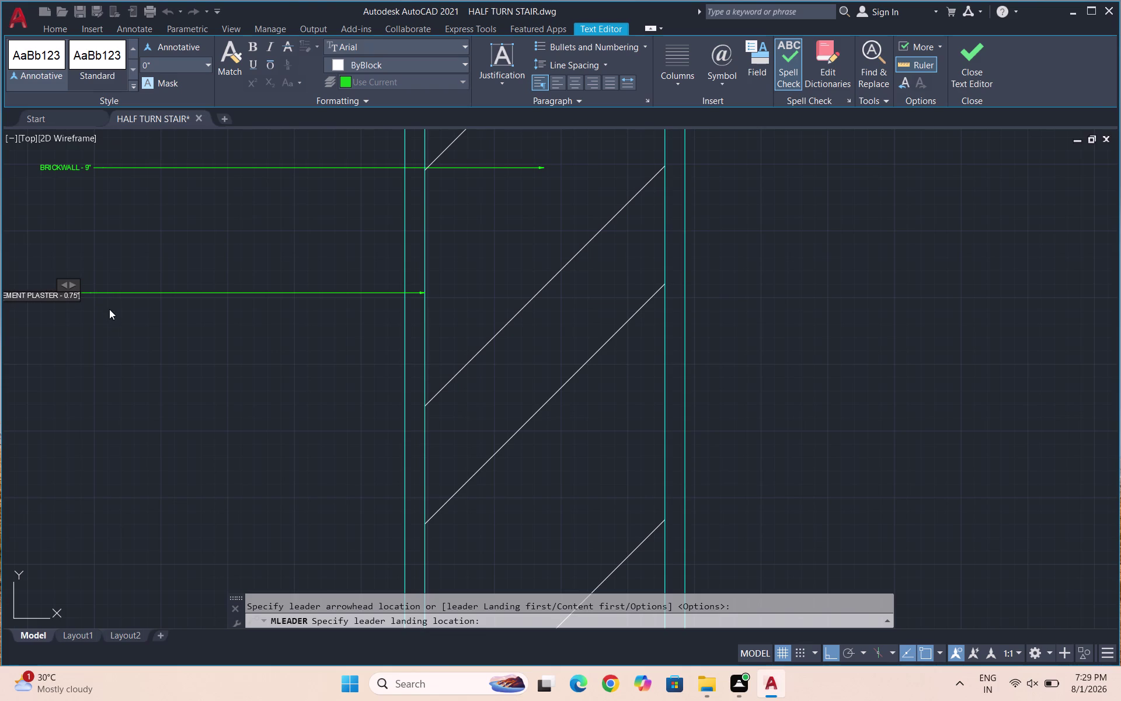
click(110, 309)
click(164, 329)
click(117, 152)
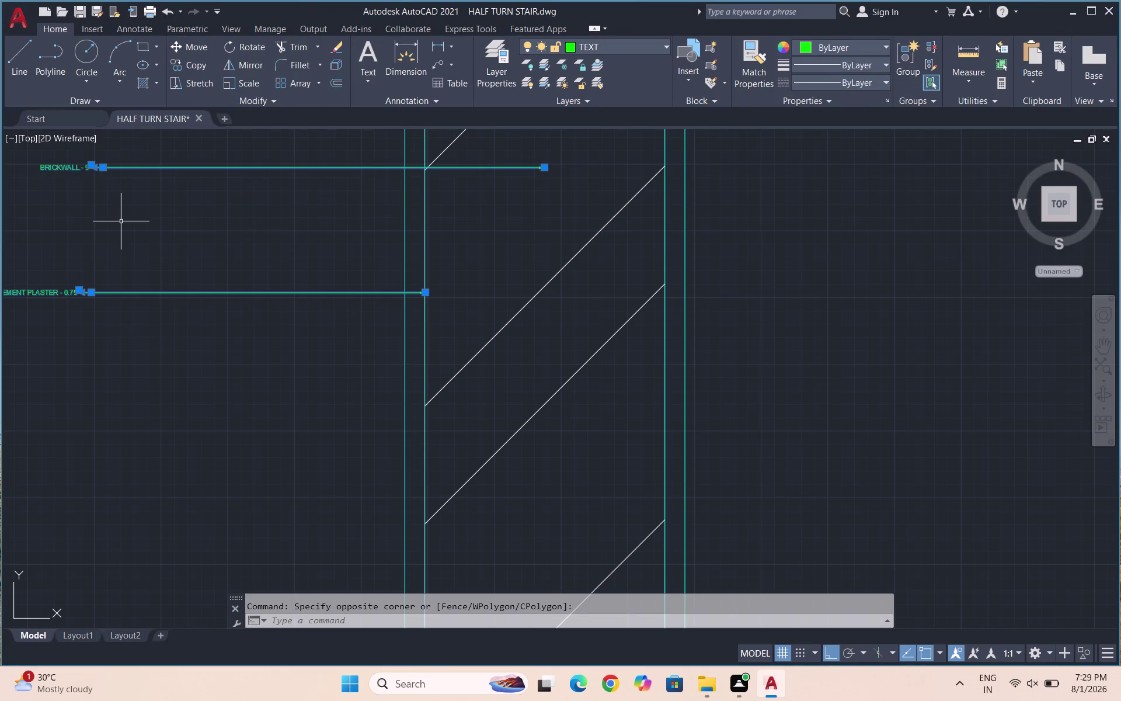
In Properties, set arrowhead size and text height to 3" for both wall leaders.
text(PR)
key(Return)
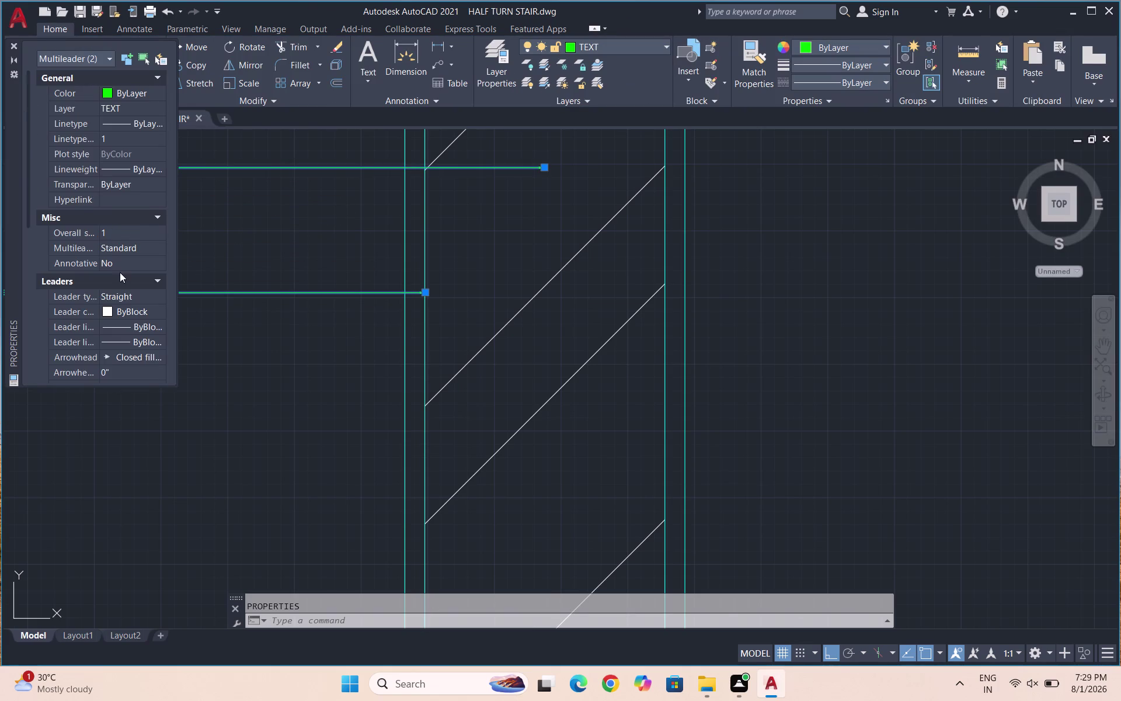
scroll(down, 3)
click(120, 292)
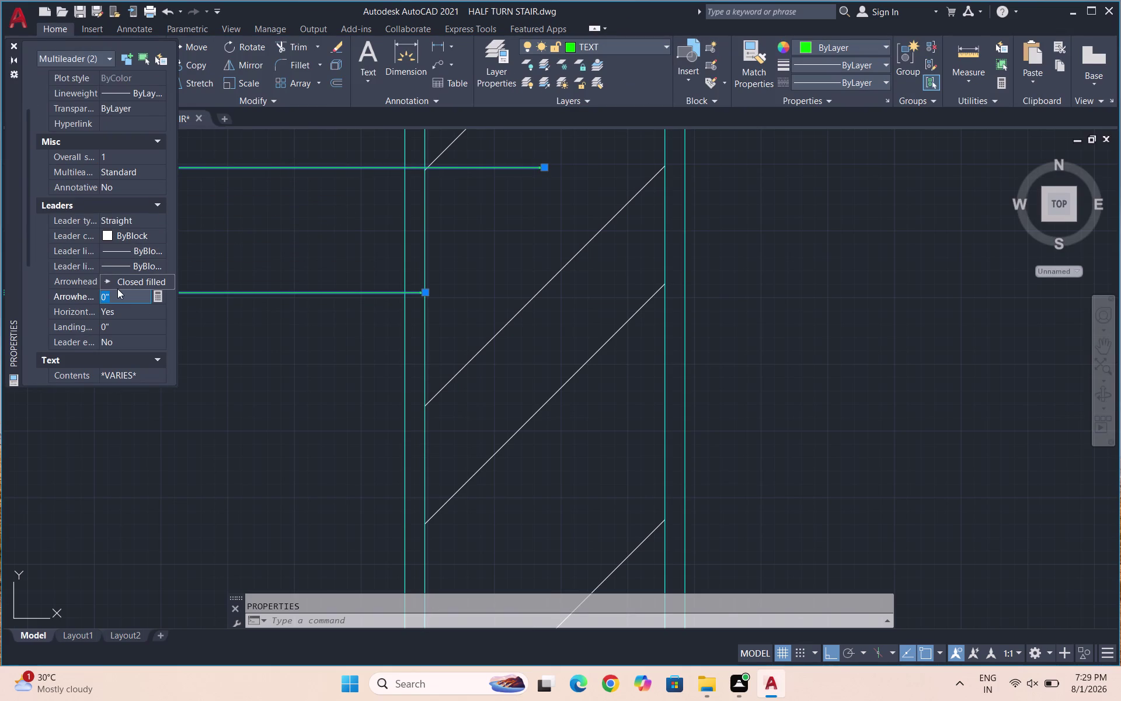
key(3)
key(Return)
scroll(down, 3)
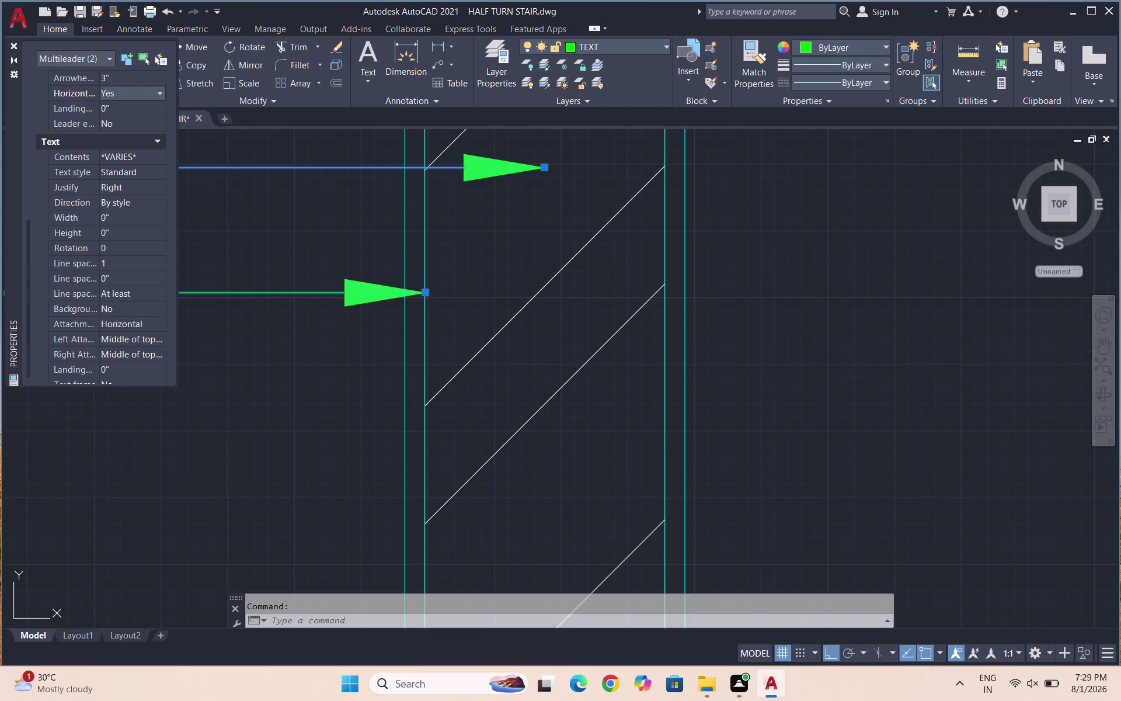
click(109, 233)
key(3)
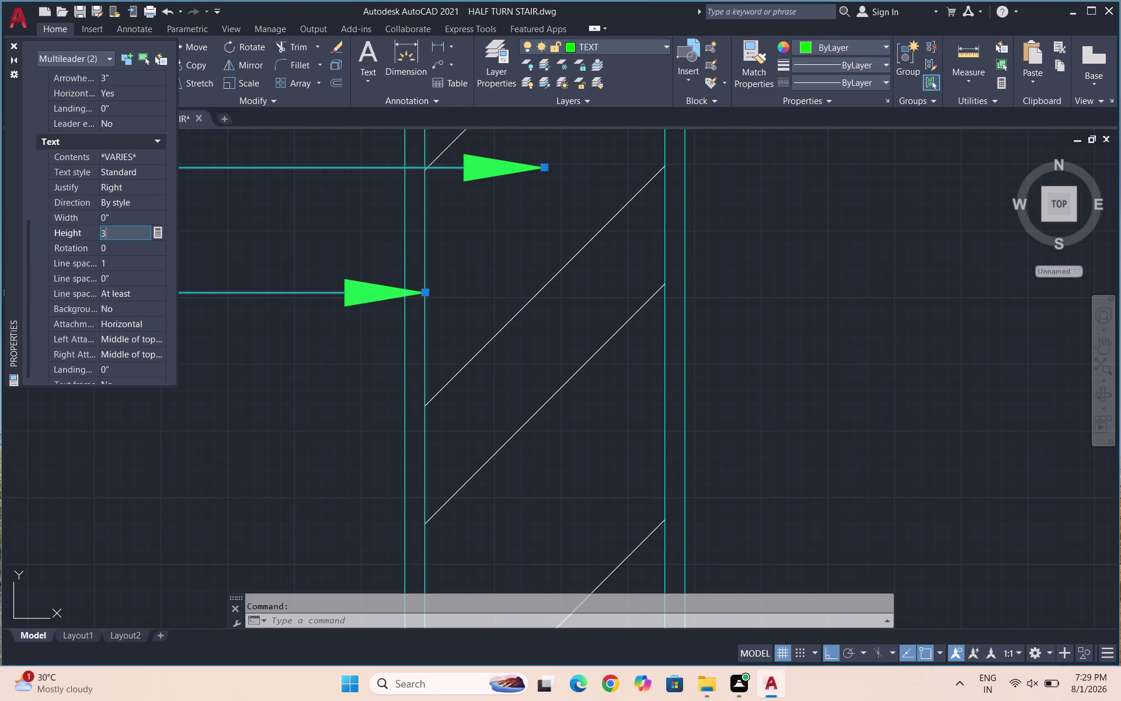
key(Return)
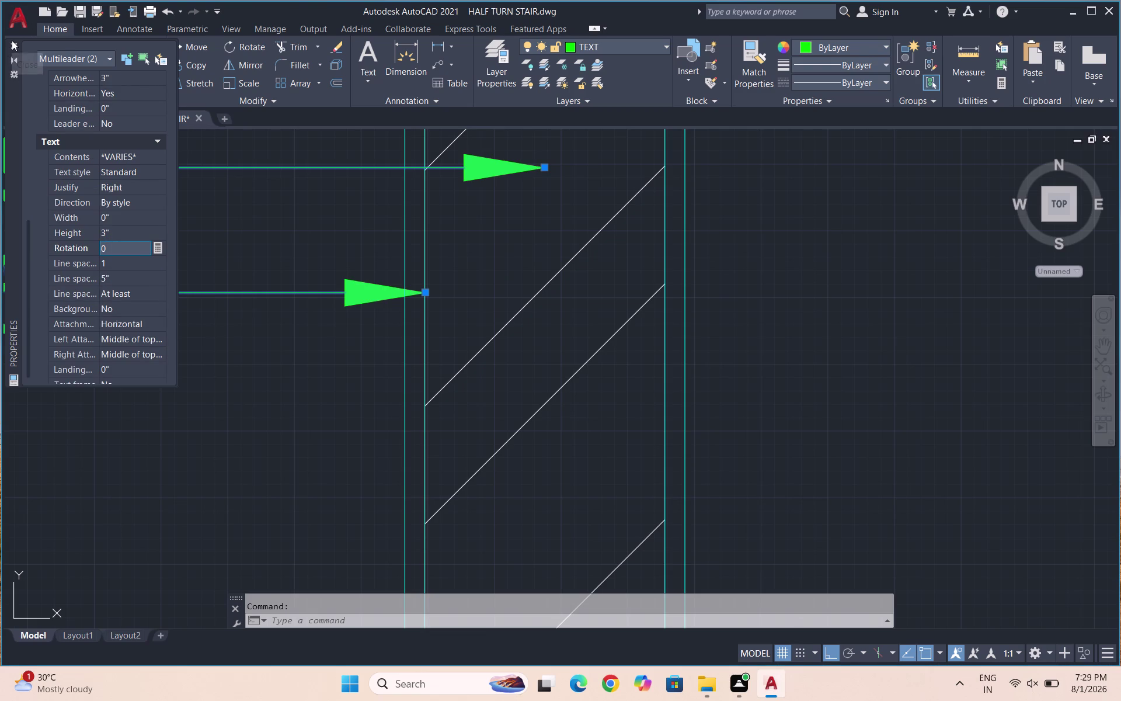
click(11, 41)
scroll(down, 3)
scroll(down, 3)
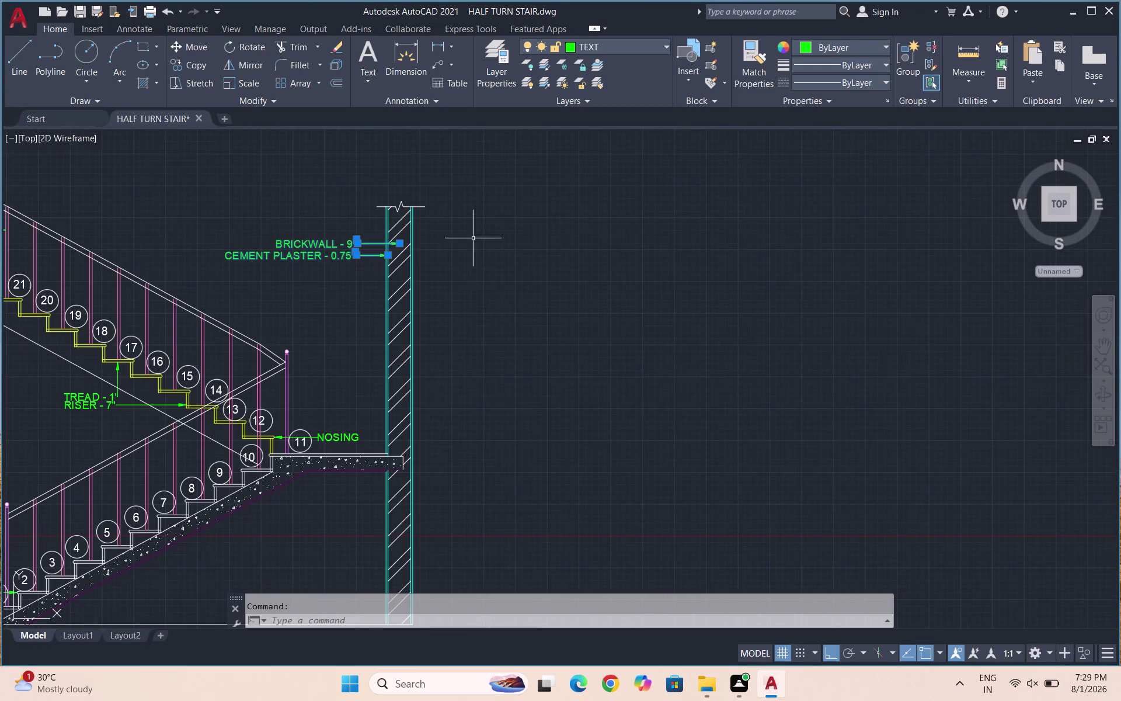
key(Escape)
scroll(down, 3)
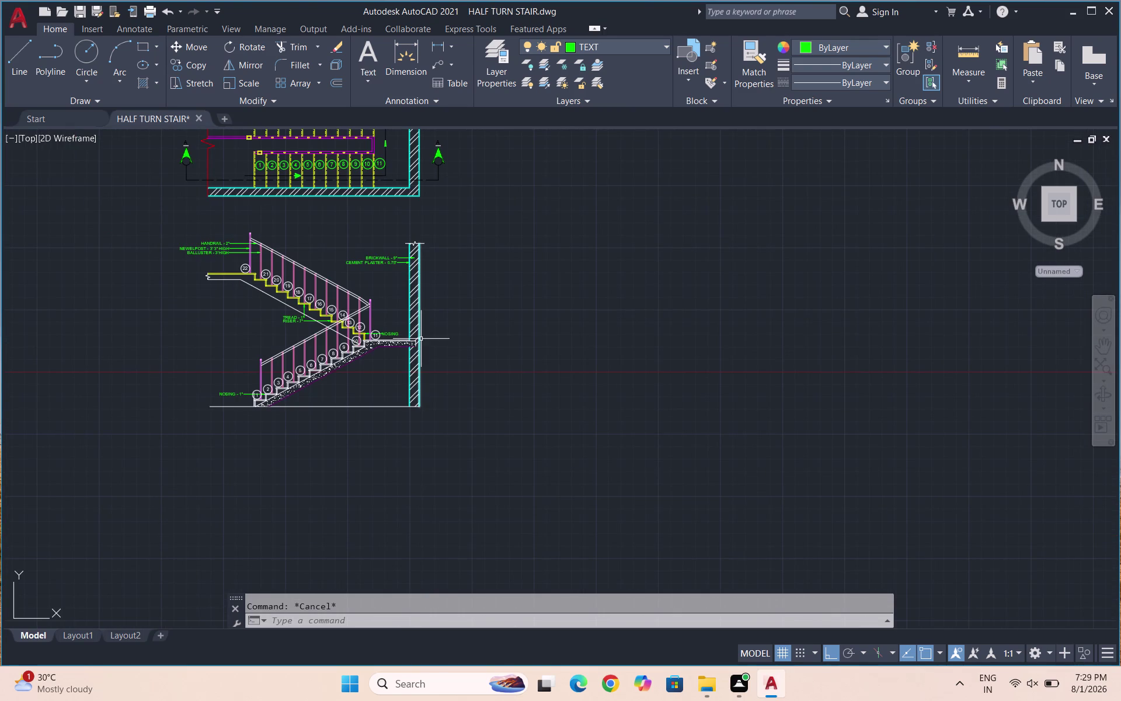
scroll(up, 3)
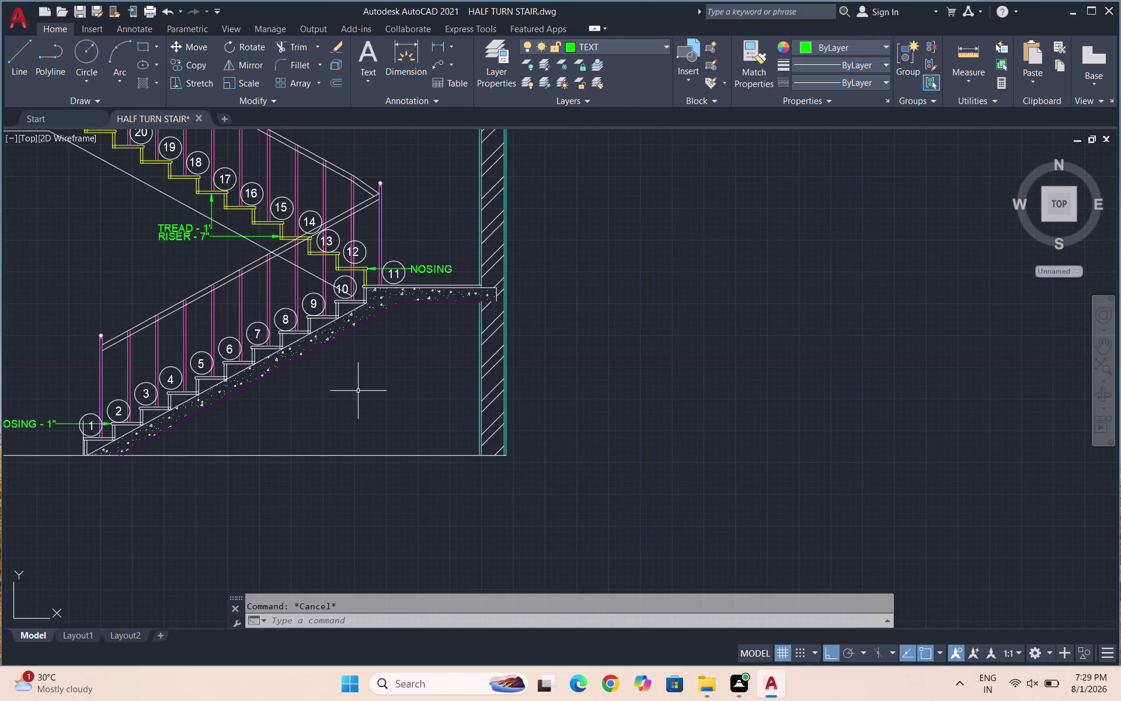
Add a SLAB - 6" leader pointing at the stair's waist slab.
text(ML)
click(420, 435)
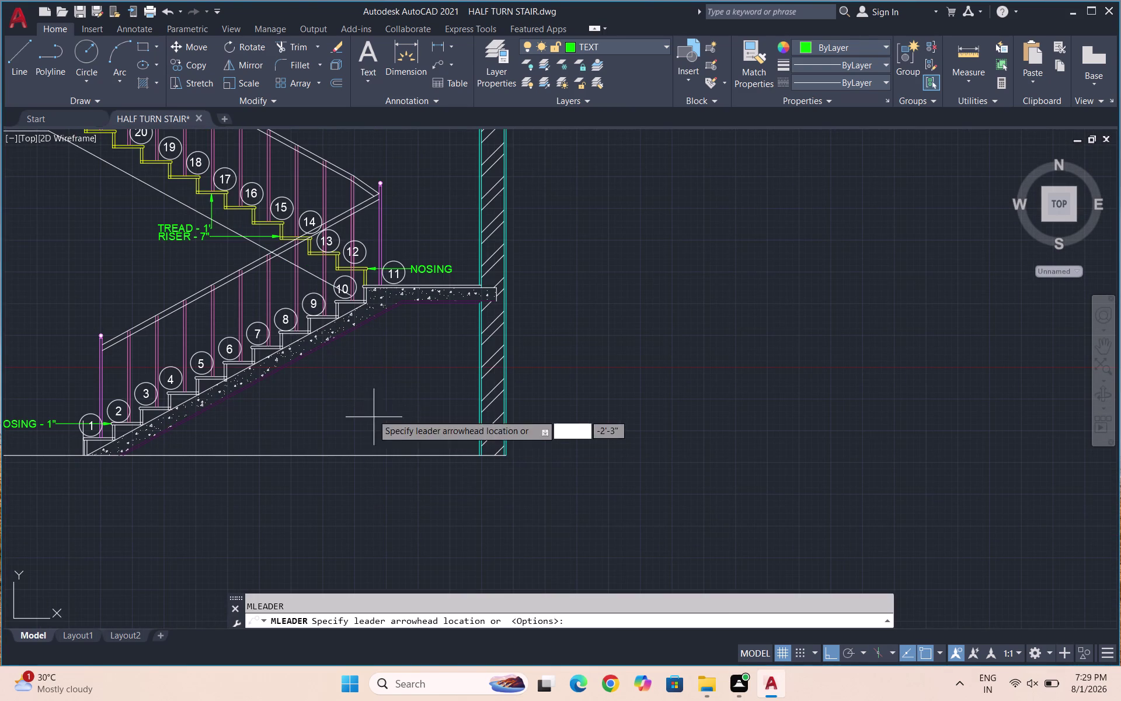
scroll(up, 3)
scroll(up, 3)
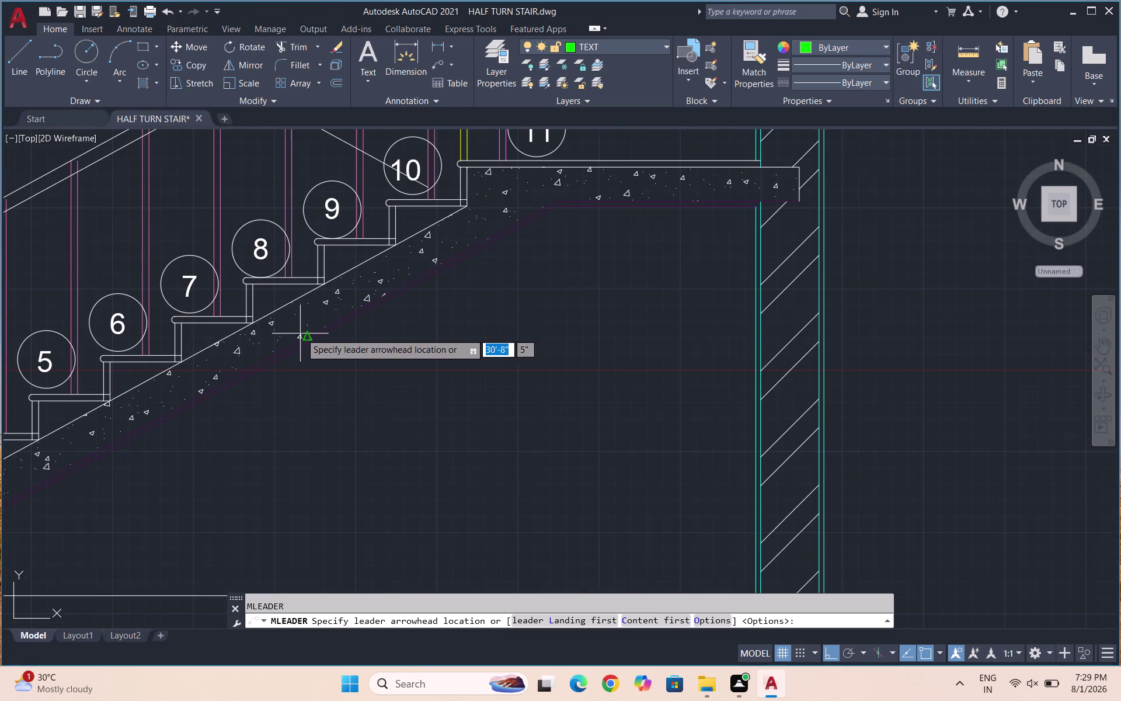
click(309, 313)
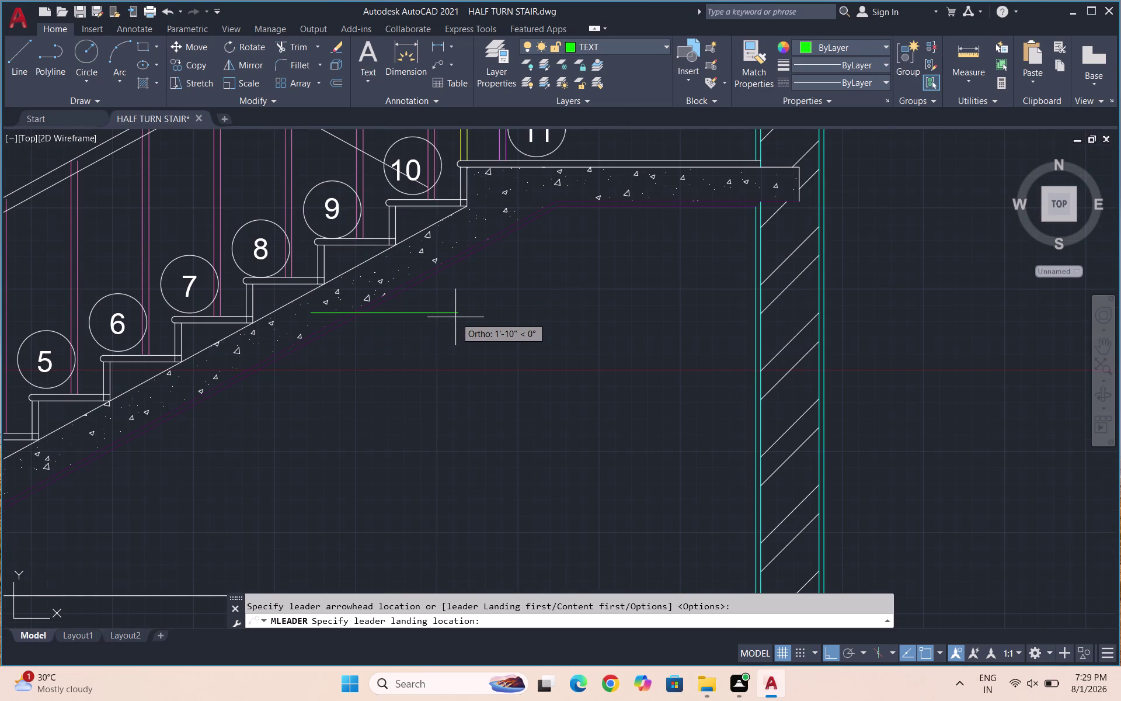
click(455, 316)
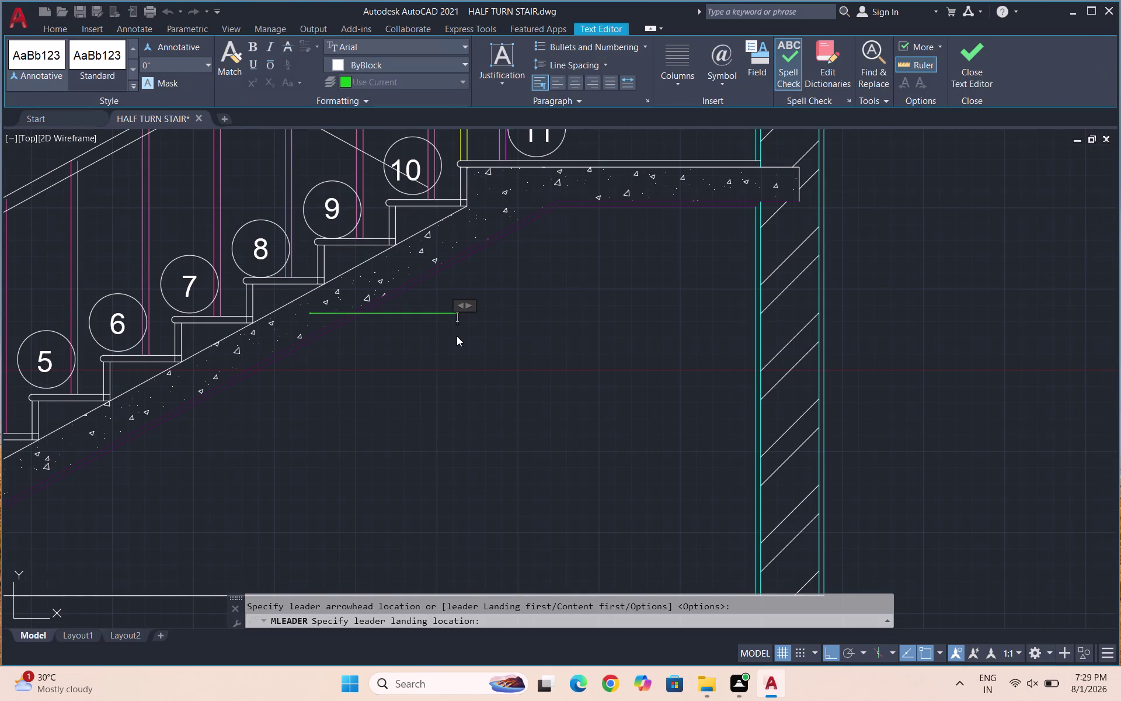
text(SLAB)
key(space)
text(-)
key(space)
text(6)
key(shift+quotedbl)
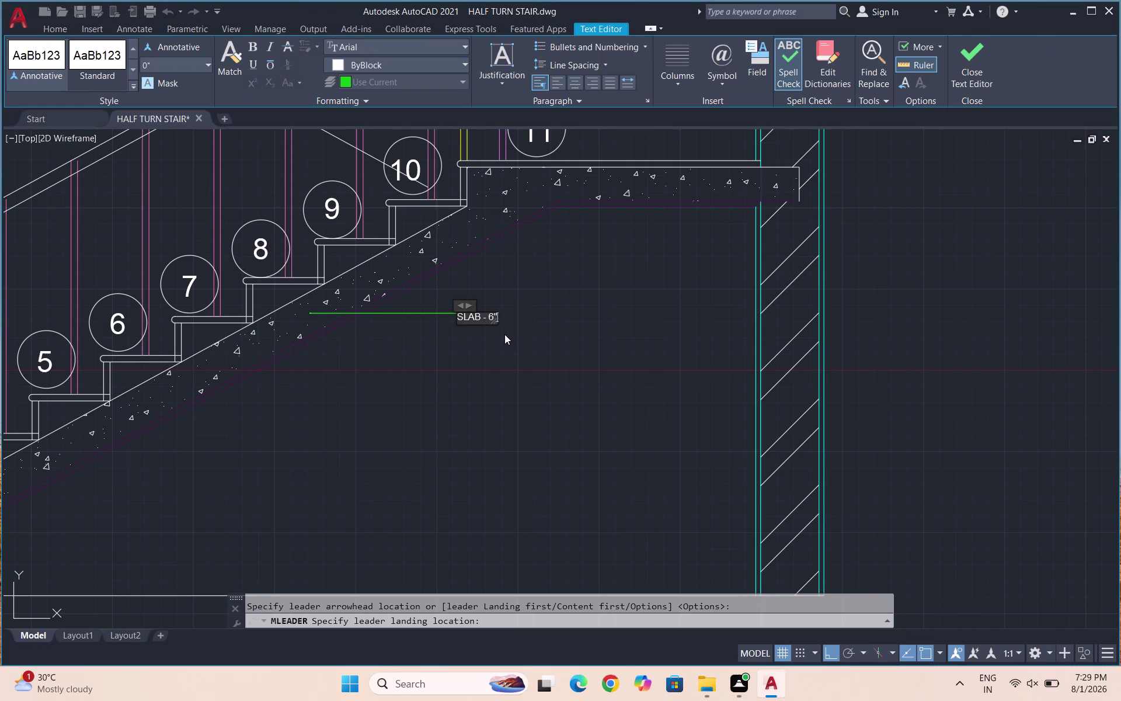
click(506, 336)
Add a STONE - 1" leader pointing at the stone layer, below the slab note.
key(space)
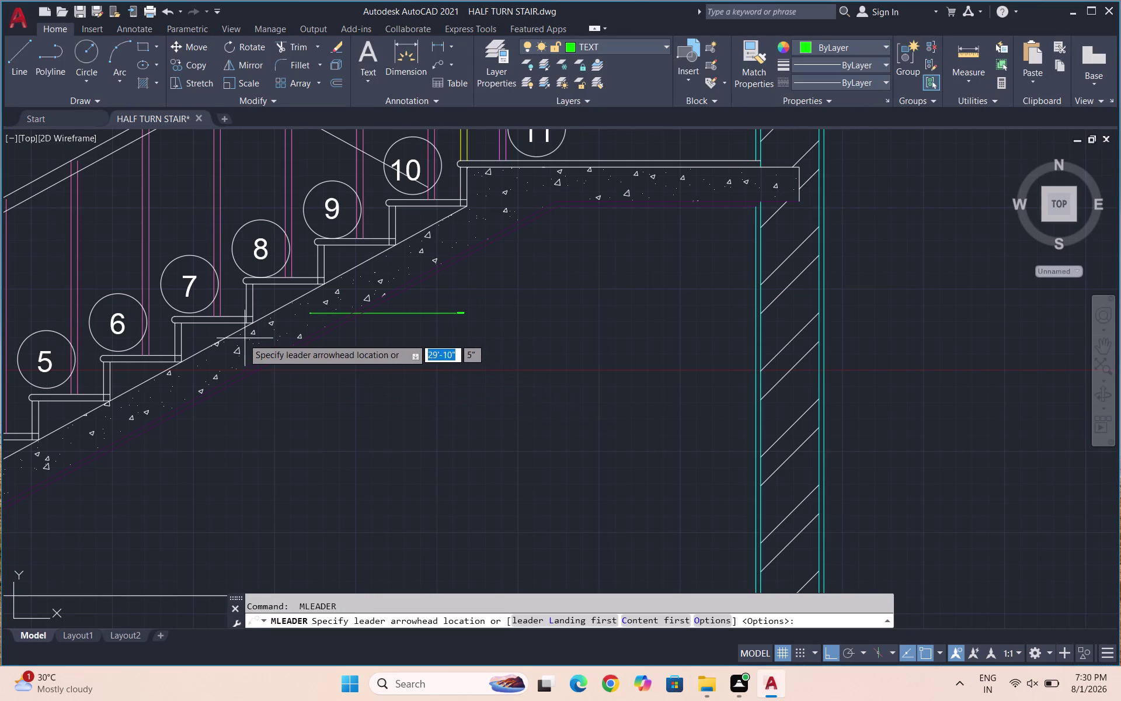
drag(182, 344, 431, 334)
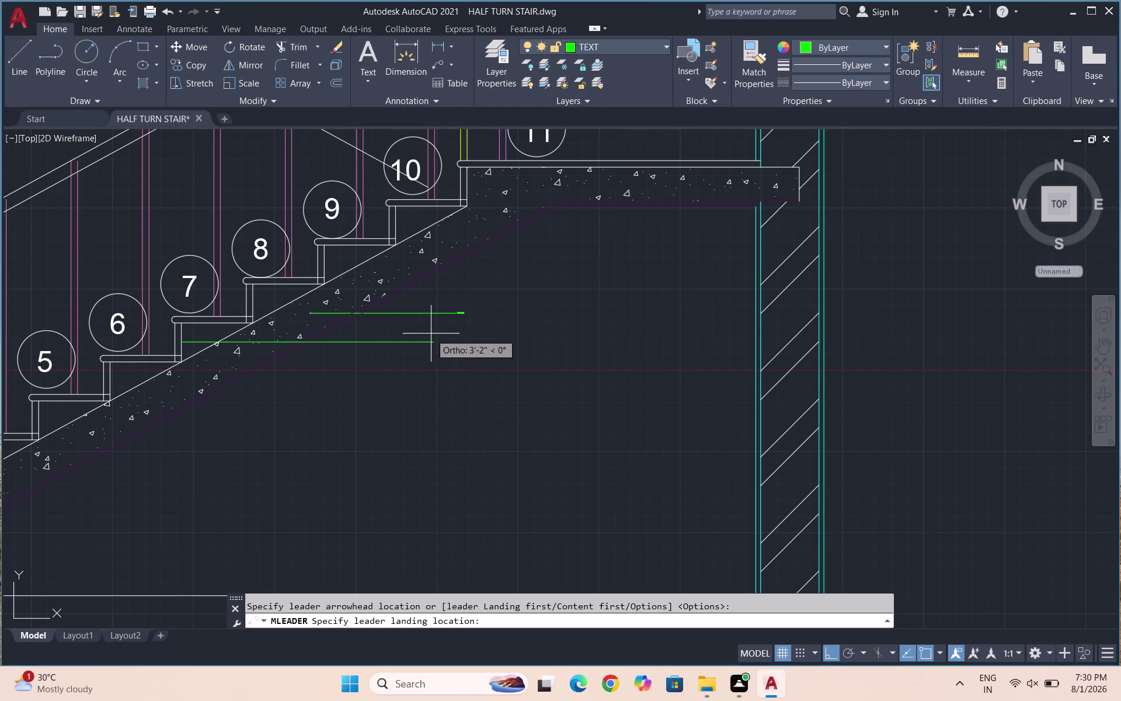
drag(430, 334, 468, 317)
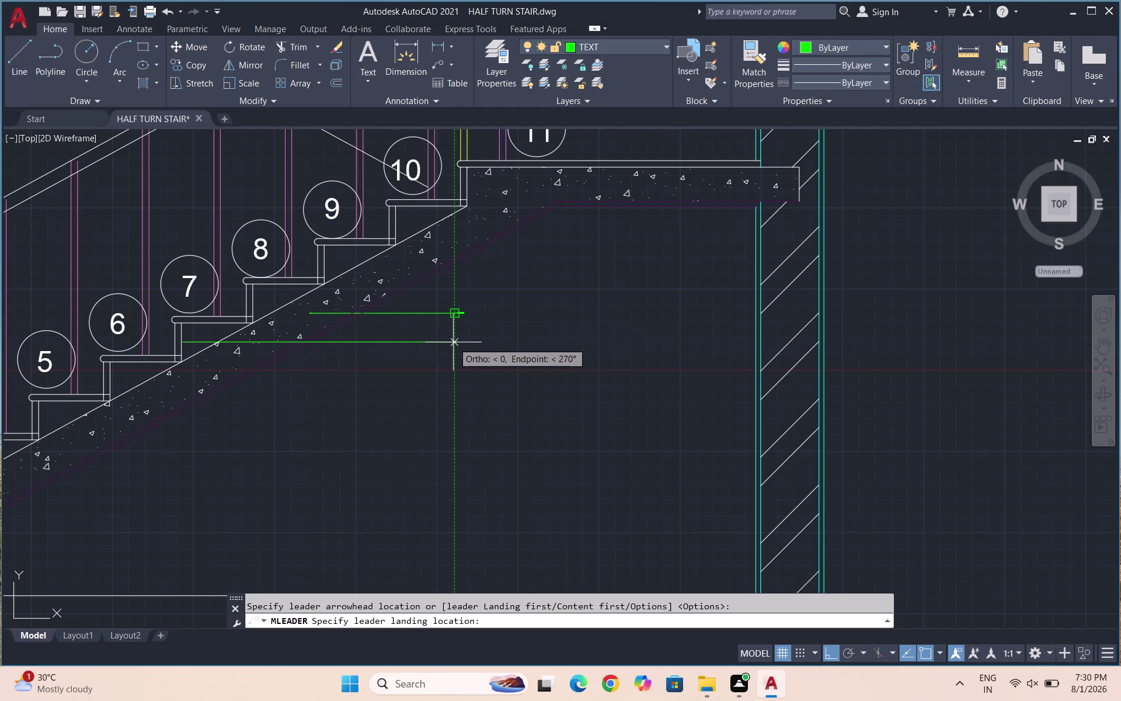
click(453, 343)
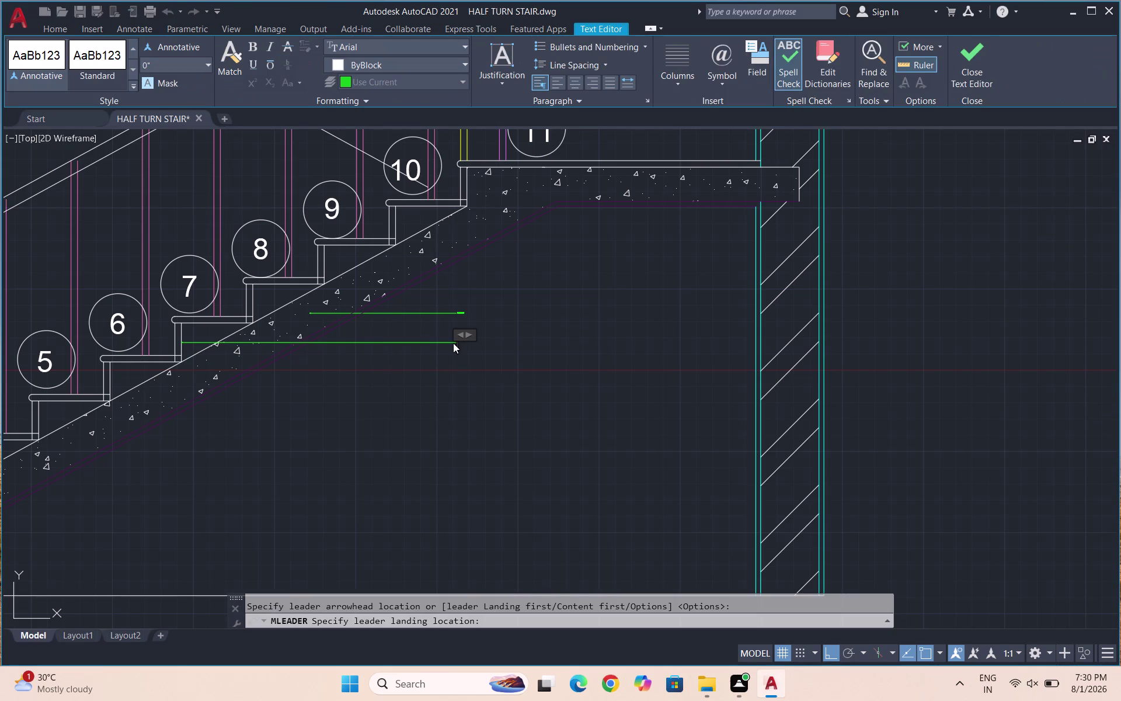
text(STONE)
key(space)
text(-)
key(space)
text(1)
text(")
click(537, 360)
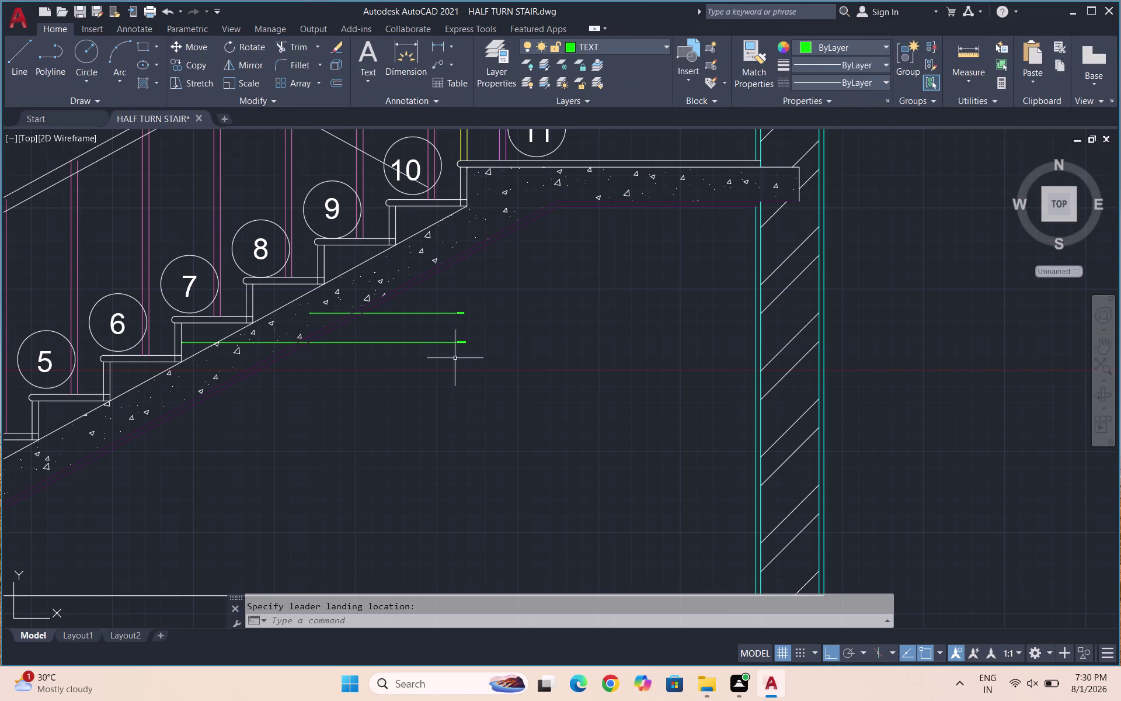
Add a CEMENT PLASTER - 0.75" leader pointing at the plaster layer.
key(space)
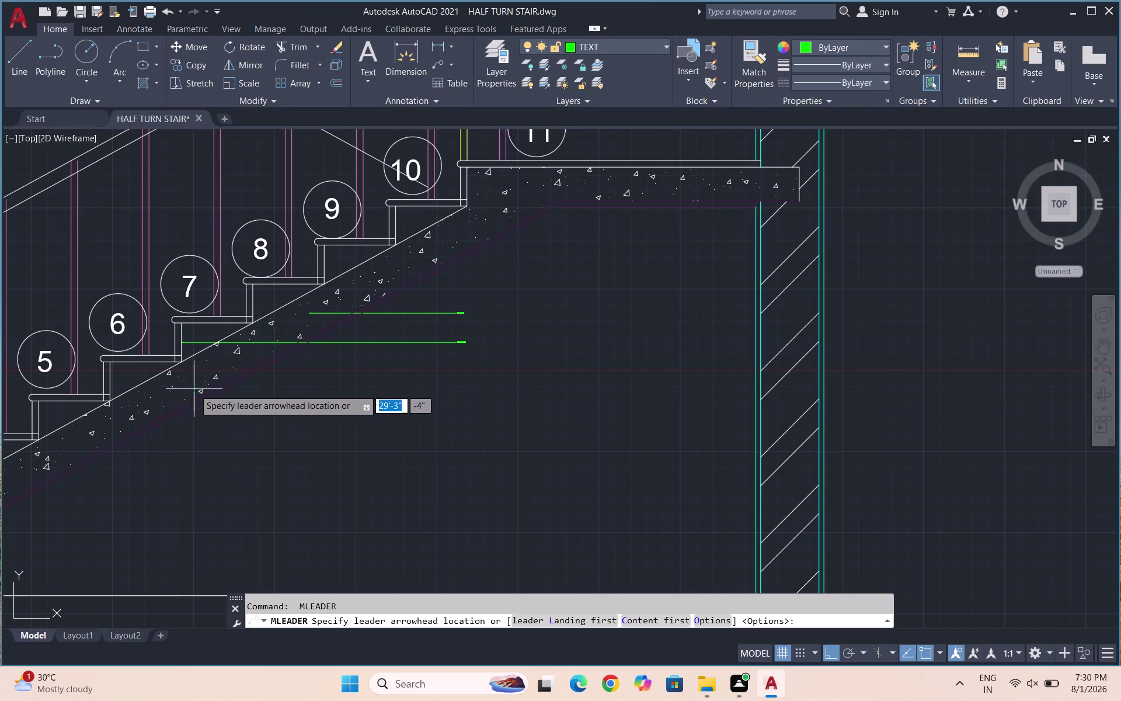
click(260, 372)
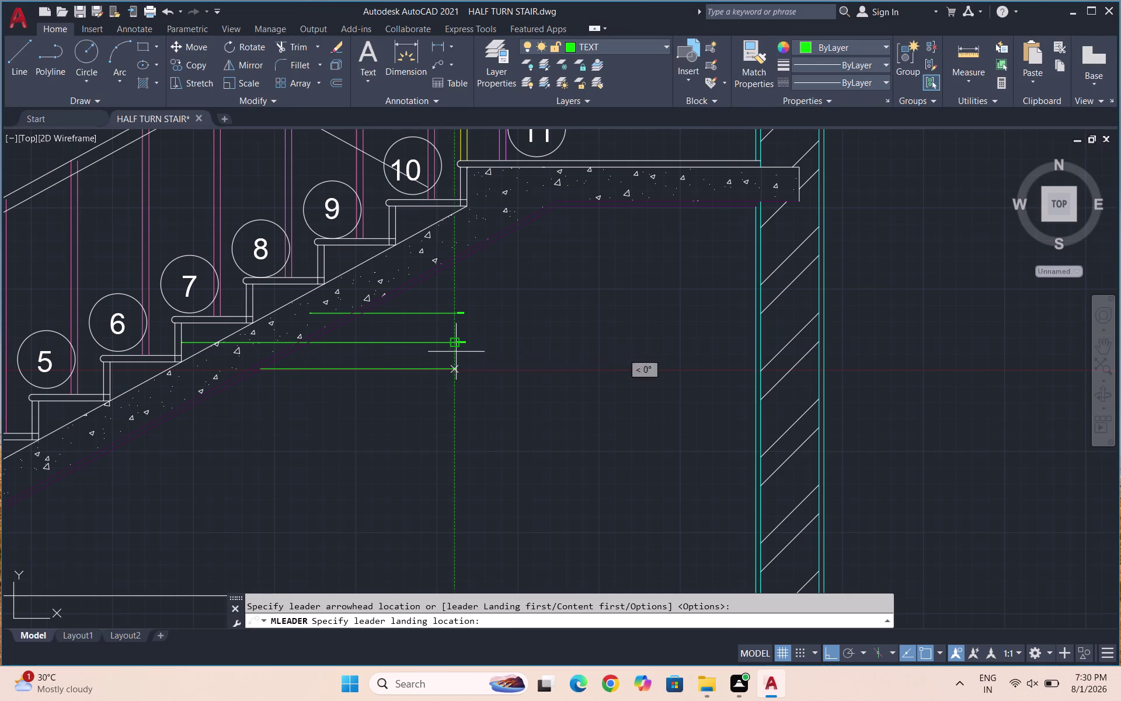
click(454, 370)
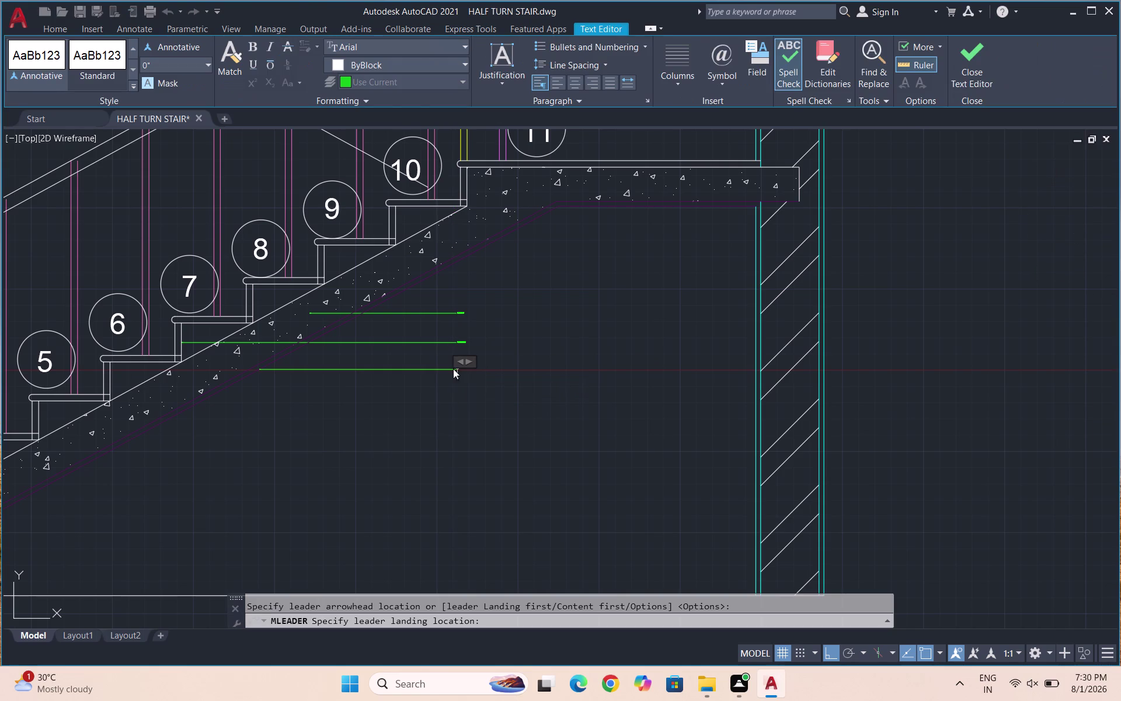
text(CEMENT)
key(space)
text(PLASTER)
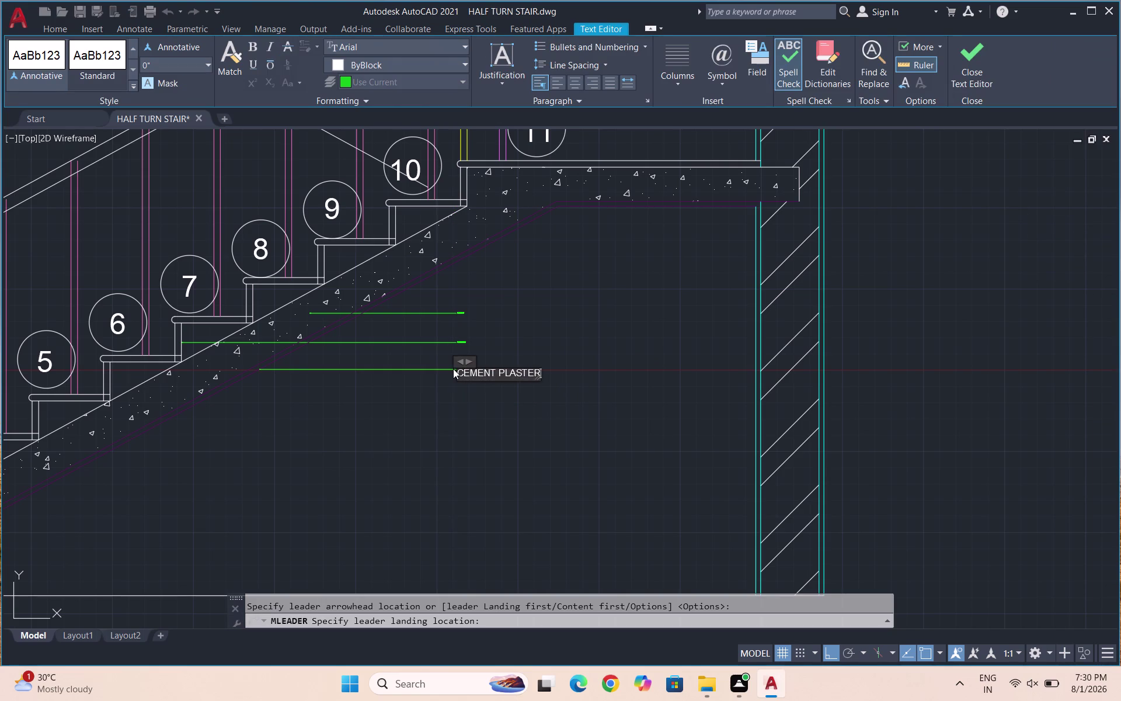
key(space)
text(-)
key(space)
text(.75")
key(BackSpace)
key(BackSpace)
key(BackSpace)
key(BackSpace)
text(0)
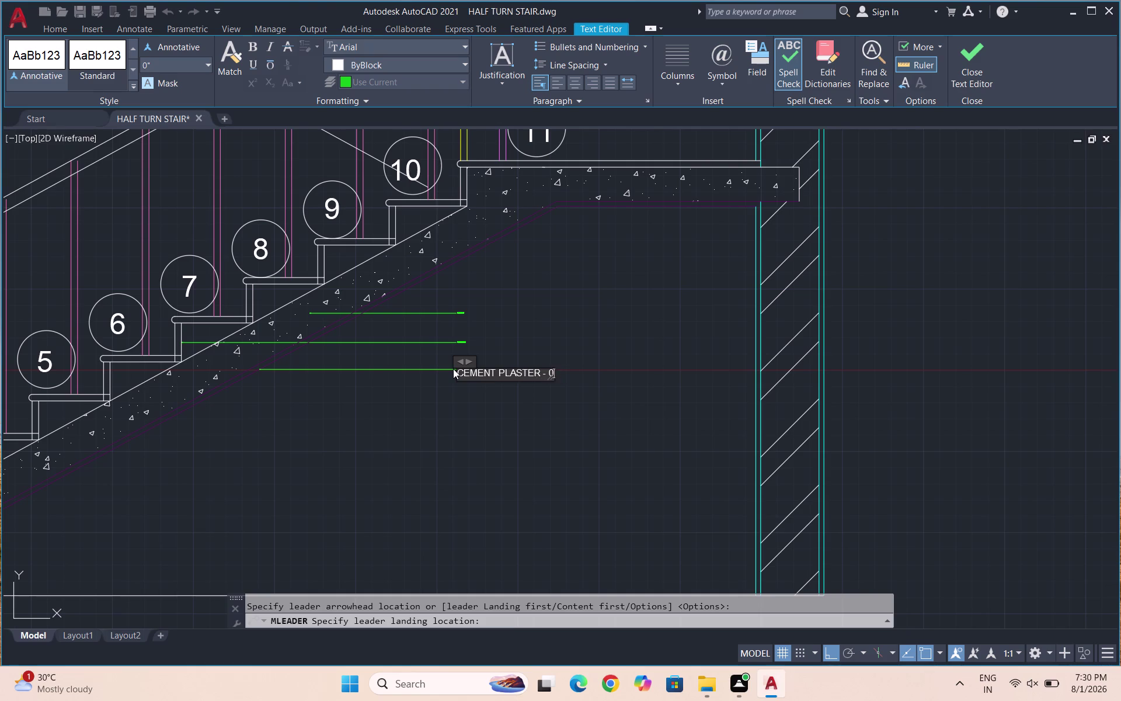
text(.75")
click(515, 454)
click(431, 396)
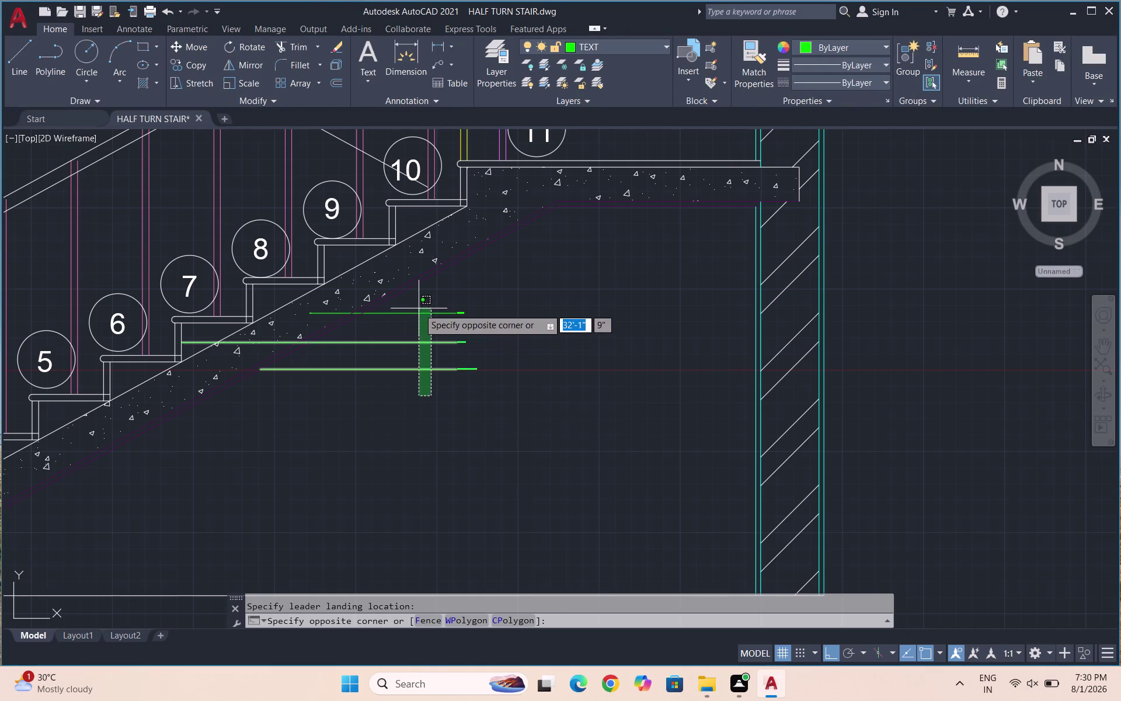
Give the SLAB, STONE and CEMENT PLASTER leaders 3" arrowheads and 3" text height.
click(419, 308)
text(P)
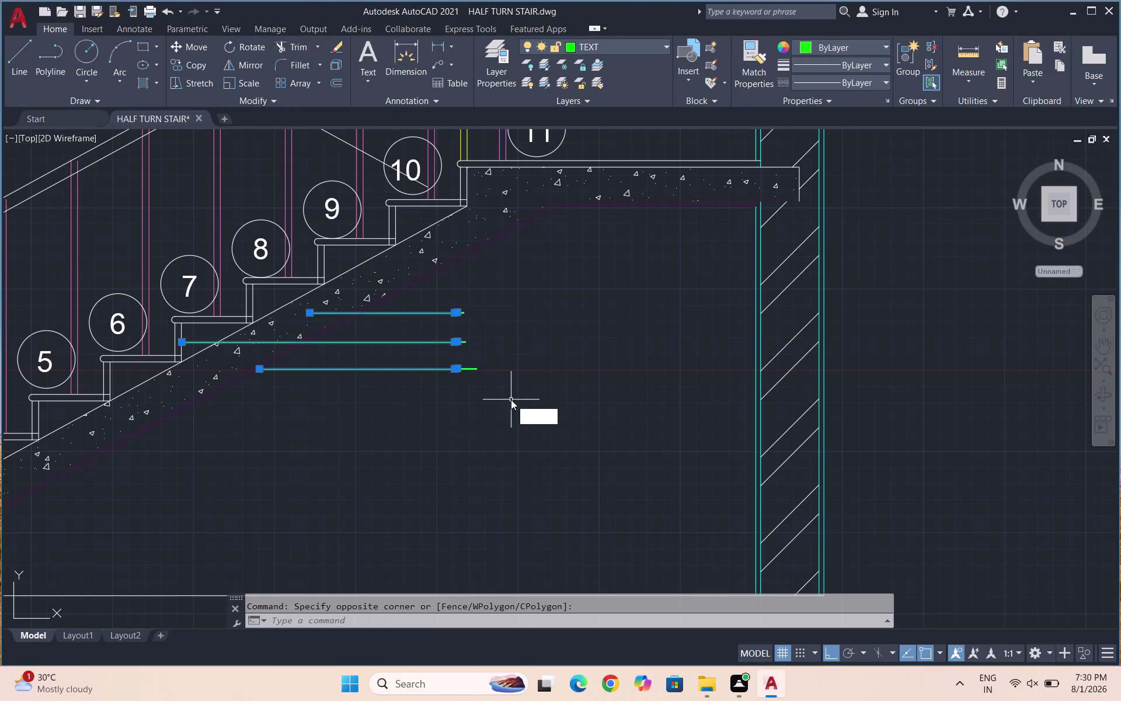
text(R)
key(Return)
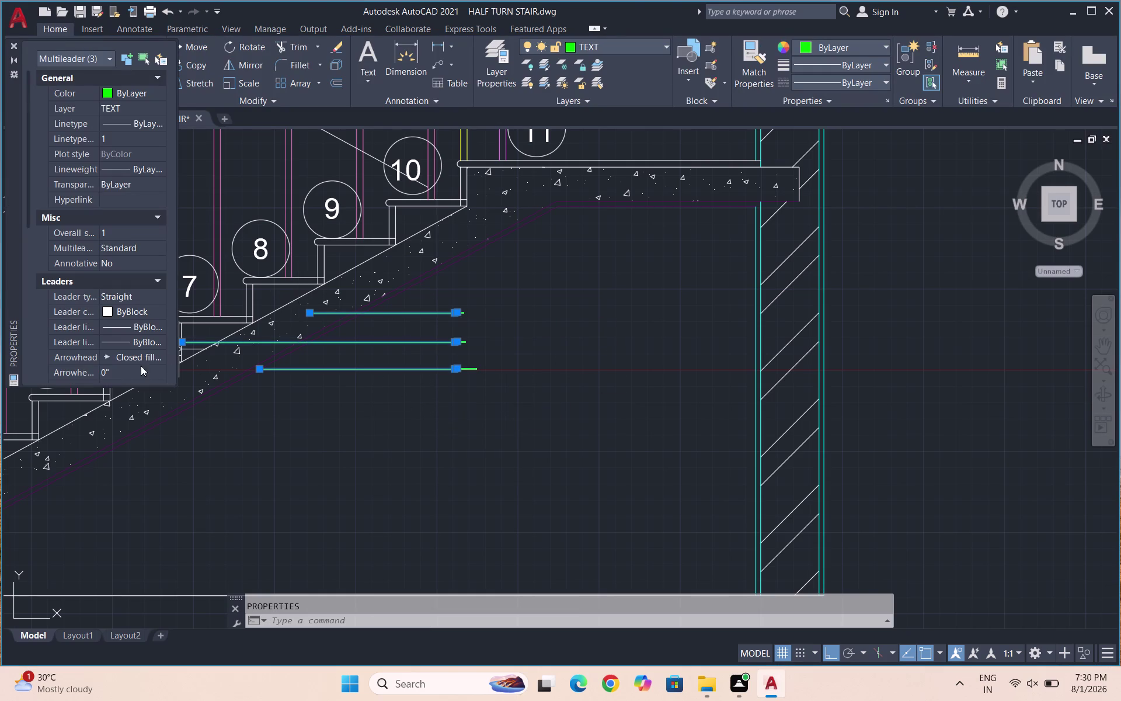
click(130, 369)
key(3)
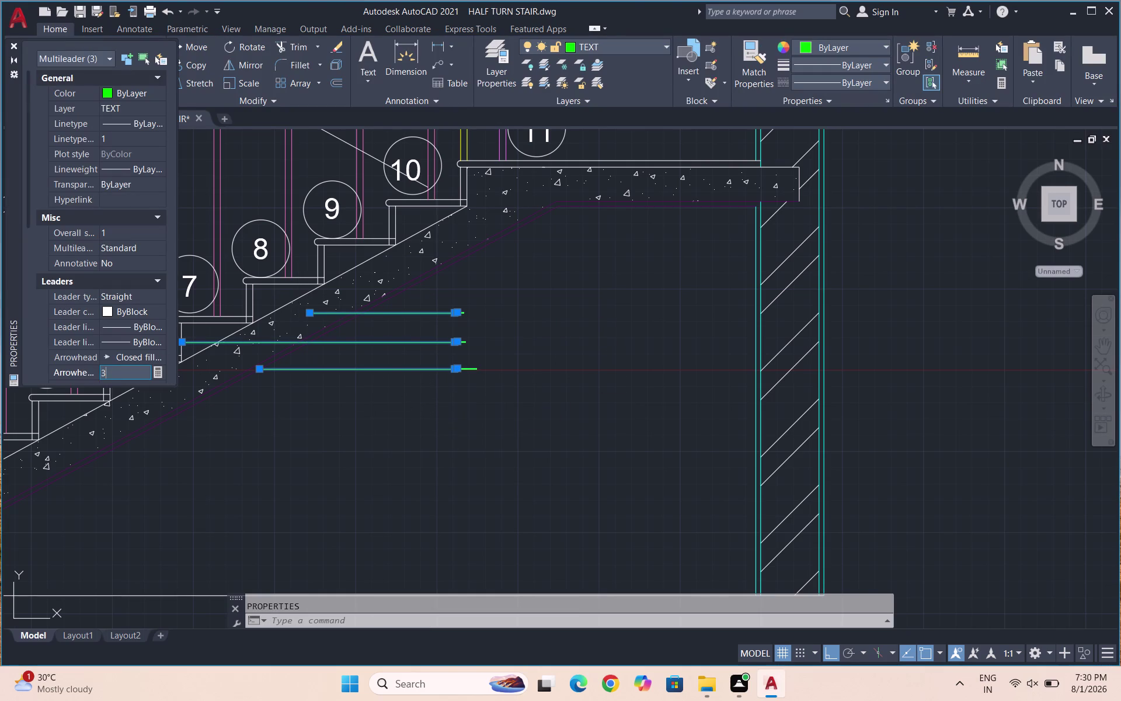
key(Return)
scroll(down, 3)
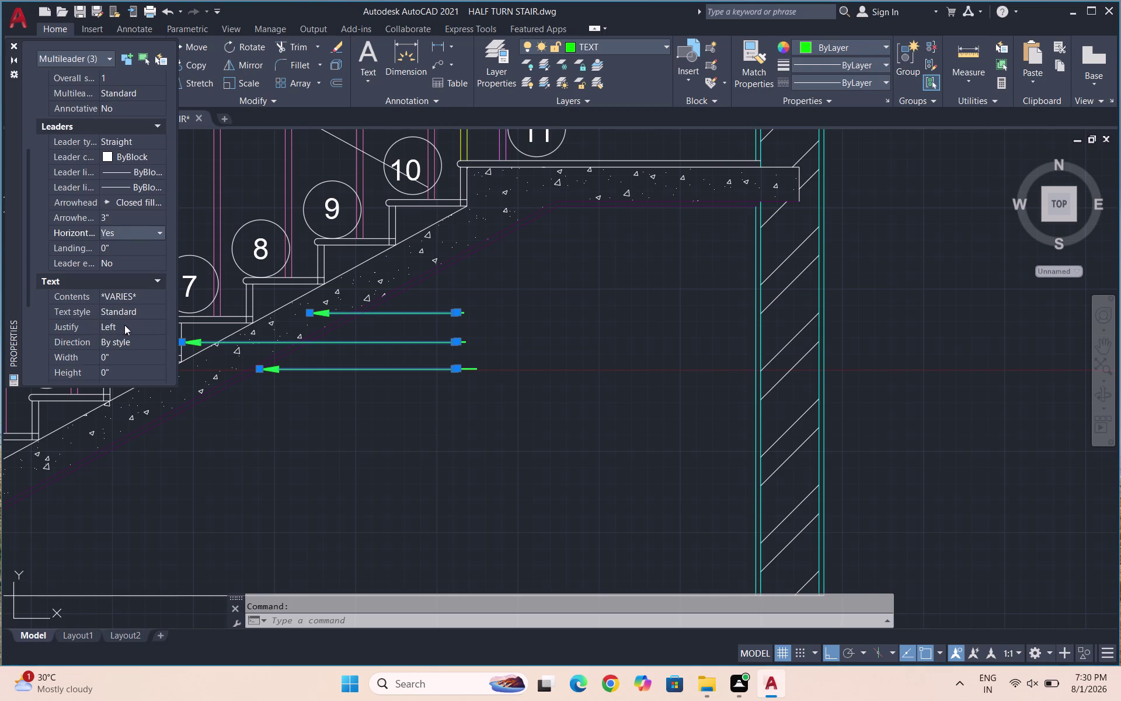
click(112, 368)
key(3)
key(Return)
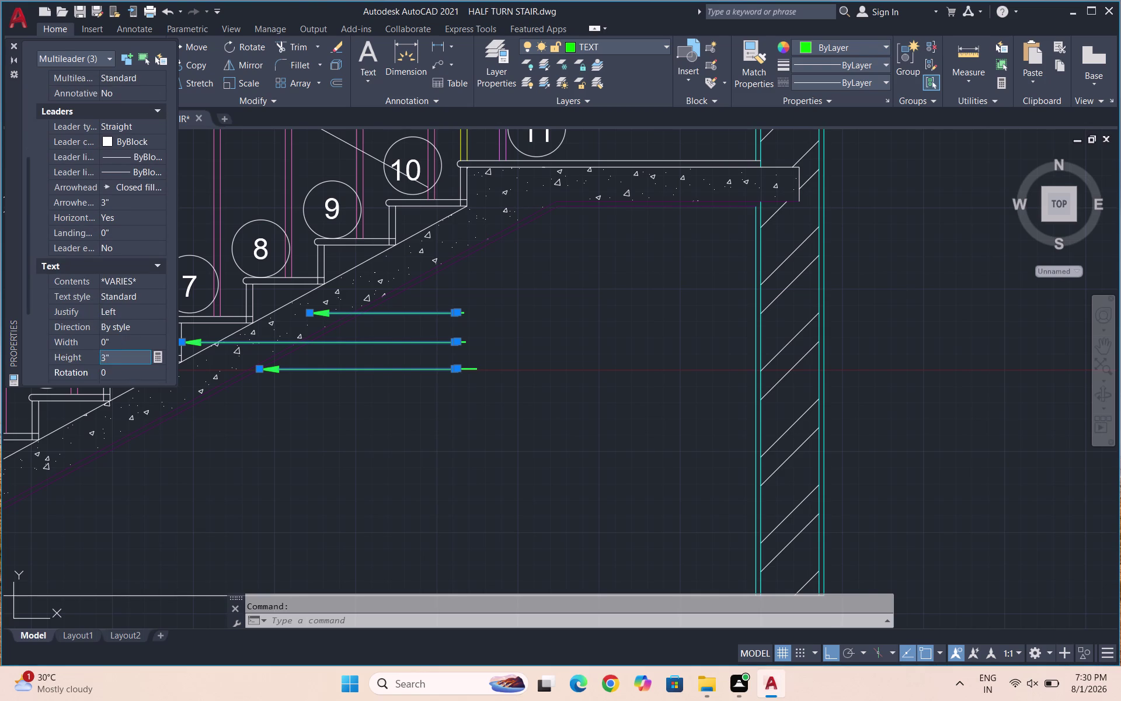
click(14, 44)
scroll(down, 3)
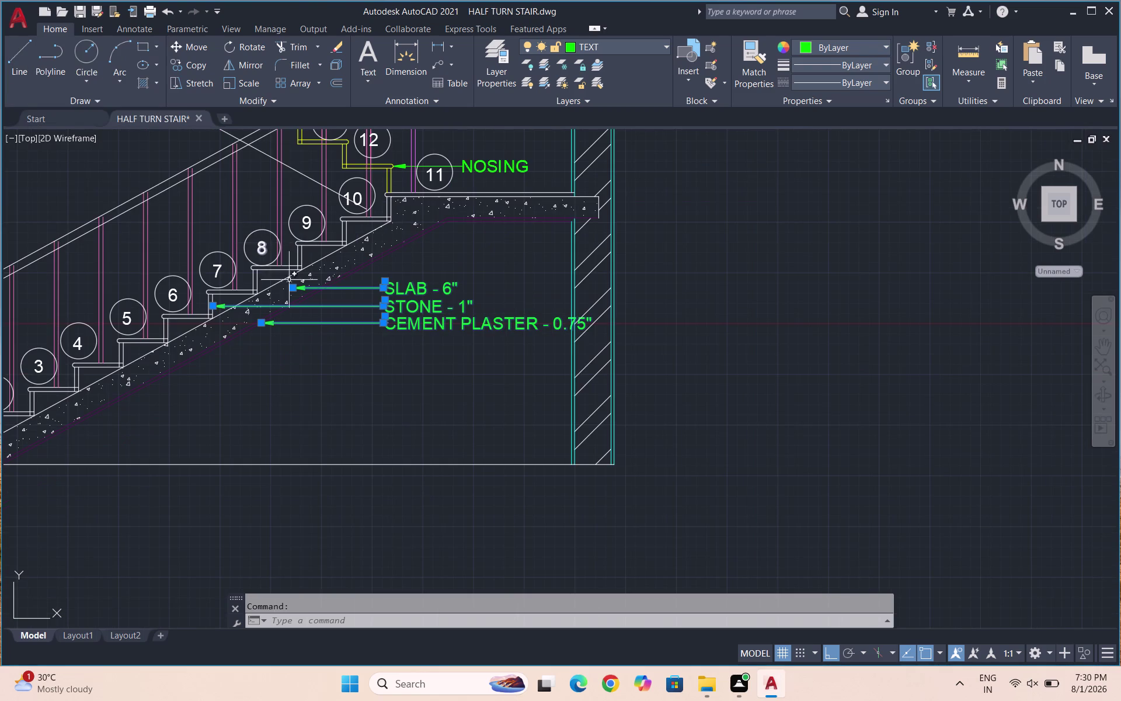
Break the waist-slab CEMENT PLASTER - 0.75" label onto two lines.
key(Escape)
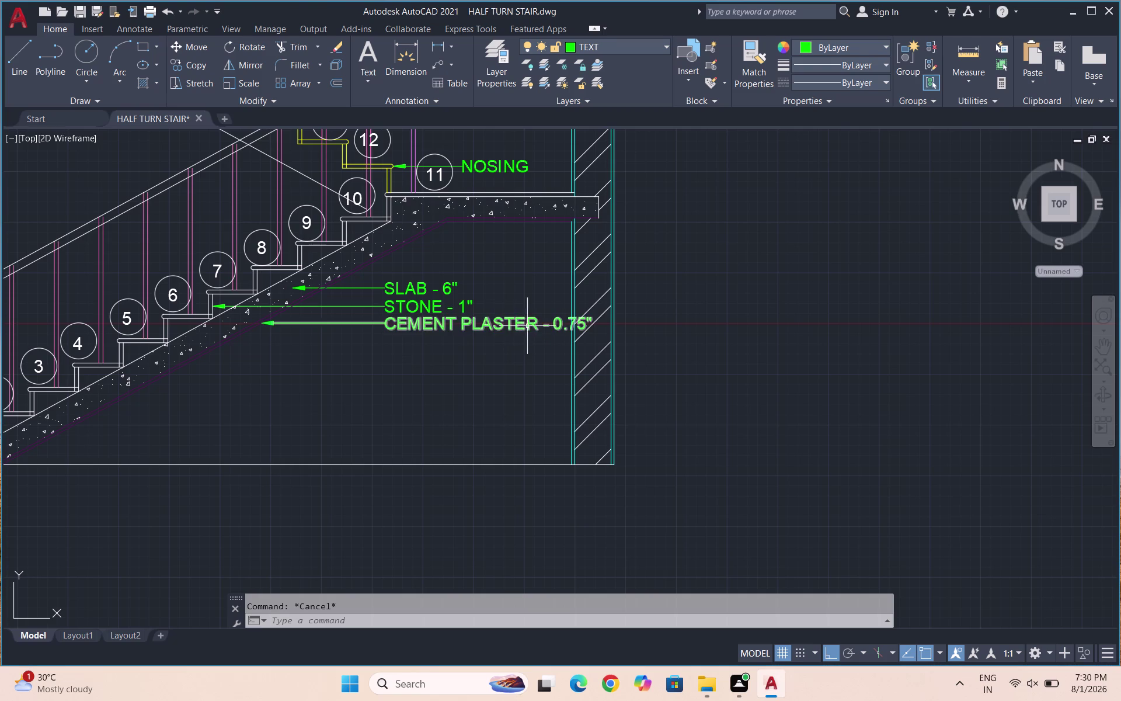
double_click(528, 325)
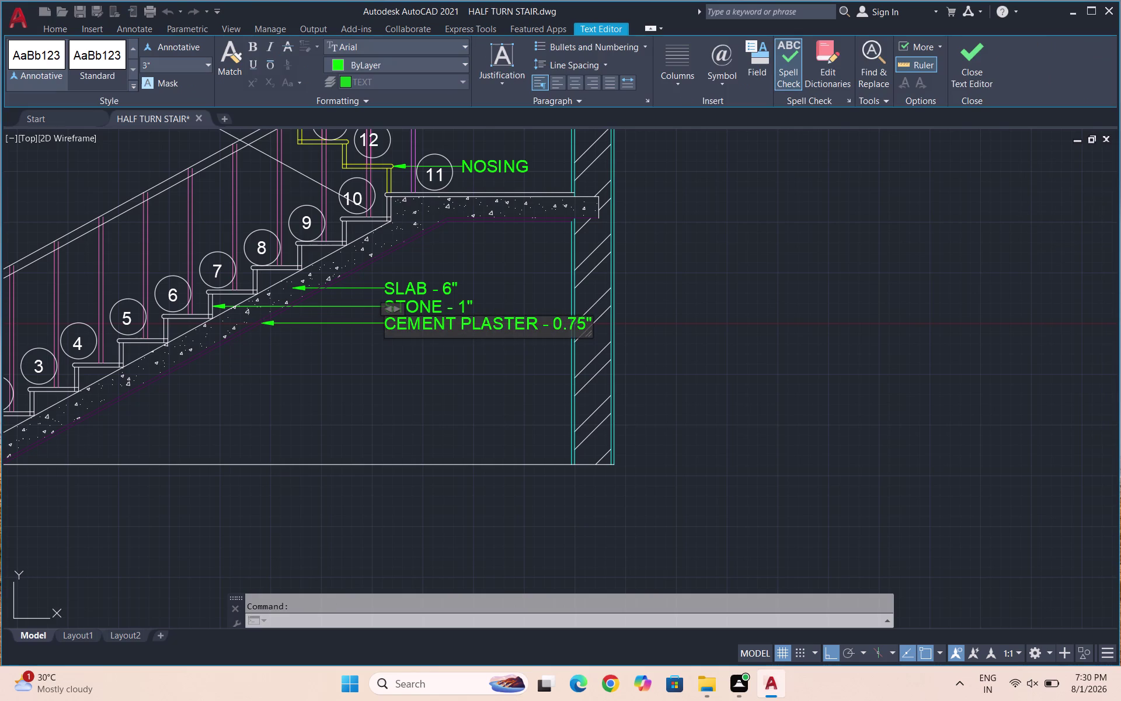
click(463, 324)
key(Return)
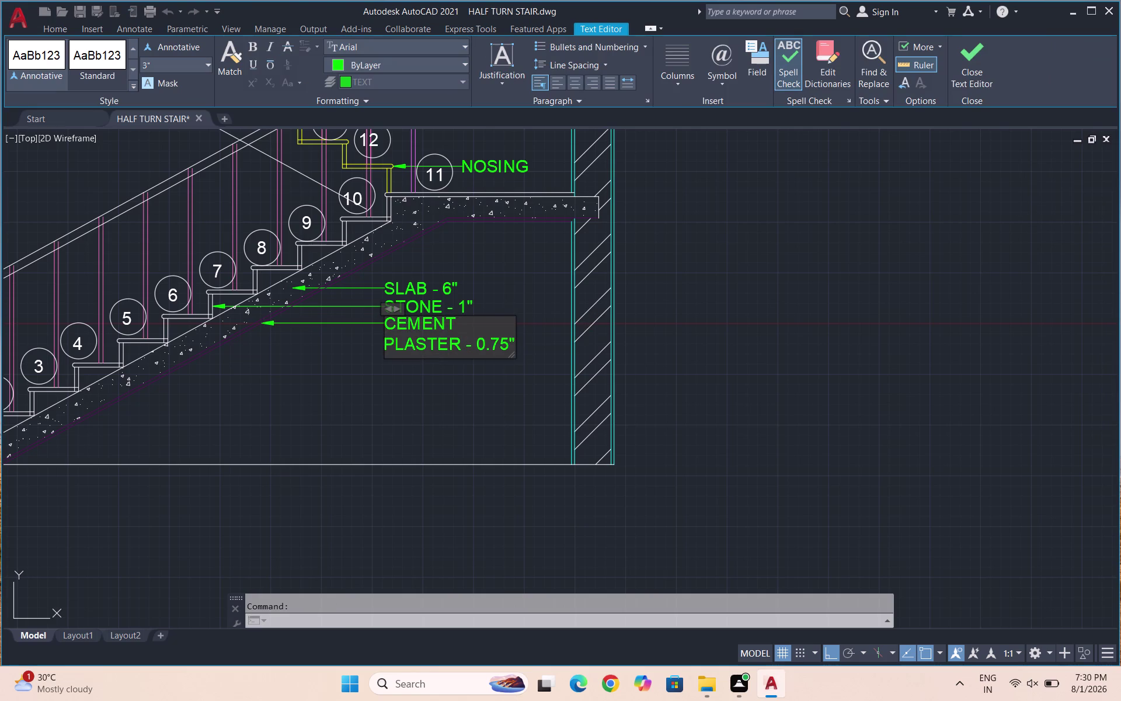
click(507, 376)
key(Escape)
scroll(down, 3)
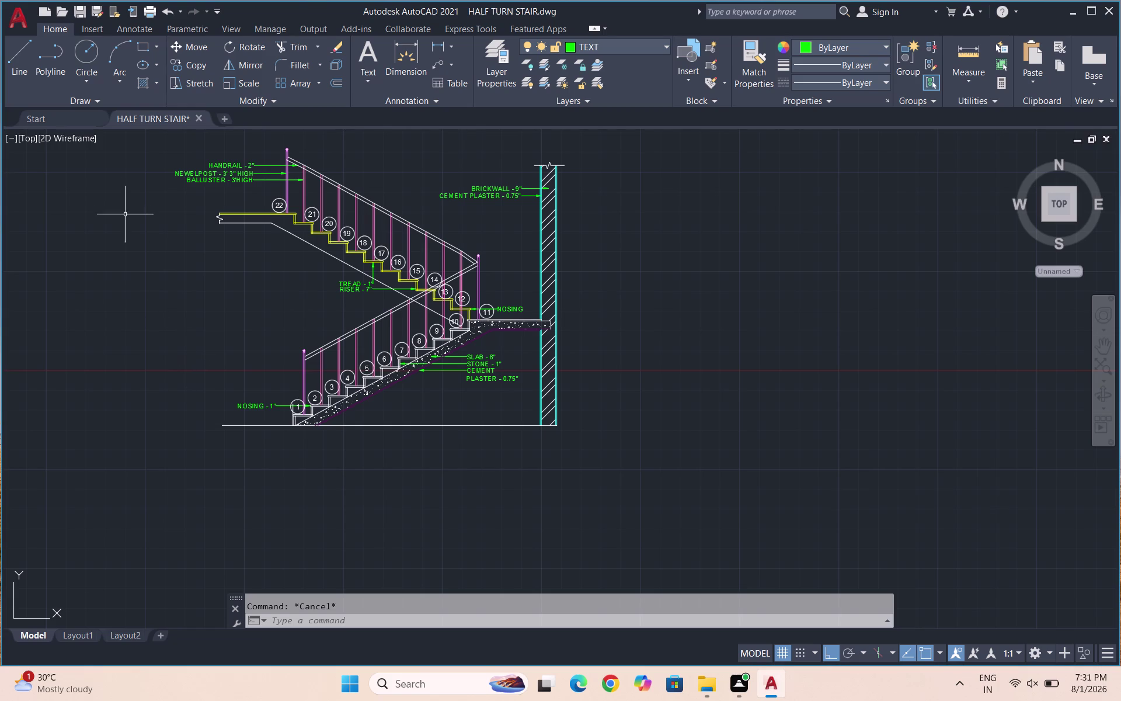
Draw a linear height dimension from the floor up to the upper landing.
key(Escape)
click(440, 46)
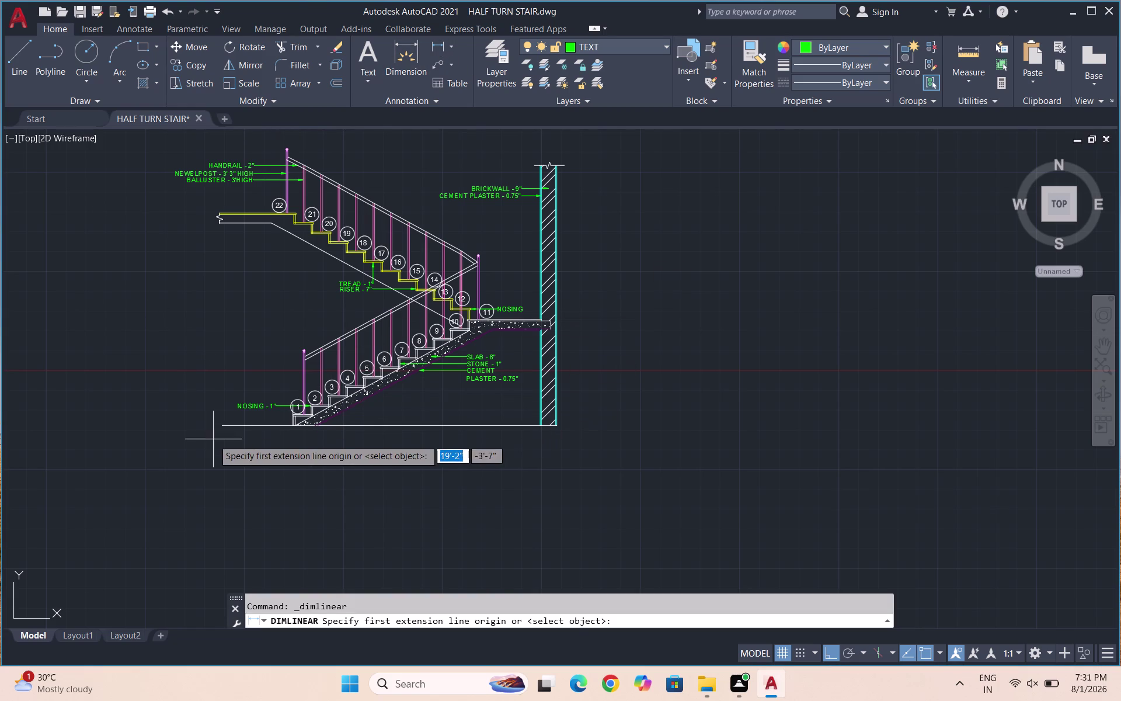
scroll(up, 3)
click(281, 419)
scroll(down, 3)
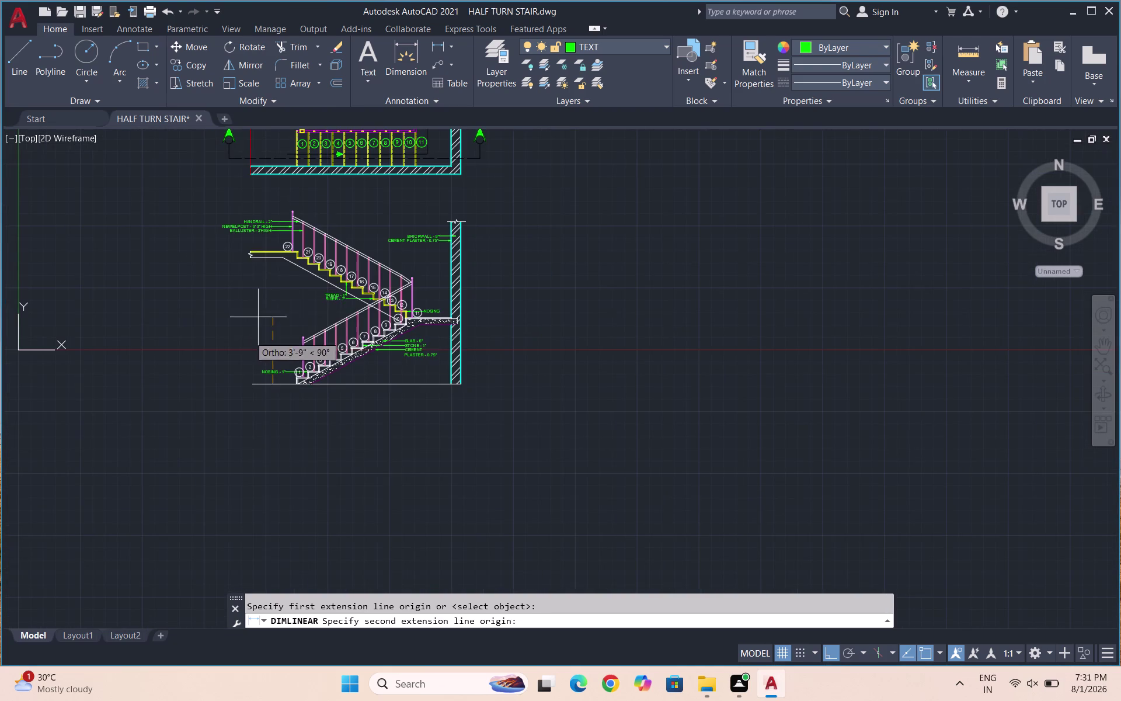
scroll(up, 3)
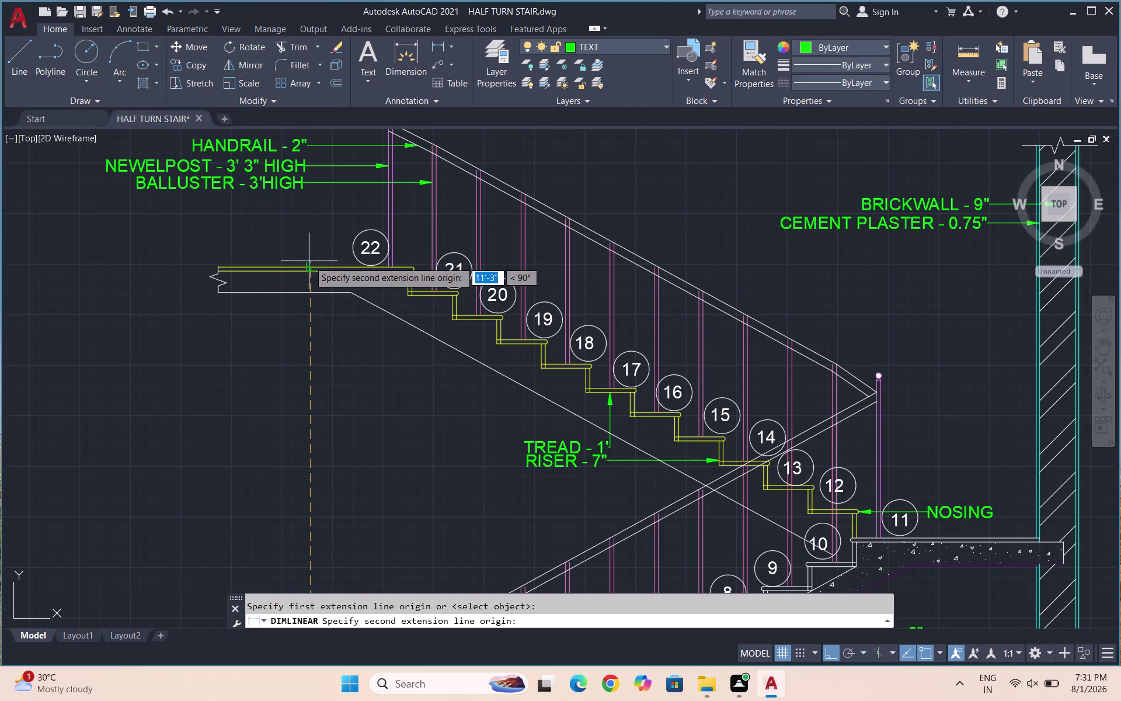
scroll(up, 3)
click(313, 269)
scroll(down, 3)
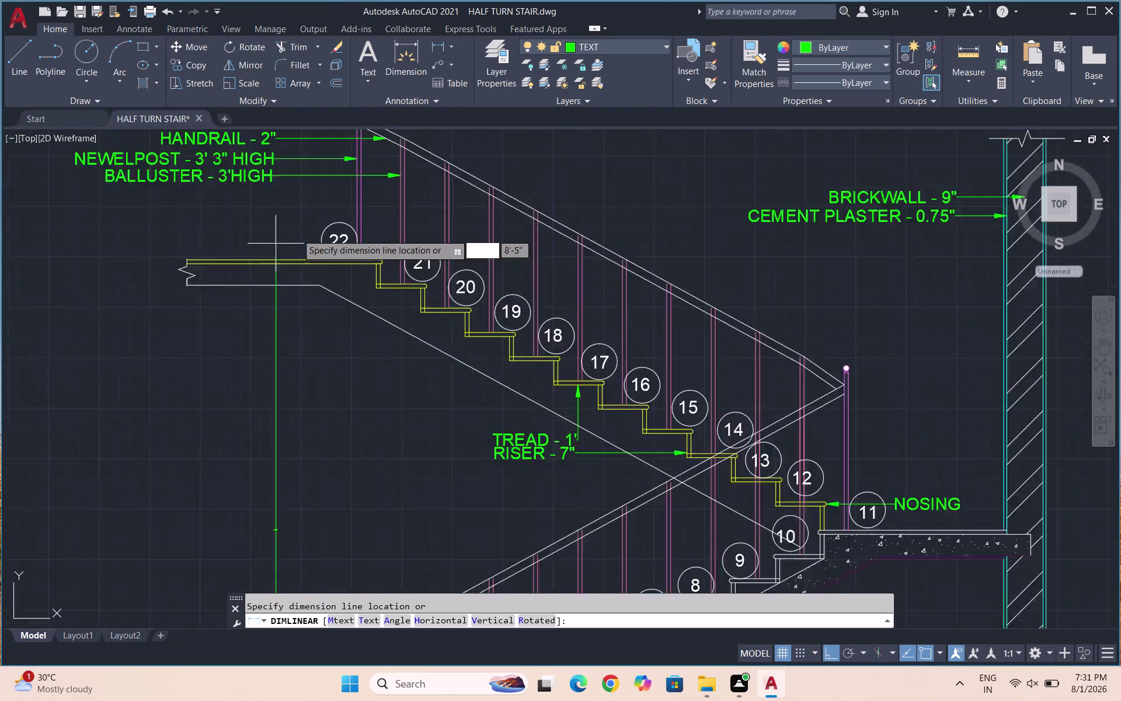
click(234, 268)
scroll(up, 3)
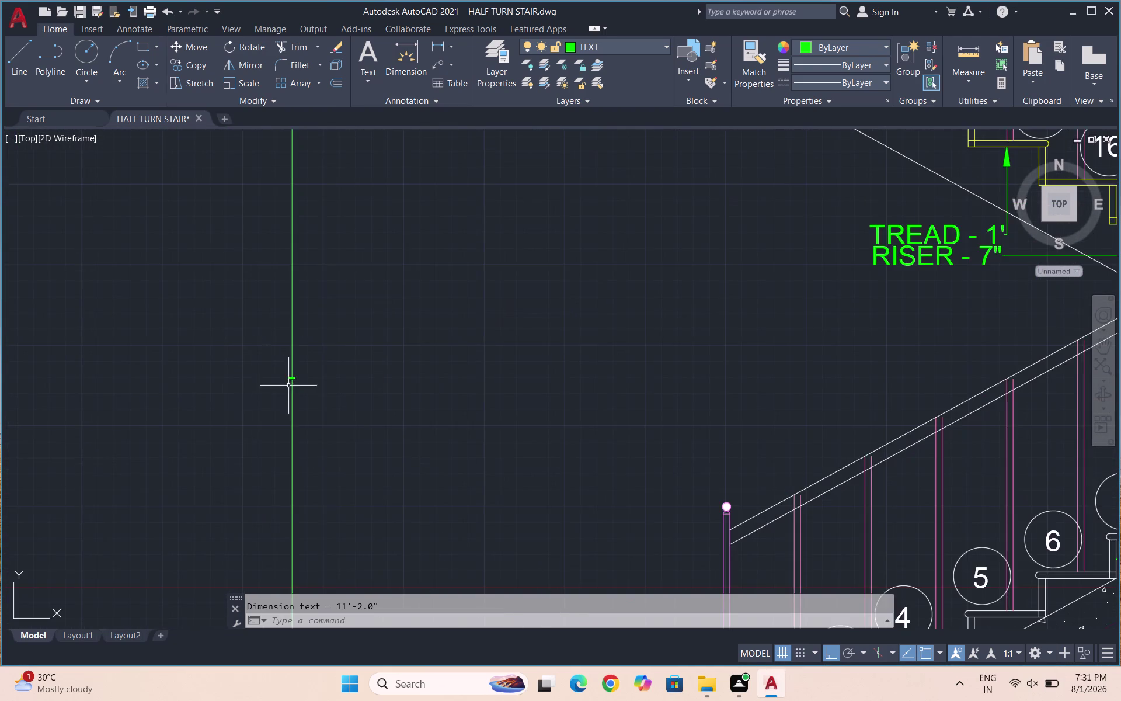
scroll(up, 3)
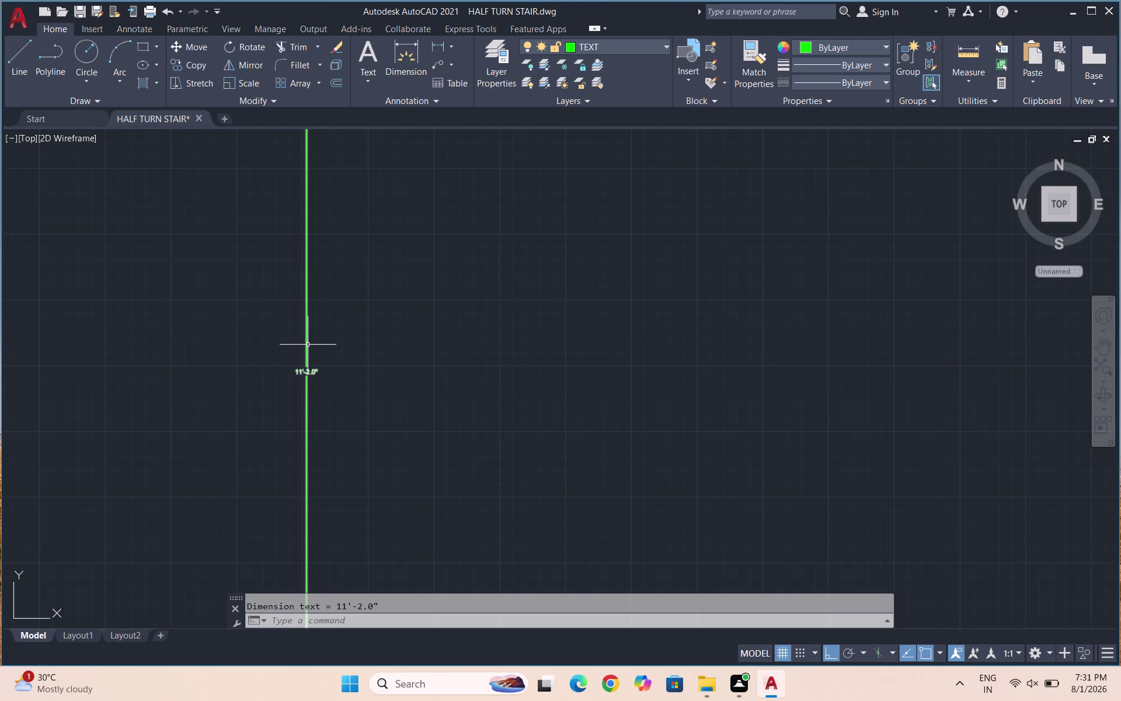
scroll(down, 3)
Select and delete that height dimension.
drag(357, 350, 268, 368)
click(242, 372)
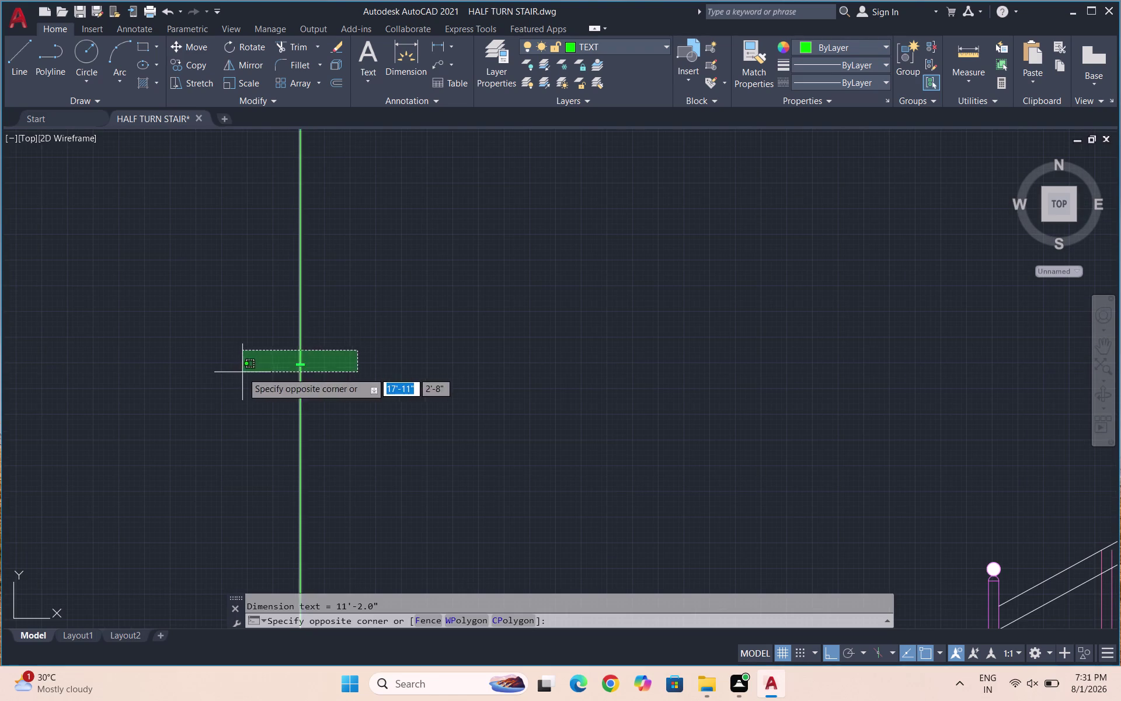
key(Escape)
drag(472, 338, 172, 361)
click(172, 360)
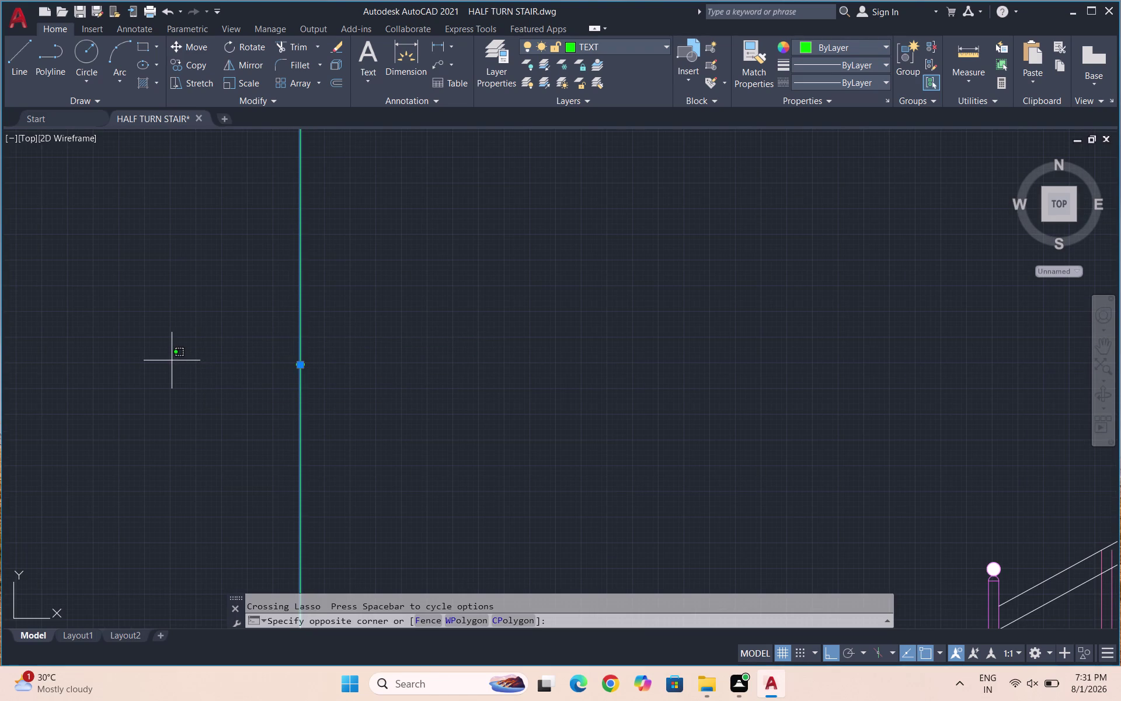
key(Delete)
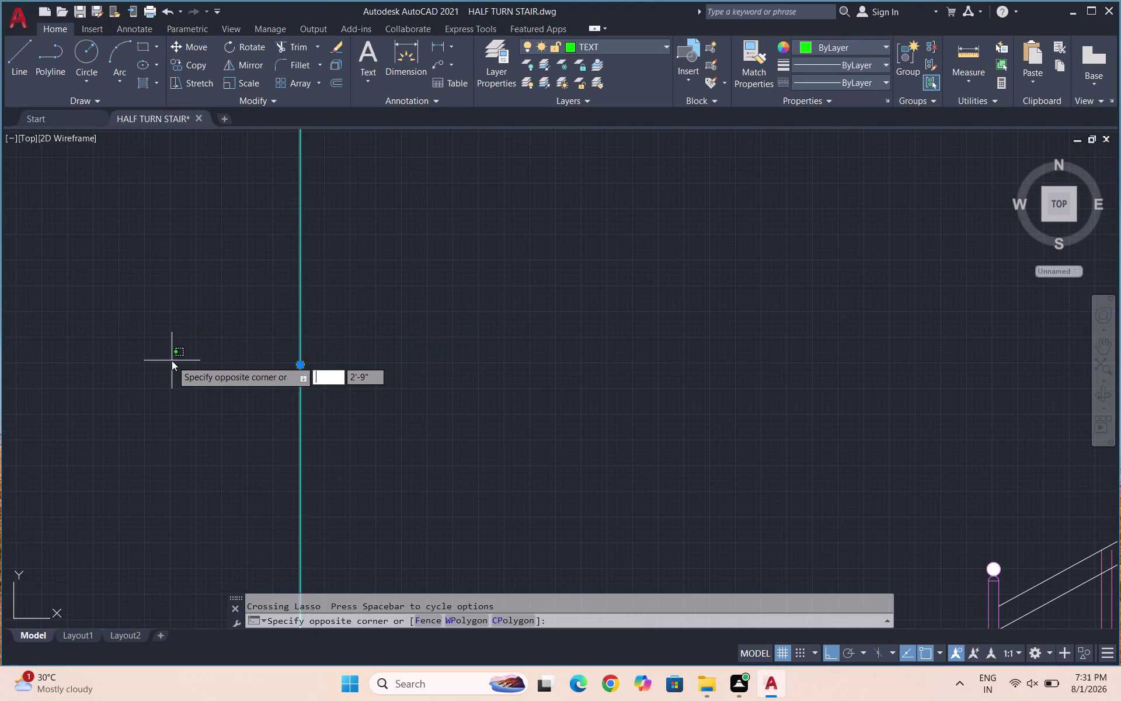
click(375, 350)
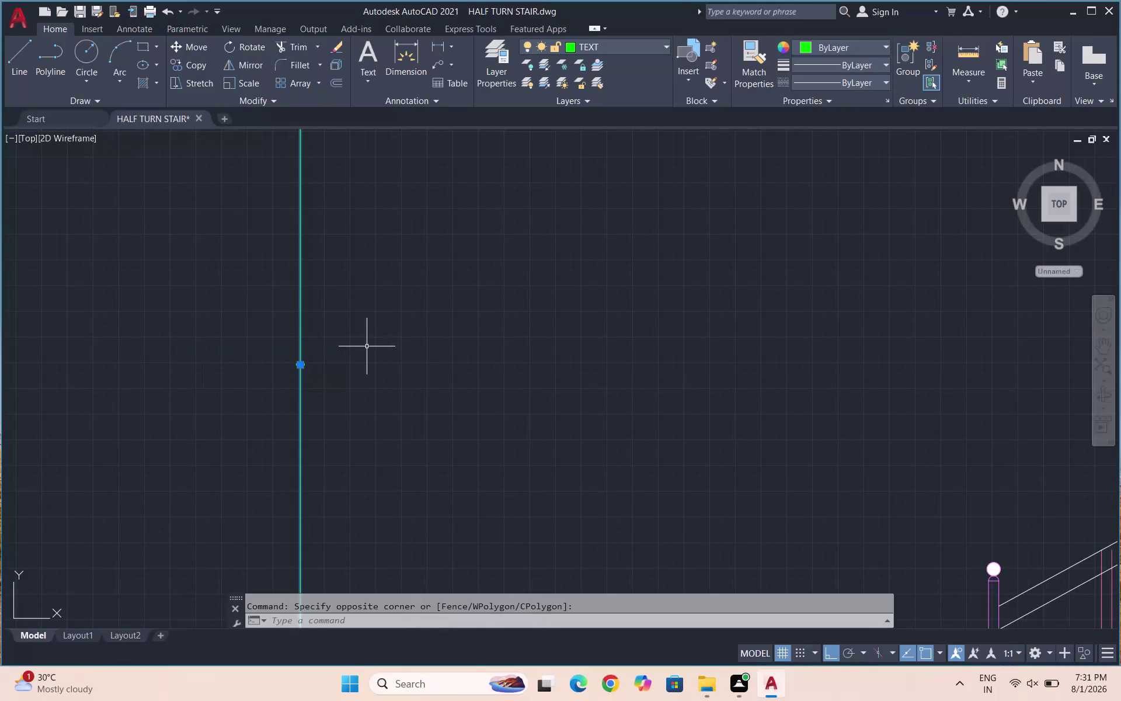
key(Delete)
scroll(down, 3)
scroll(down, 3)
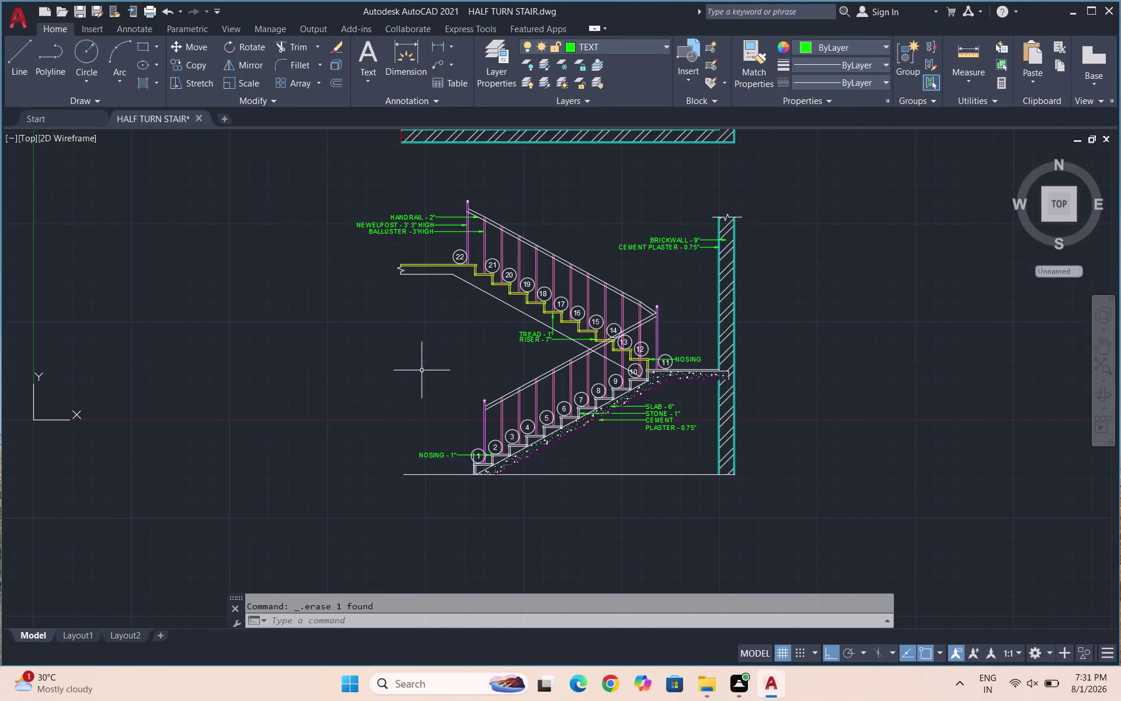
scroll(down, 3)
scroll(down, 3)
scroll(up, 3)
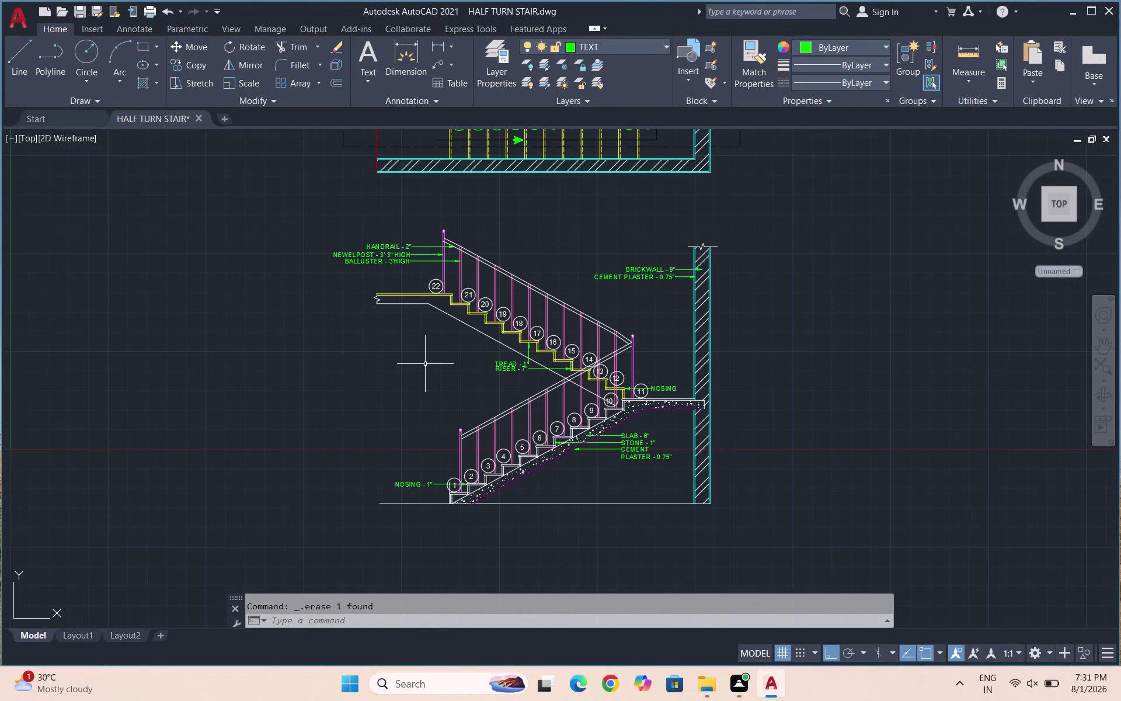
Redraw an 11'-1" linear dimension from the upper landing to the floor line.
key(space)
scroll(up, 3)
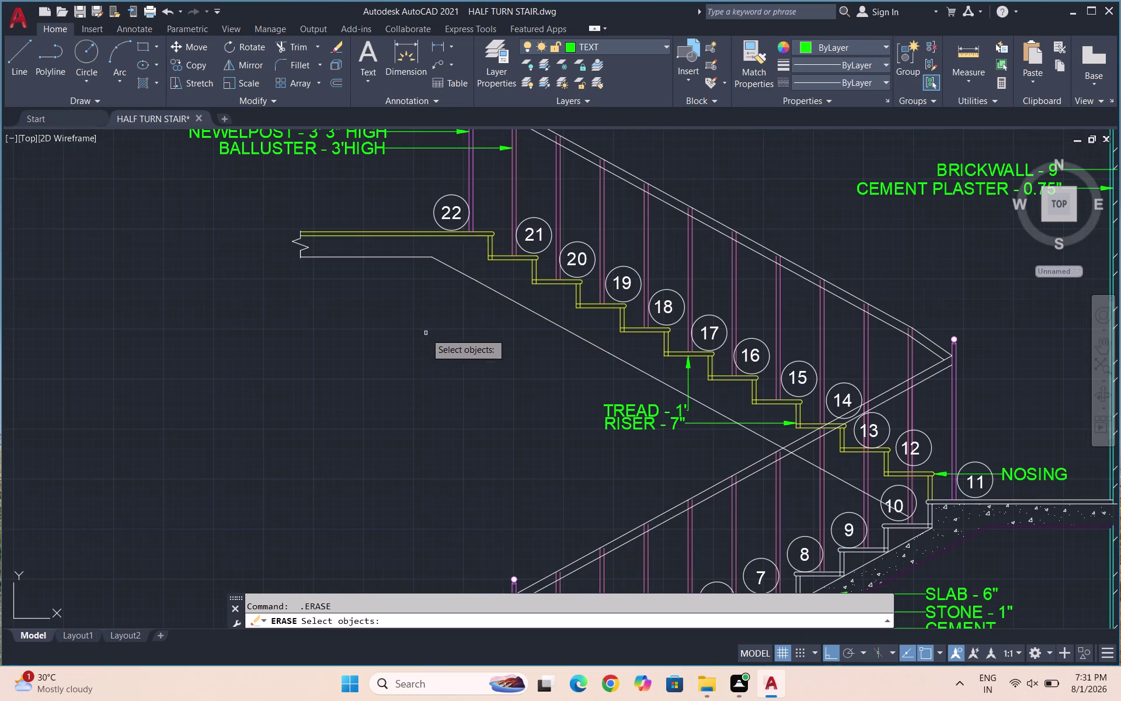
click(436, 42)
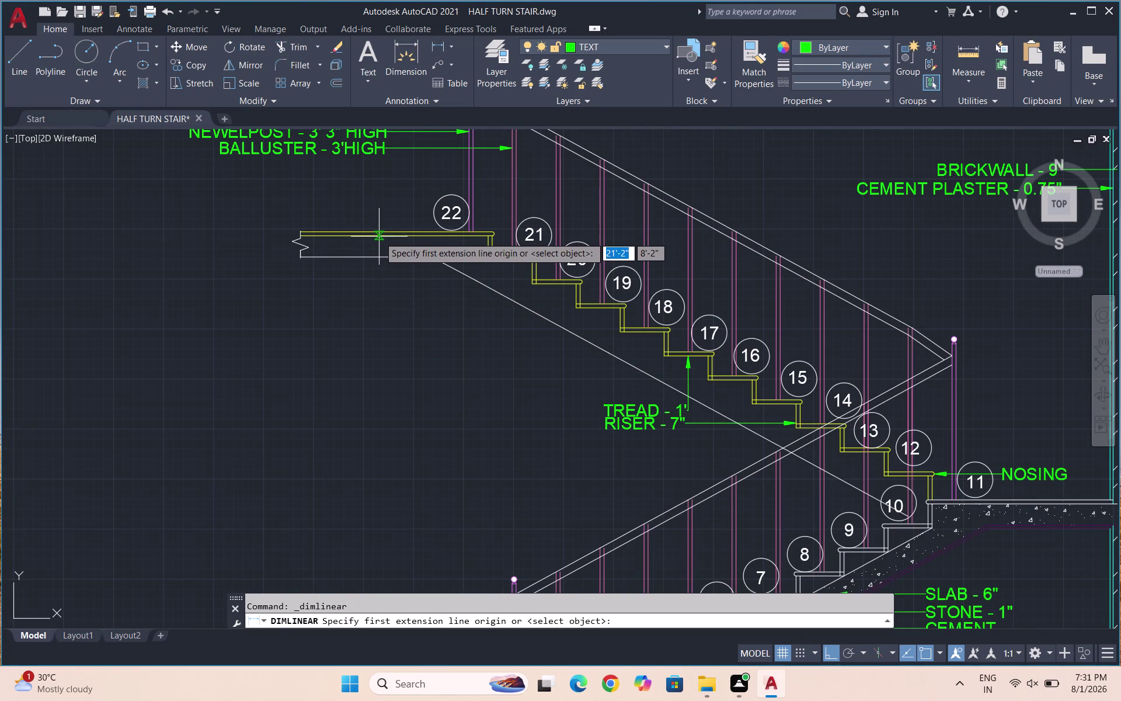
click(379, 237)
scroll(down, 3)
scroll(up, 3)
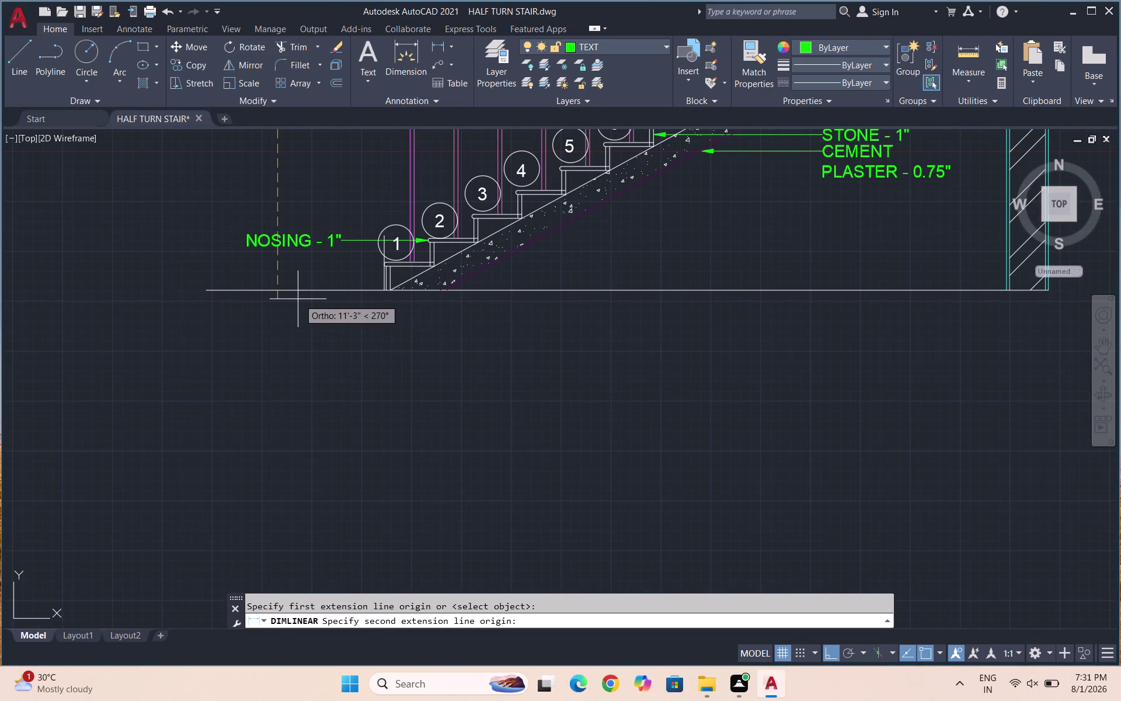
click(276, 293)
scroll(down, 3)
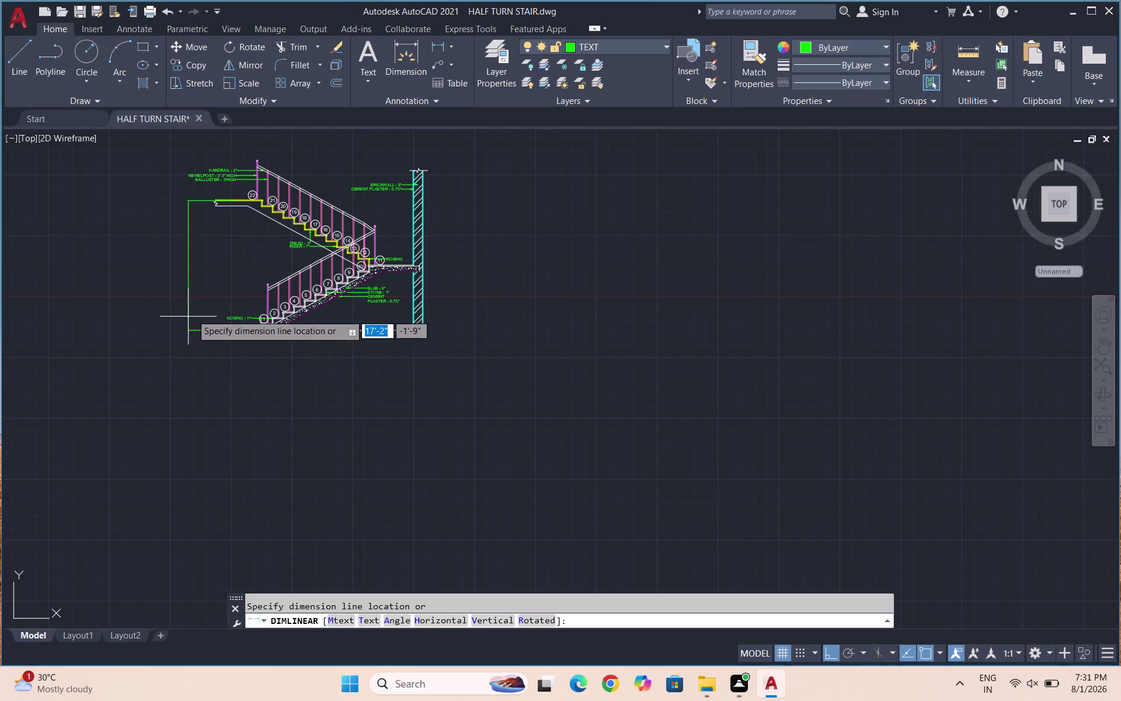
click(206, 291)
scroll(up, 3)
scroll(up, 3)
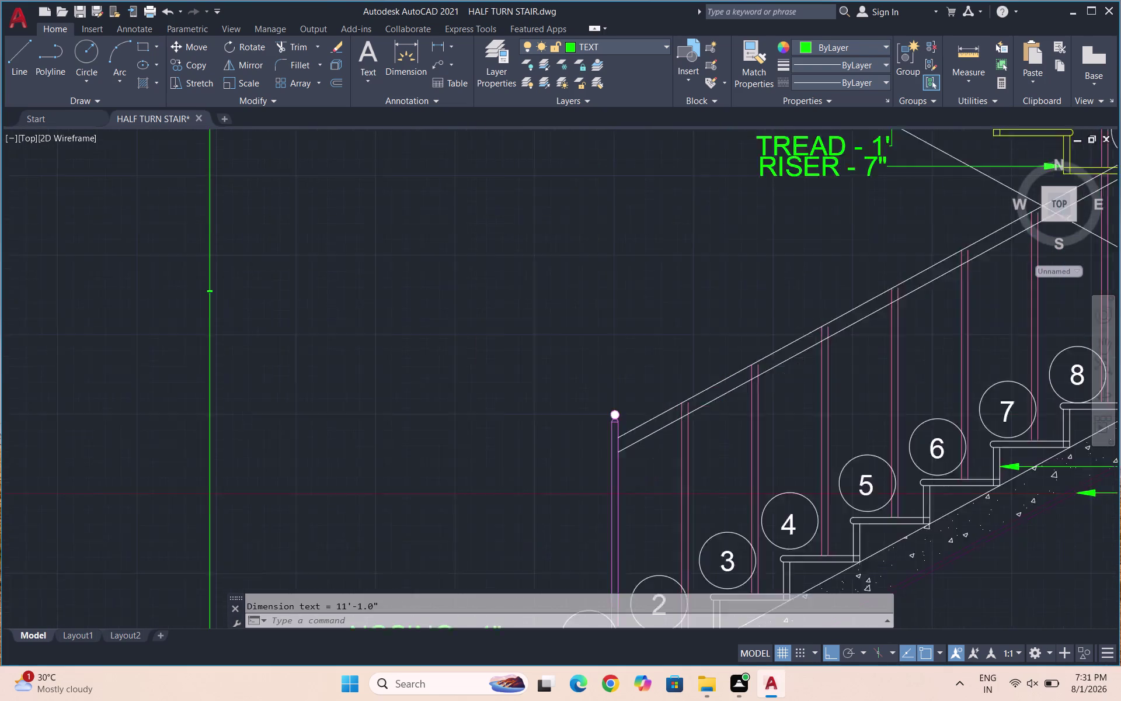
scroll(up, 3)
scroll(down, 3)
scroll(down, 3)
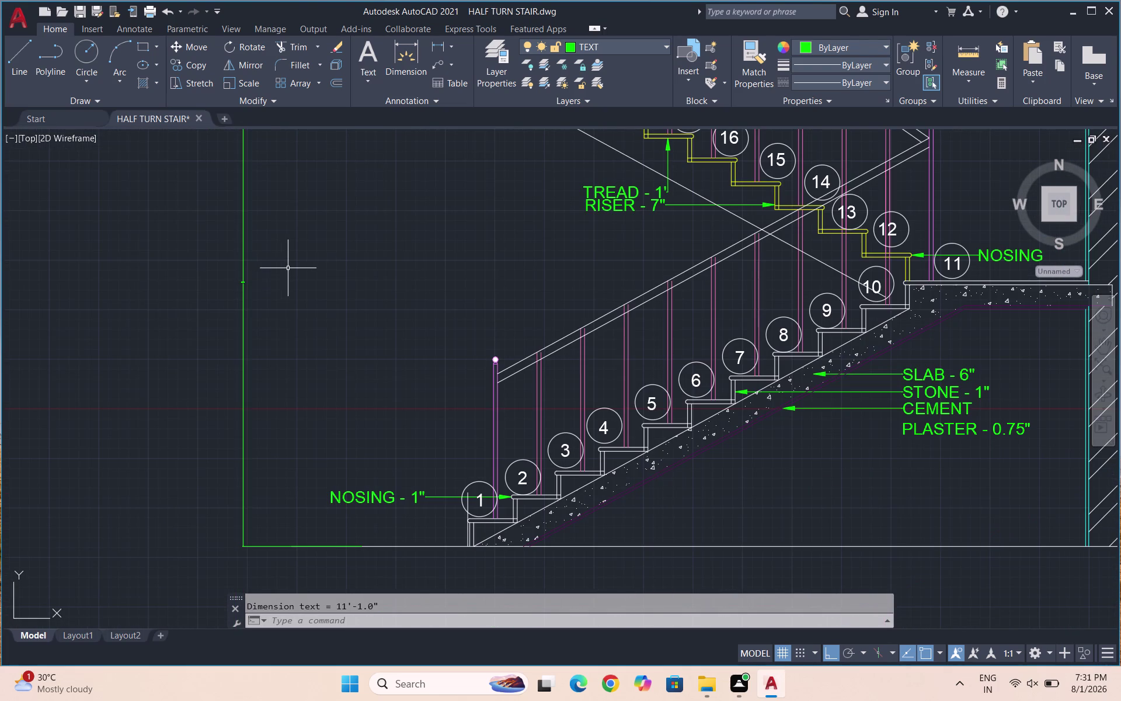
Select and delete the new 11'-1" height dimension.
drag(288, 268, 183, 297)
click(156, 306)
key(Delete)
scroll(down, 3)
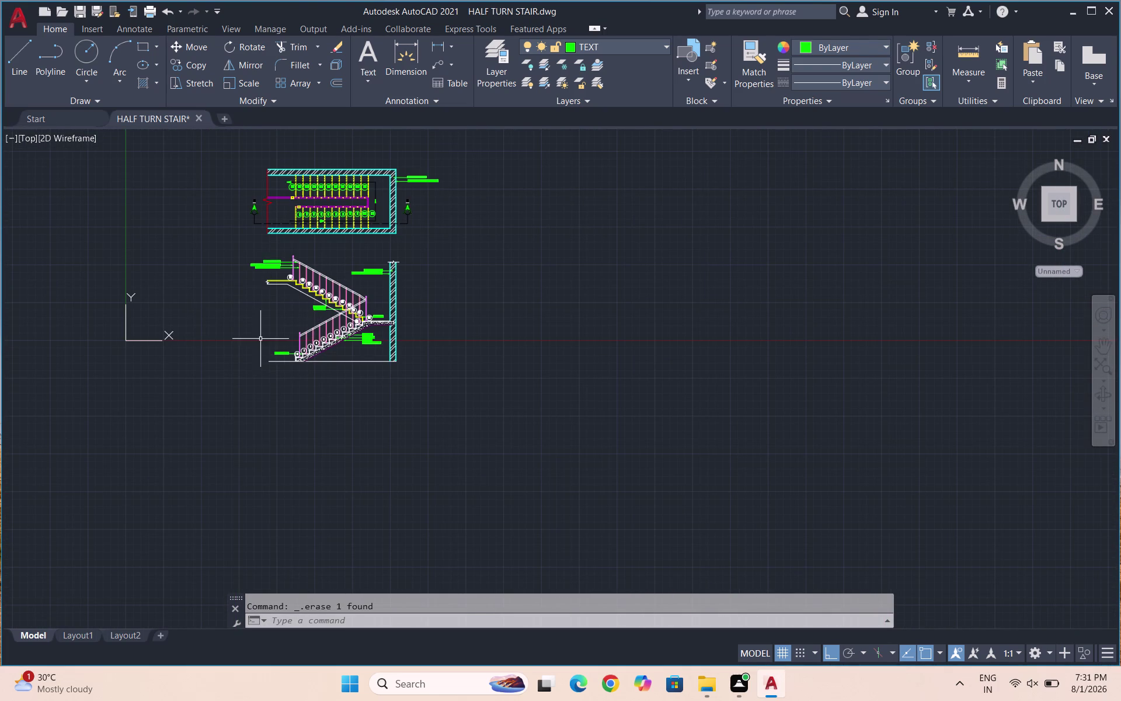
scroll(up, 3)
scroll(down, 3)
scroll(down, 3)
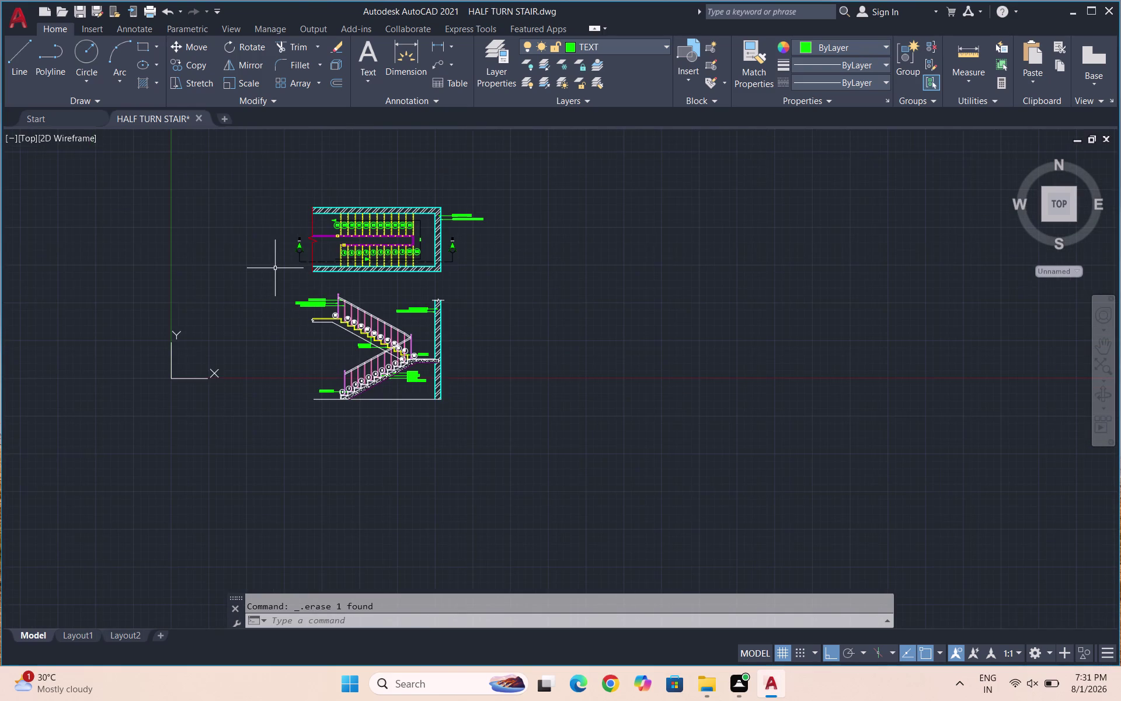
scroll(up, 3)
scroll(up, 3)
scroll(up, 3)
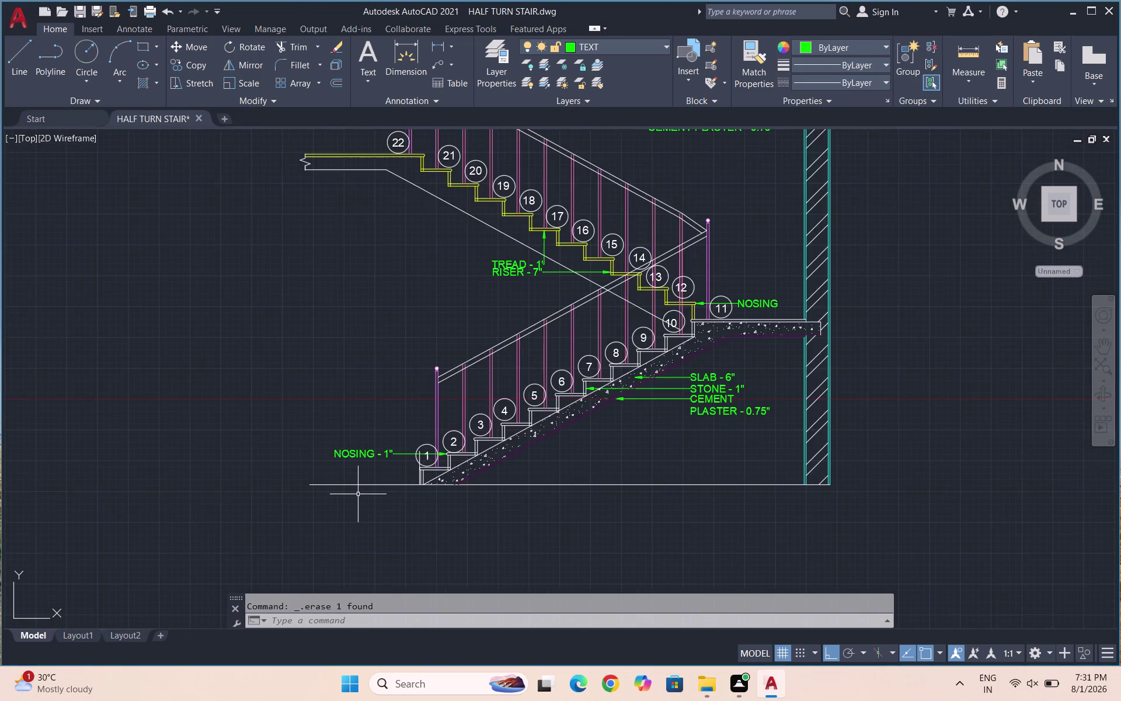
scroll(up, 3)
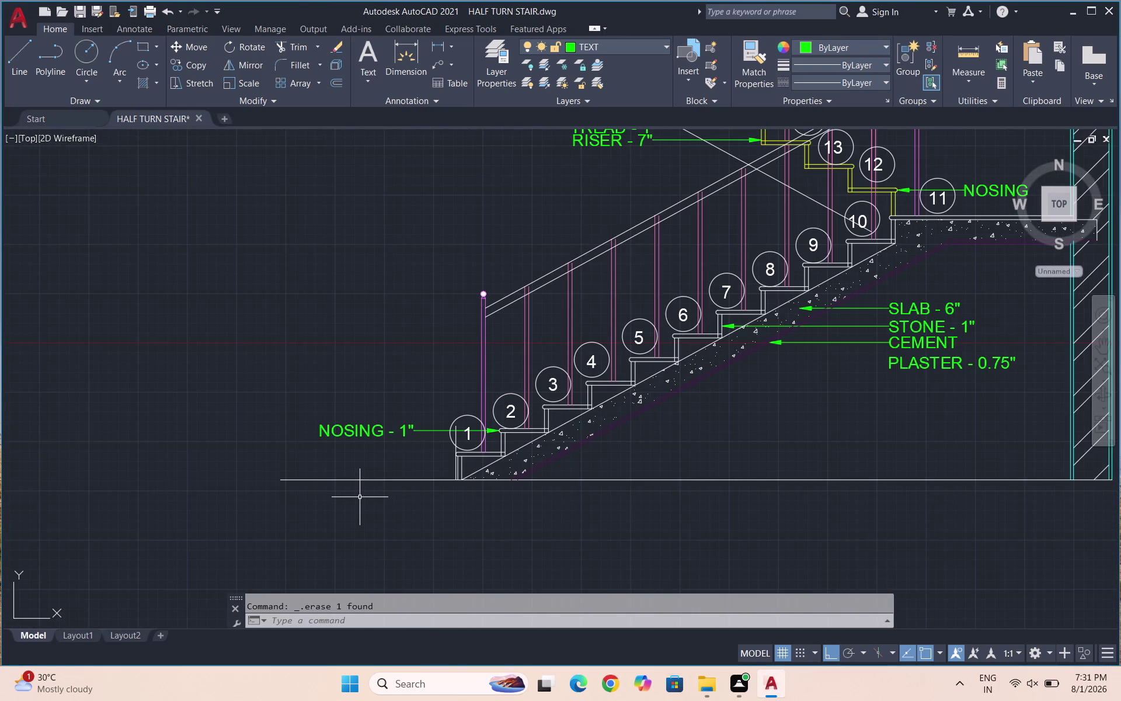
Write the single-line text 'F.F.L' below the NOSING note with DT.
text(DT)
key(Return)
scroll(up, 3)
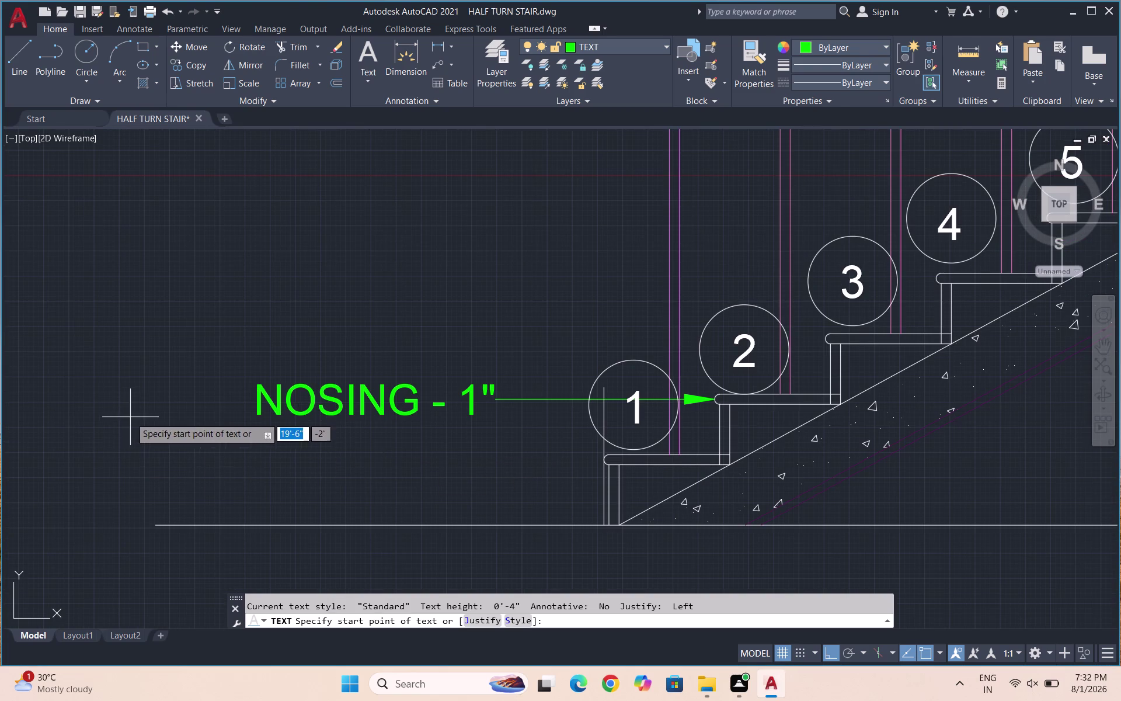
click(257, 470)
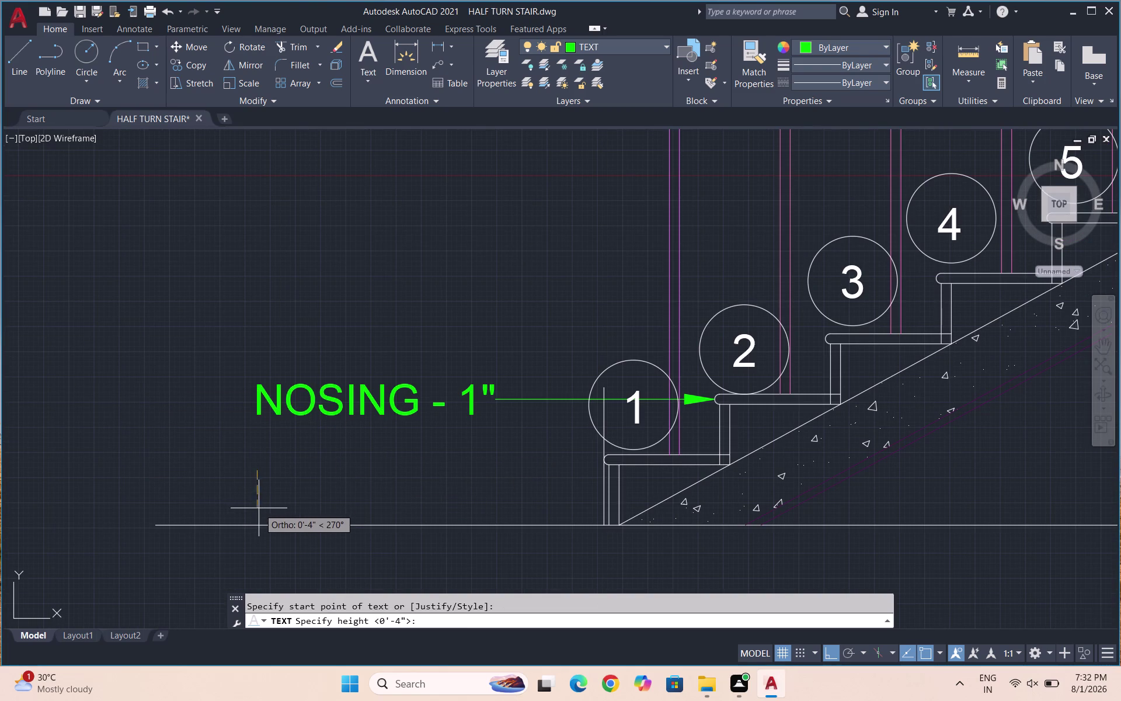
click(258, 505)
click(257, 503)
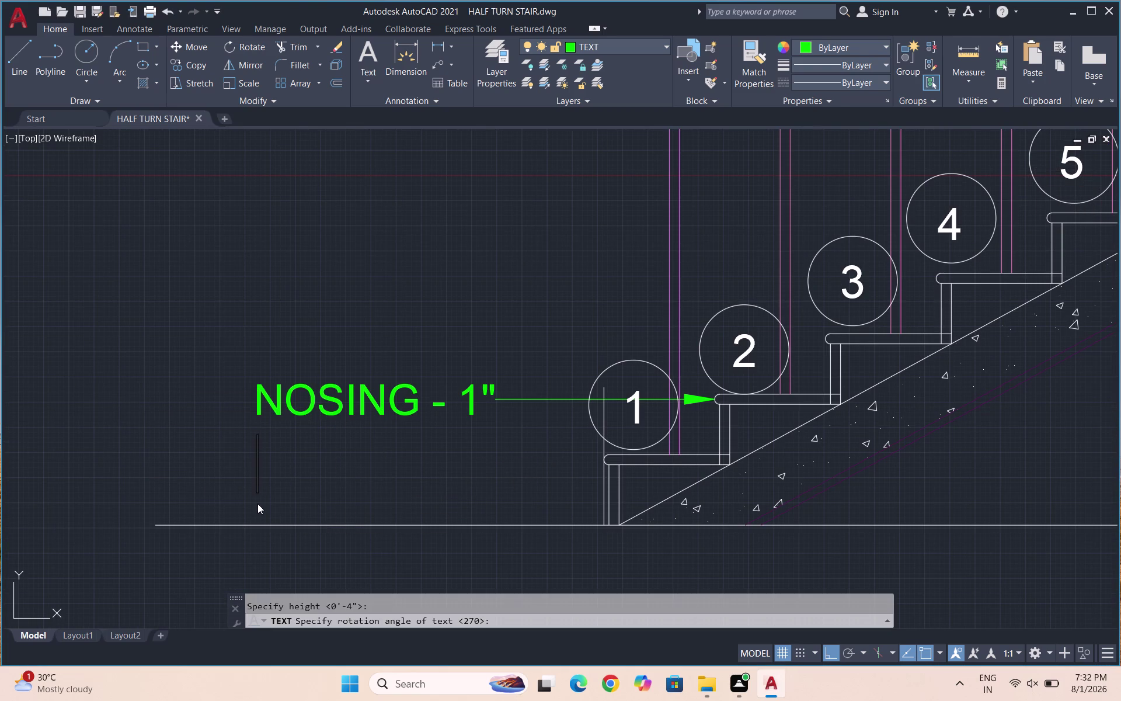
text(F.F)
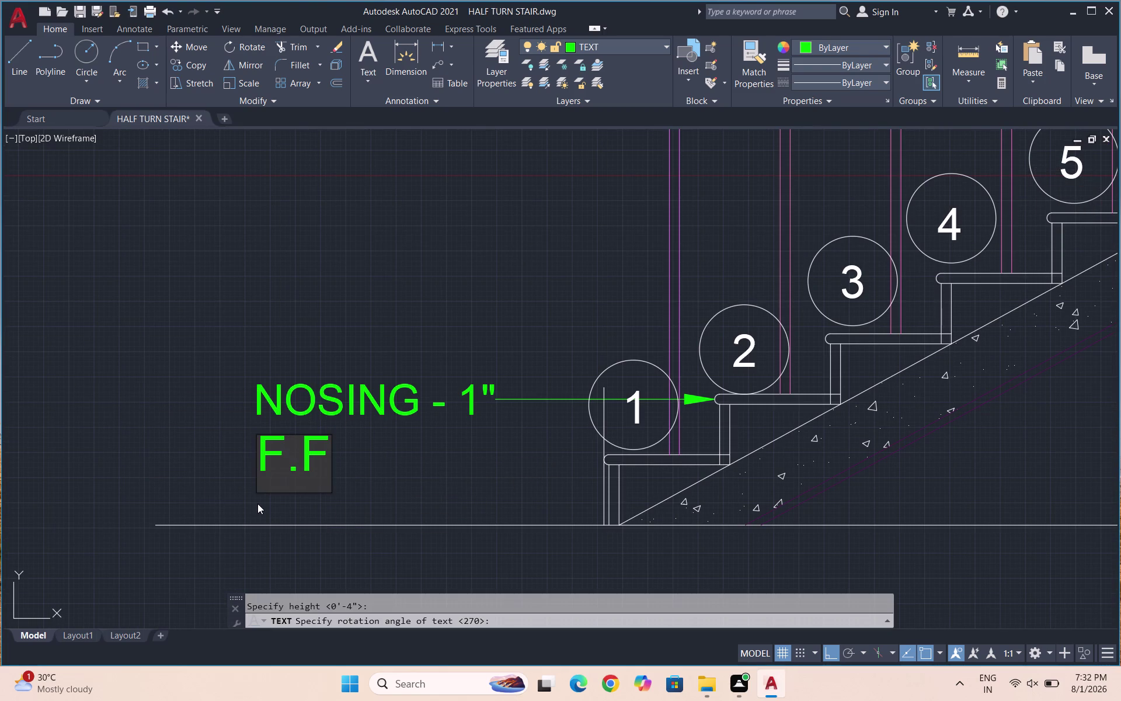
key(l)
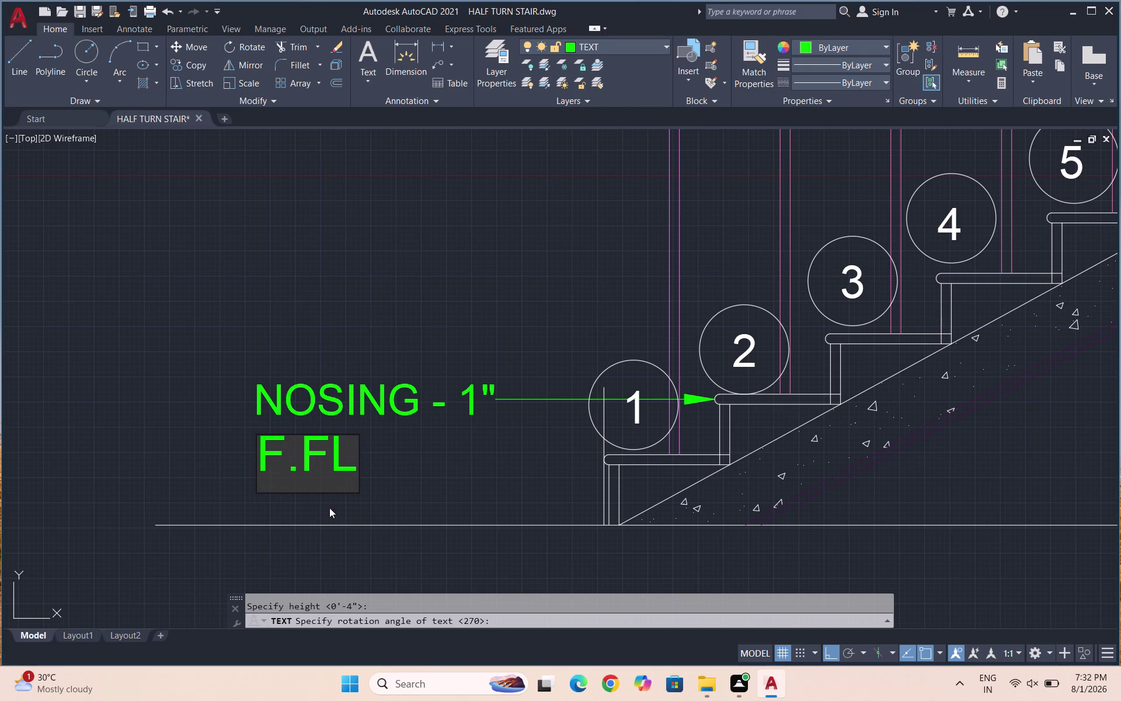
click(324, 476)
key(period)
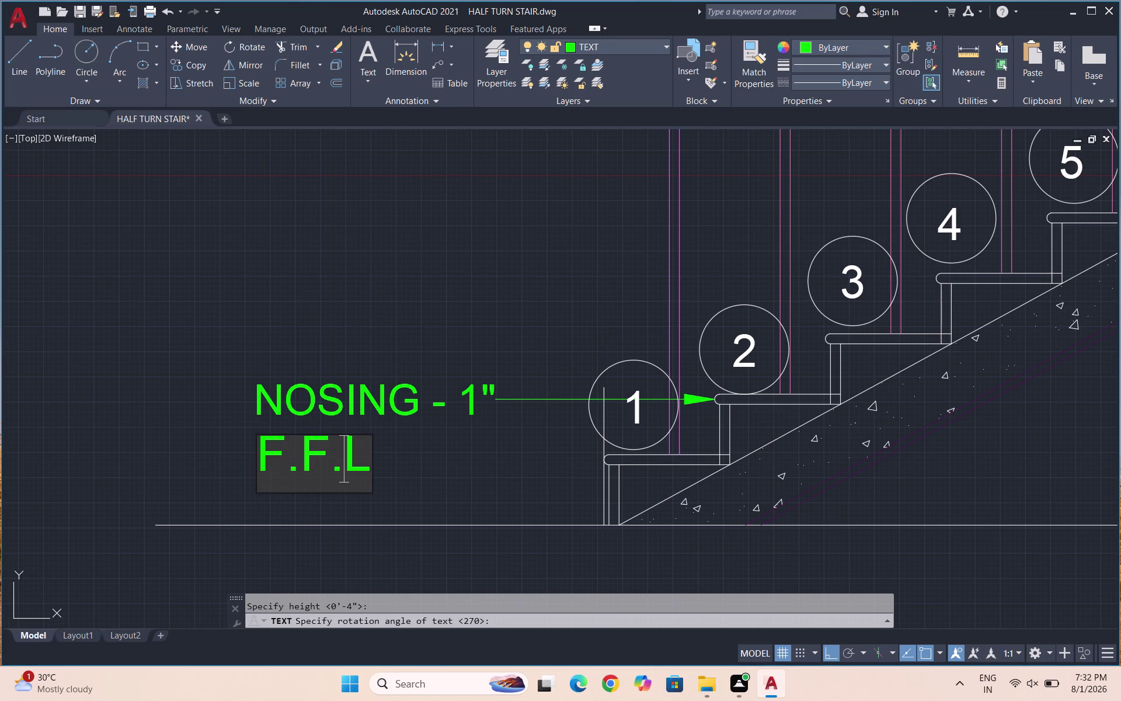
click(402, 503)
key(Escape)
Rotate the F.F.L label 90° so it reads horizontally.
drag(333, 494, 274, 492)
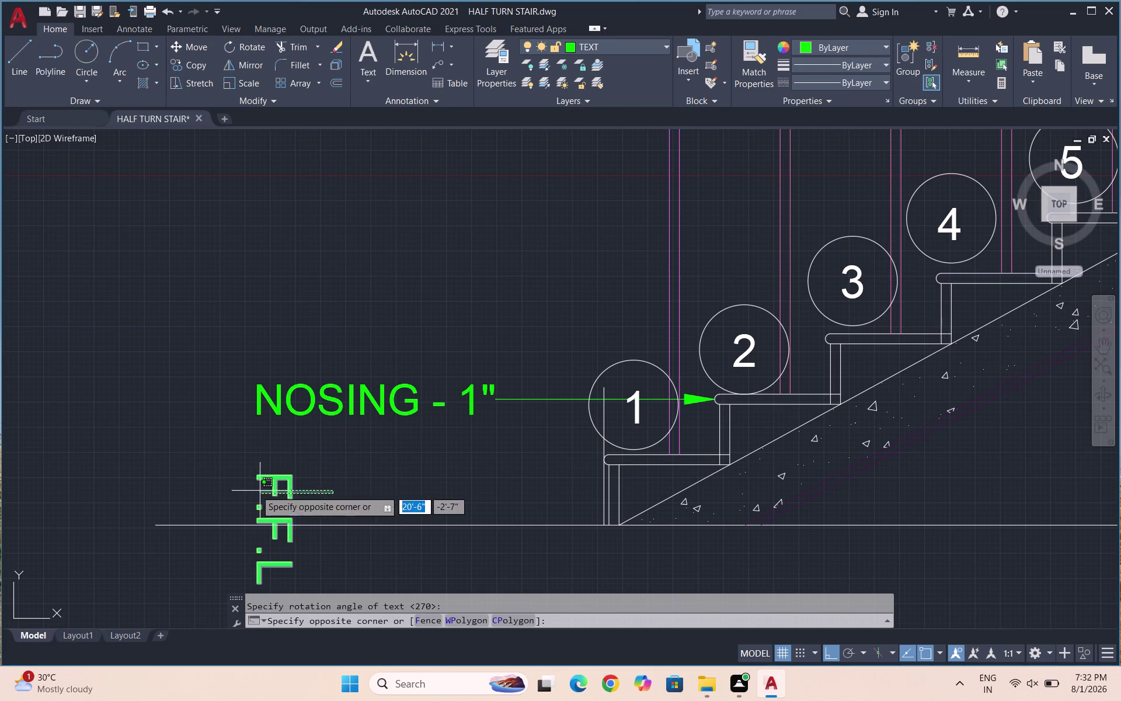
click(248, 490)
text(RO)
key(Return)
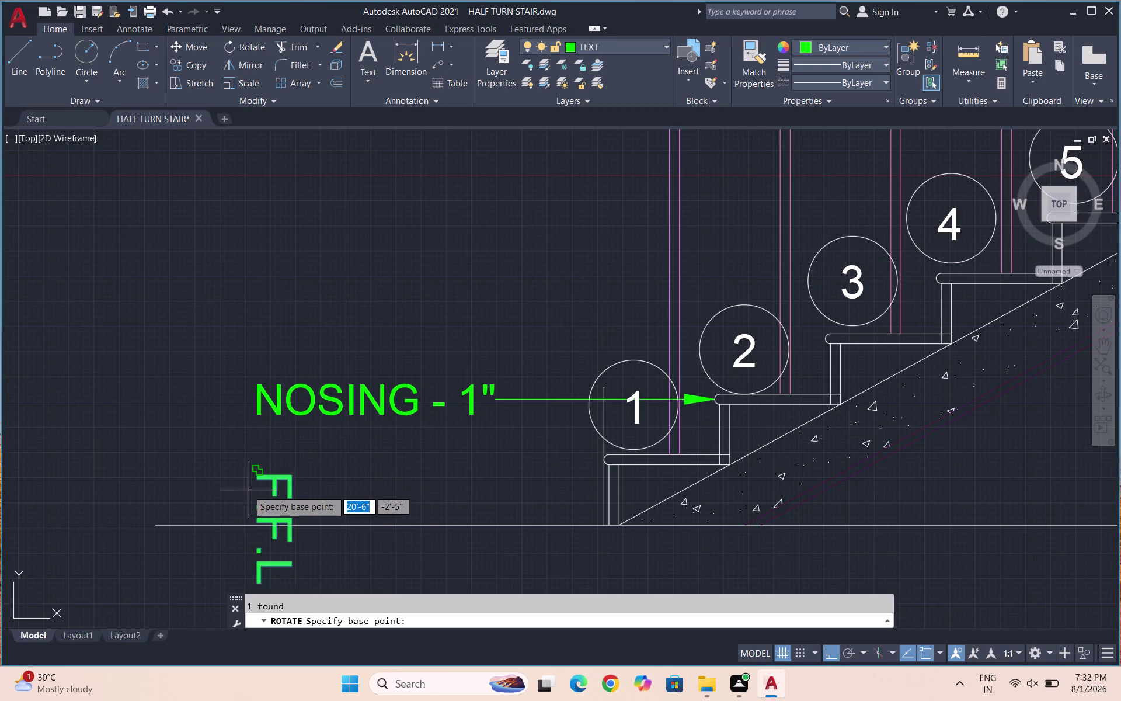
click(252, 479)
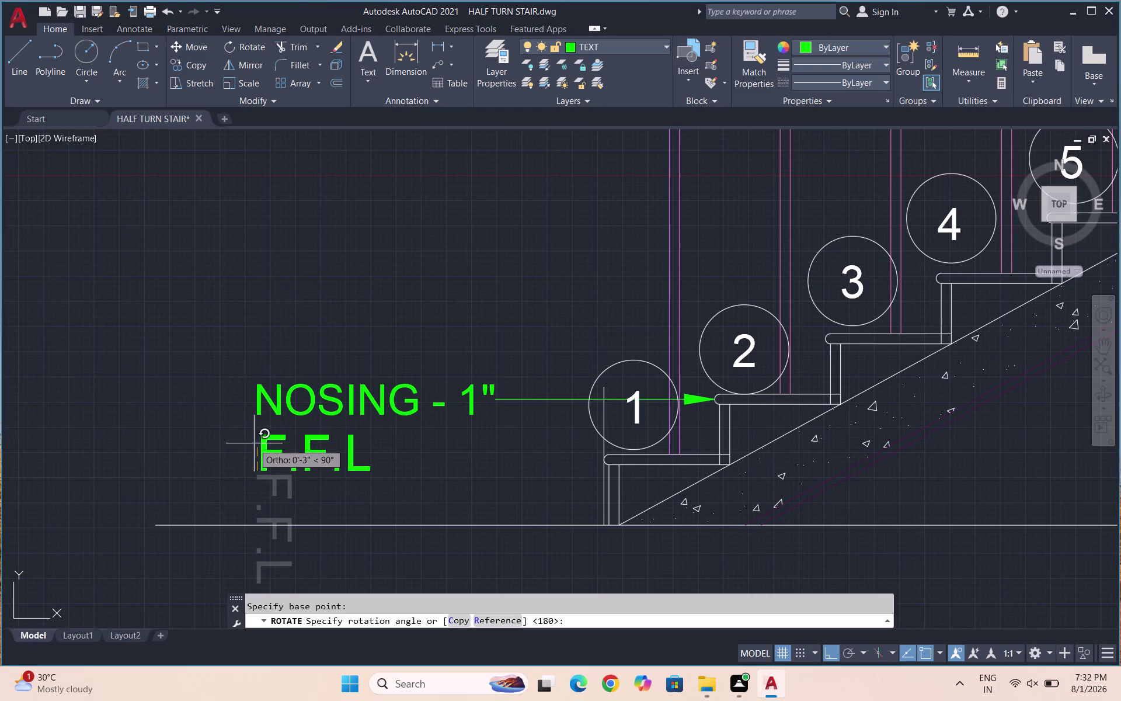
click(263, 441)
Move the F.F.L label down onto the floor line.
drag(378, 468, 332, 458)
click(209, 457)
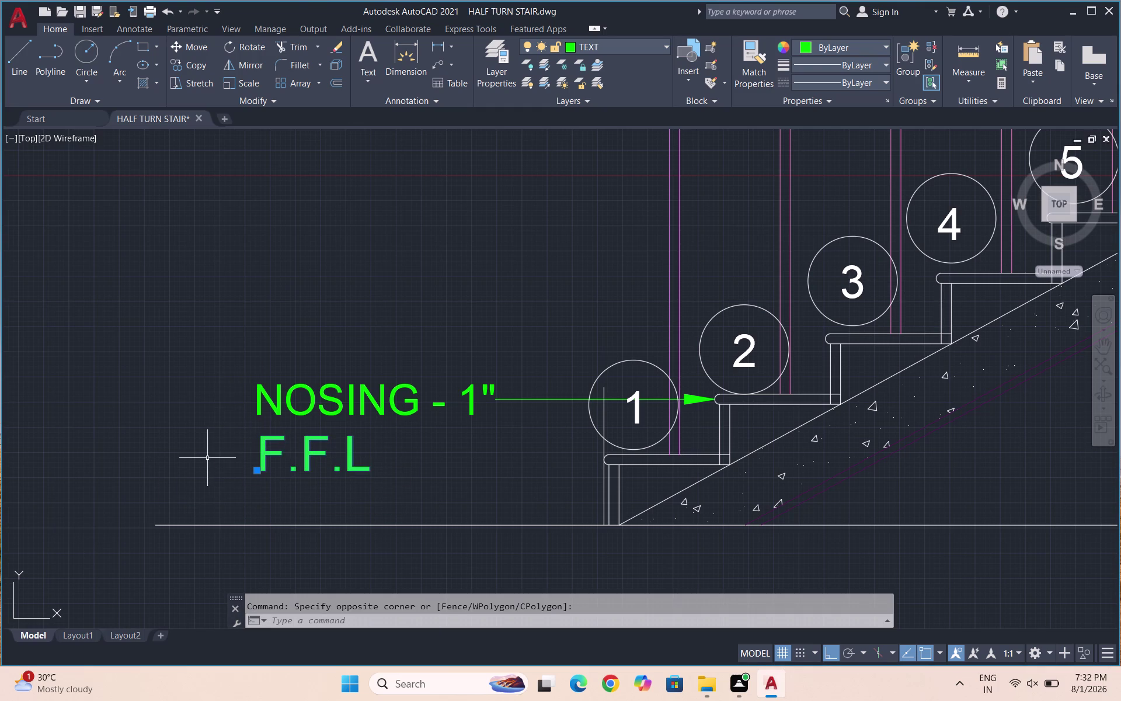
key(m)
key(Return)
click(309, 454)
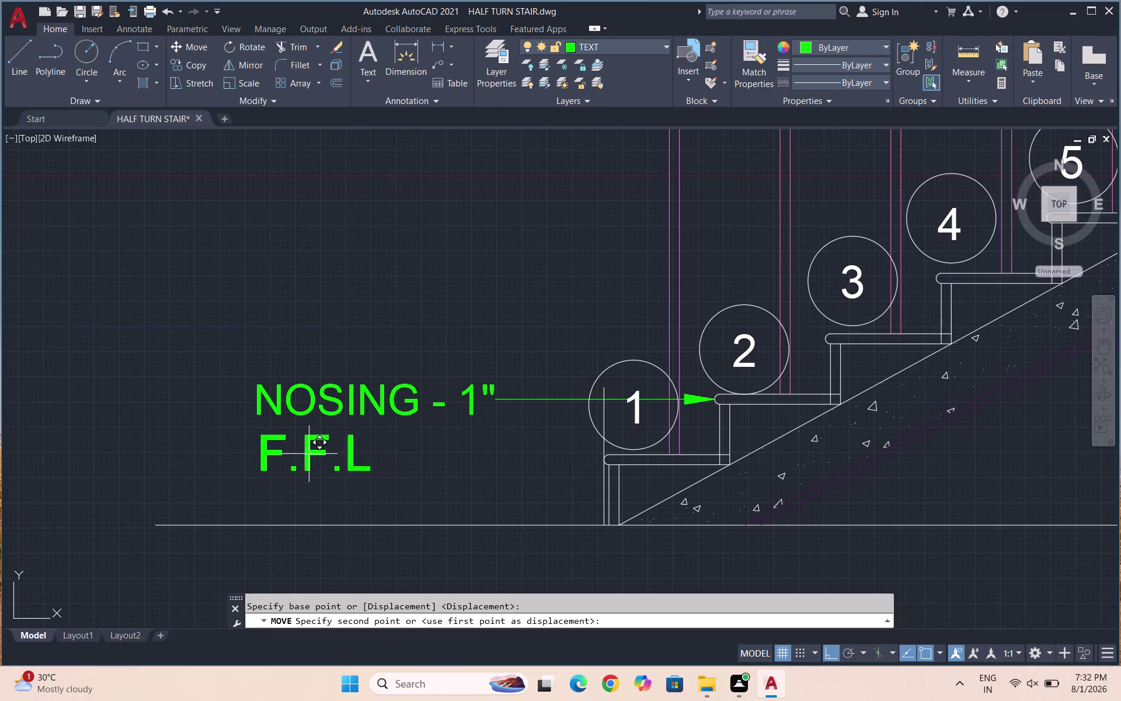
click(310, 501)
scroll(down, 3)
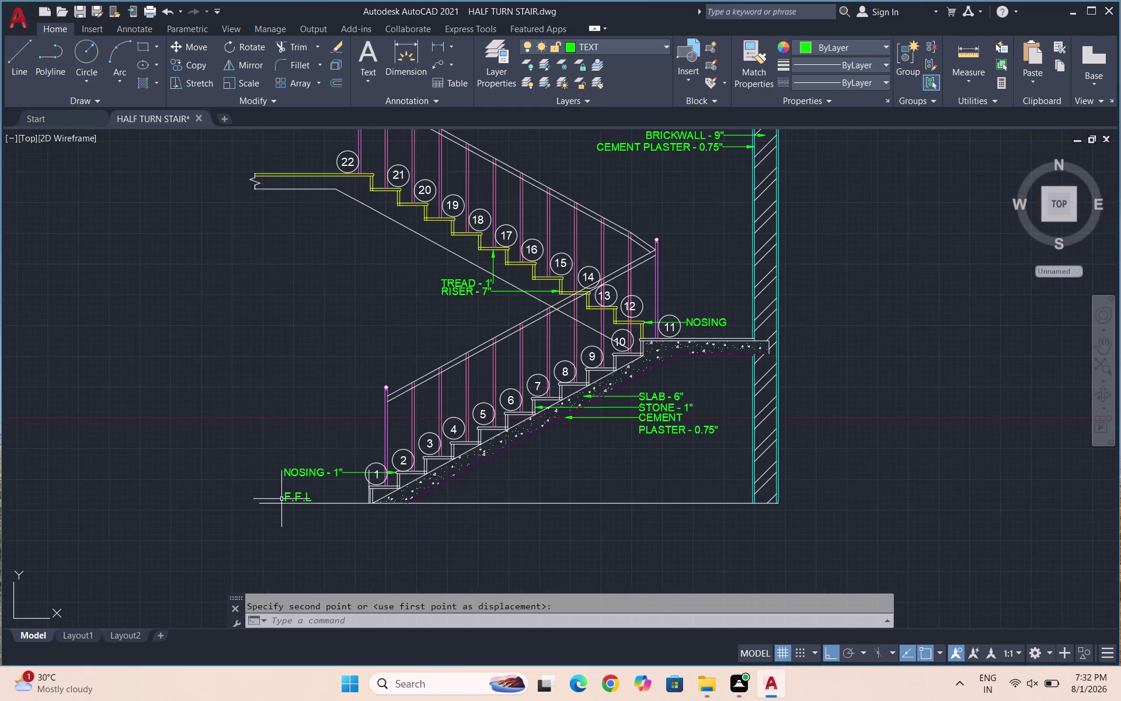
Write the single-line text 'HALF TURN STAIR' above the stair plan with DT.
scroll(down, 3)
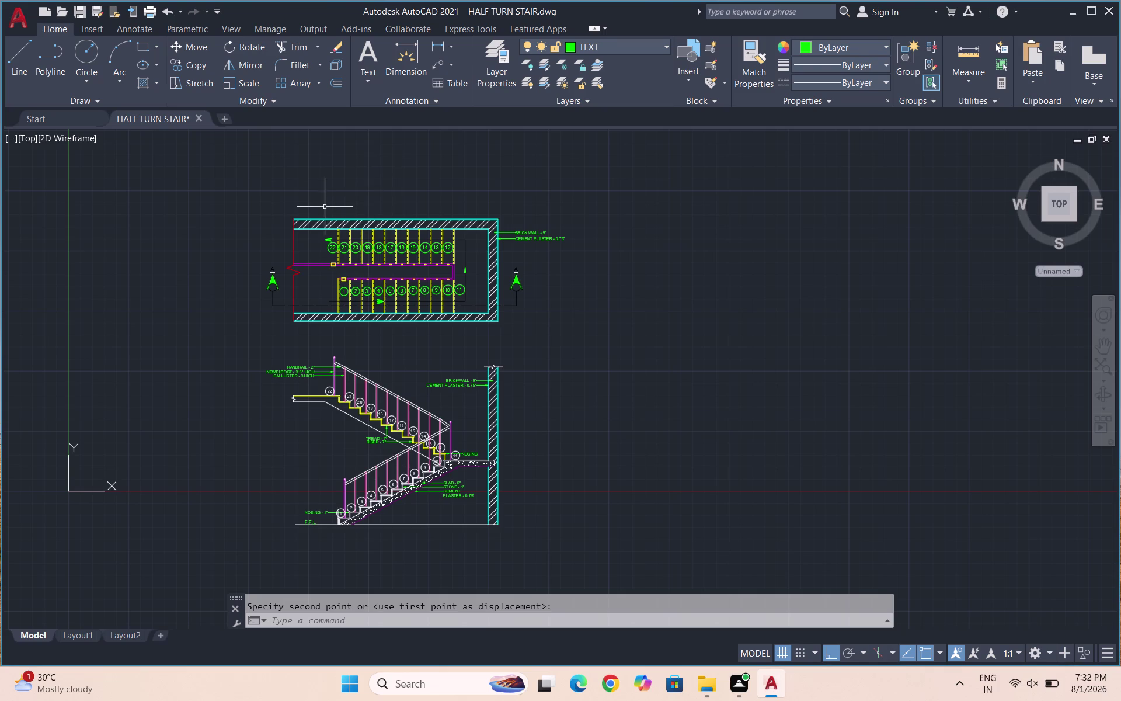
scroll(up, 3)
scroll(down, 3)
scroll(up, 3)
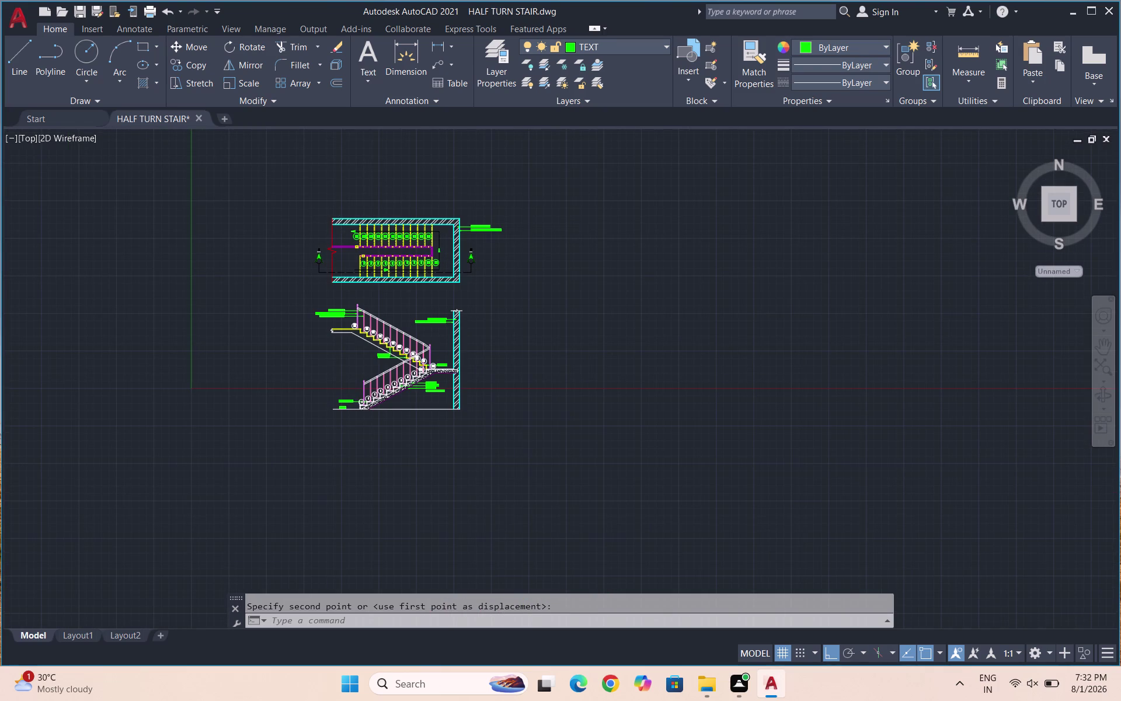
scroll(up, 3)
scroll(down, 3)
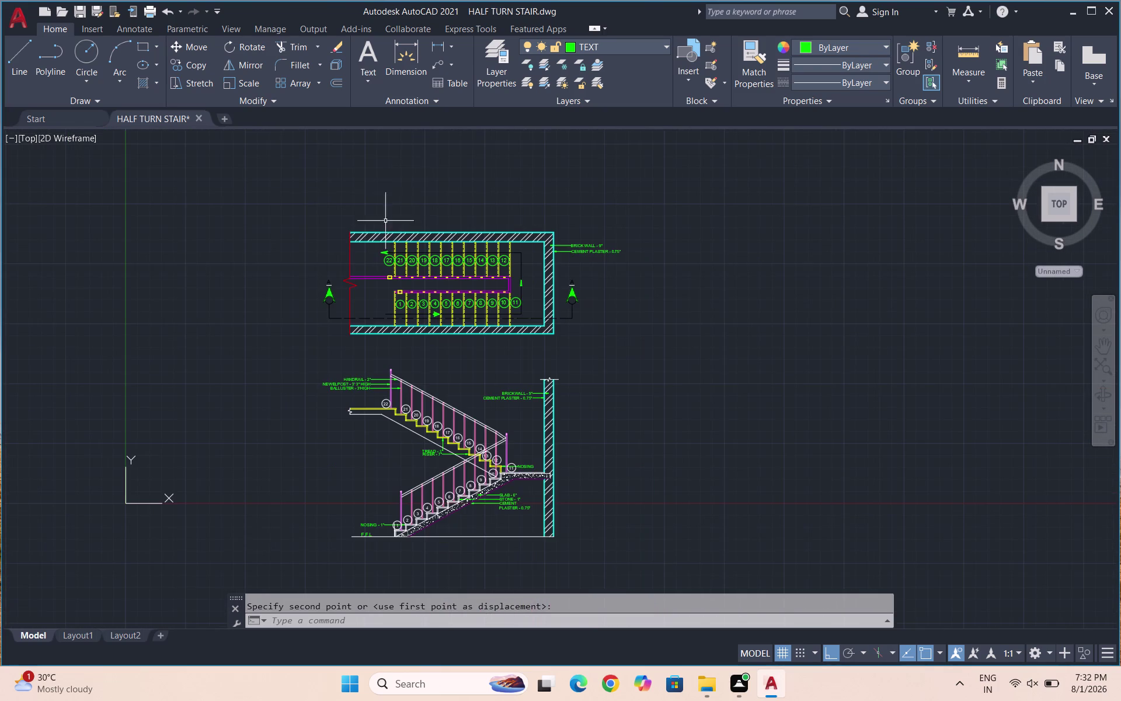
scroll(up, 3)
key(Escape)
key(Escape)
text(DT)
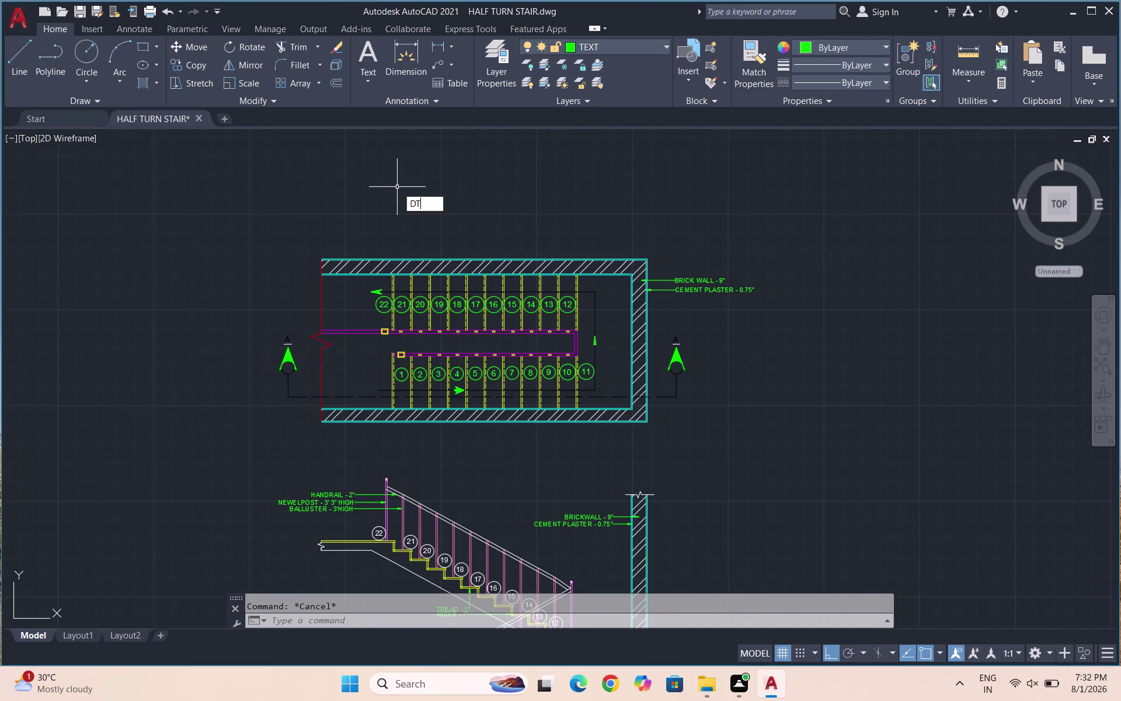
key(Return)
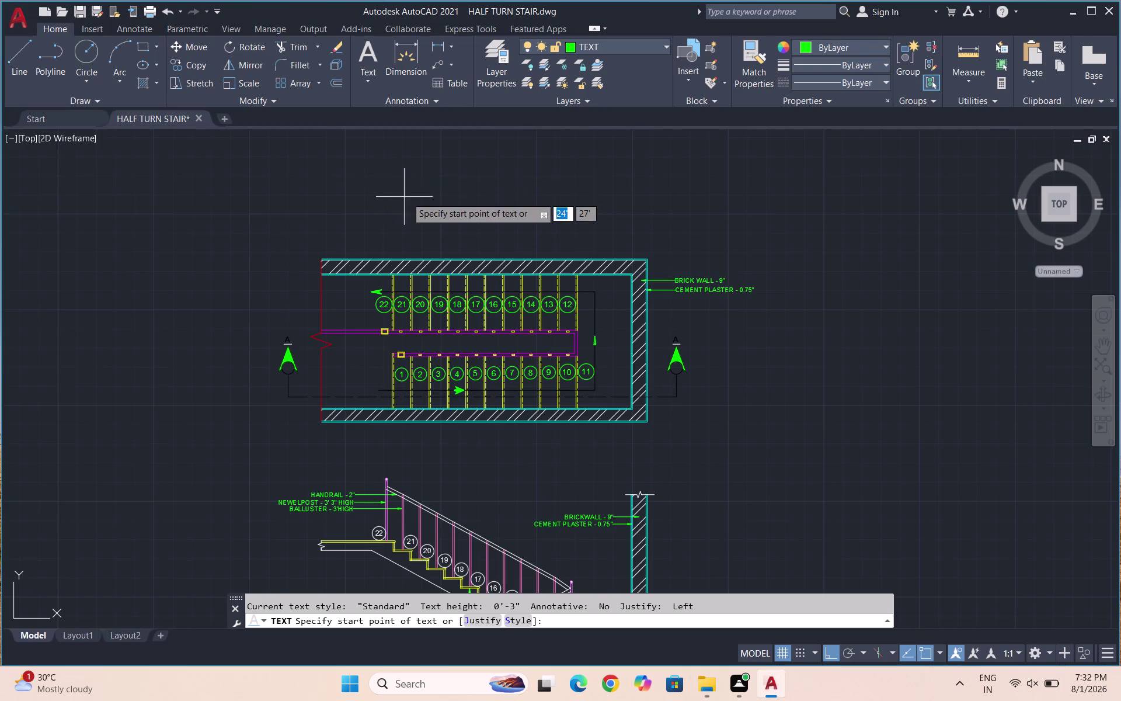
scroll(up, 3)
click(413, 204)
double_click(414, 228)
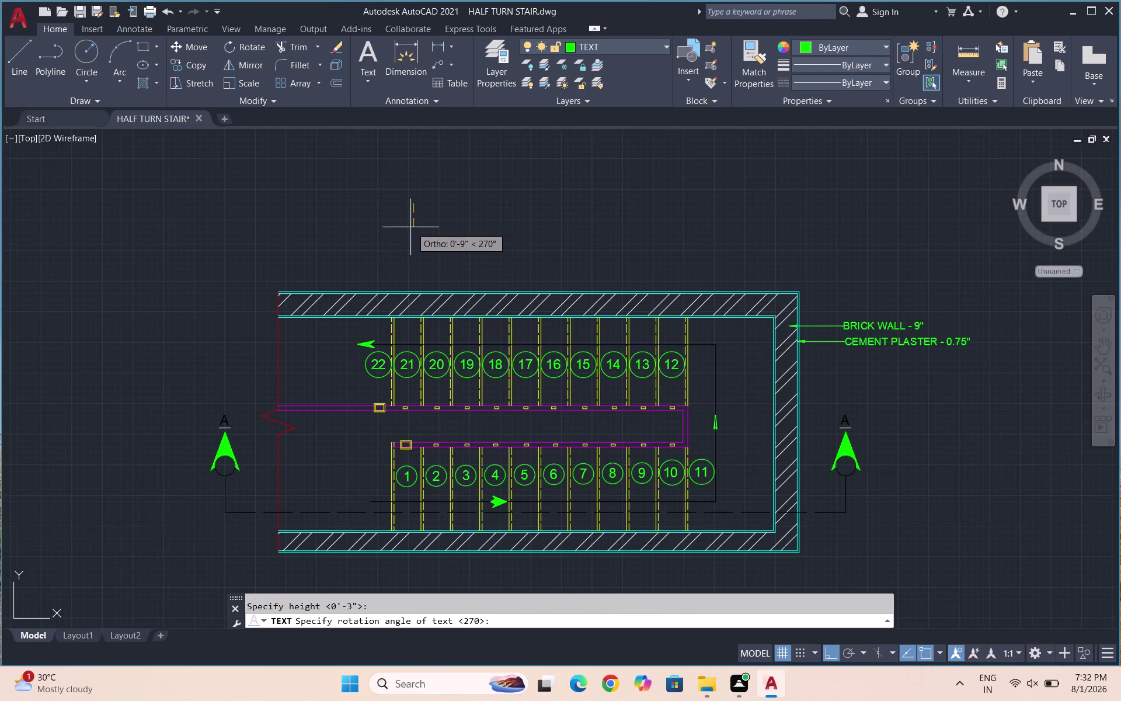
click(415, 229)
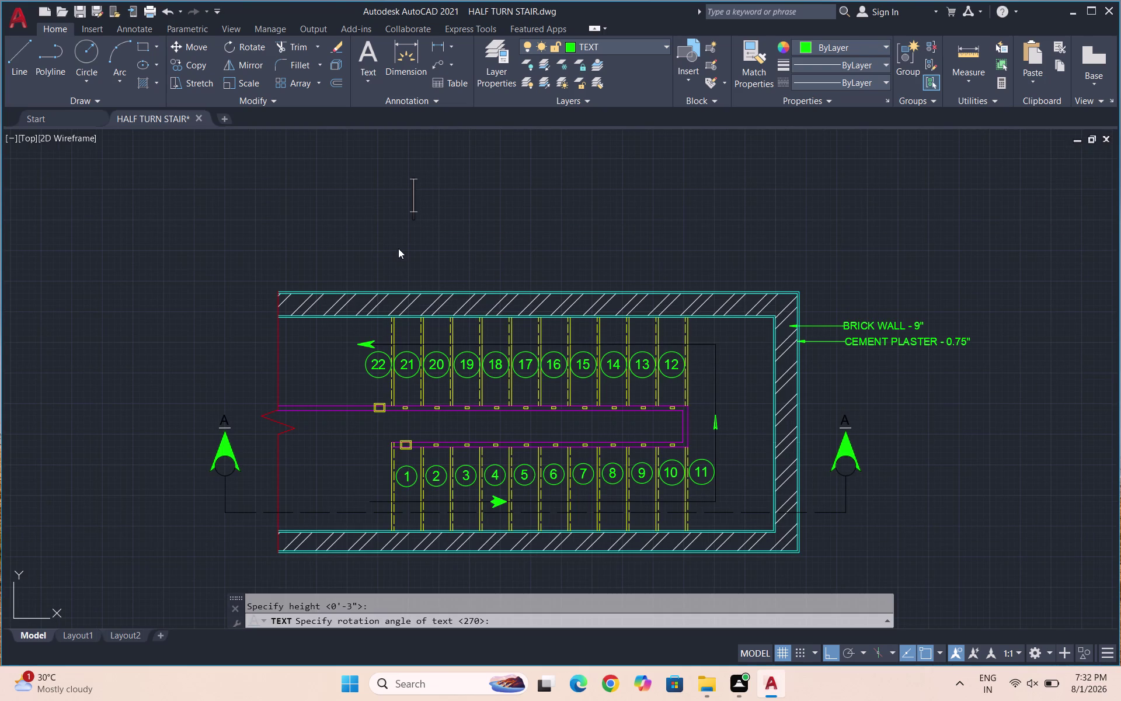
key(h)
key(a)
text(LF)
key(space)
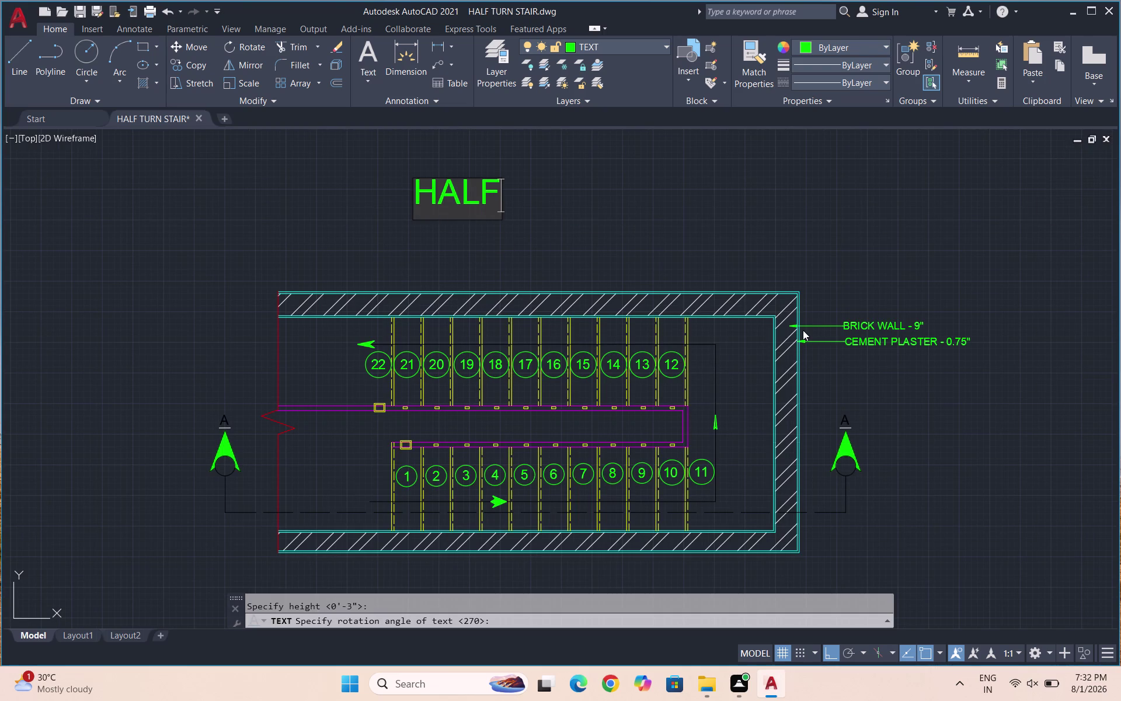
text(TURN ST)
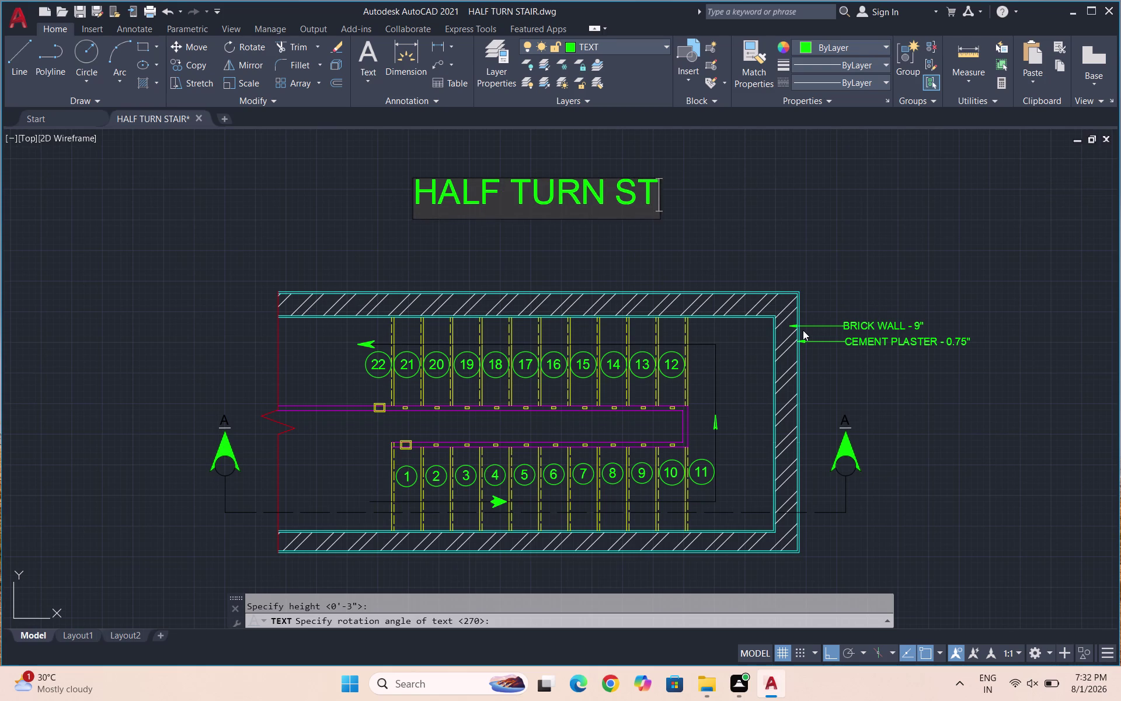
text(AIR)
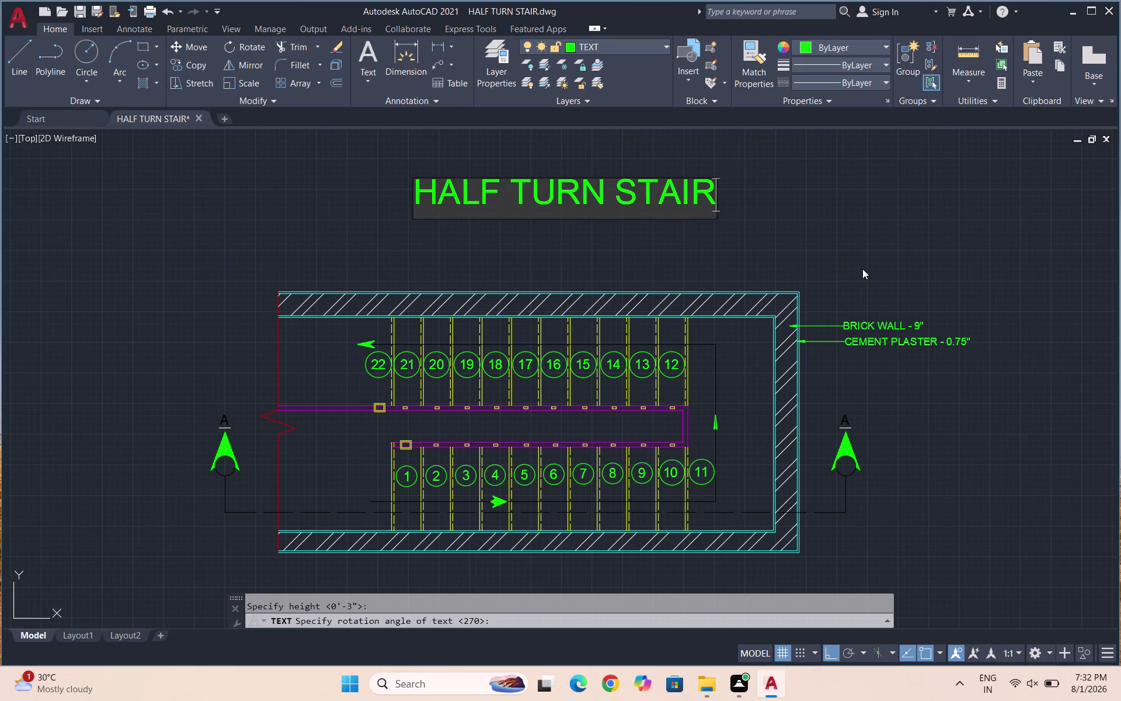
click(745, 244)
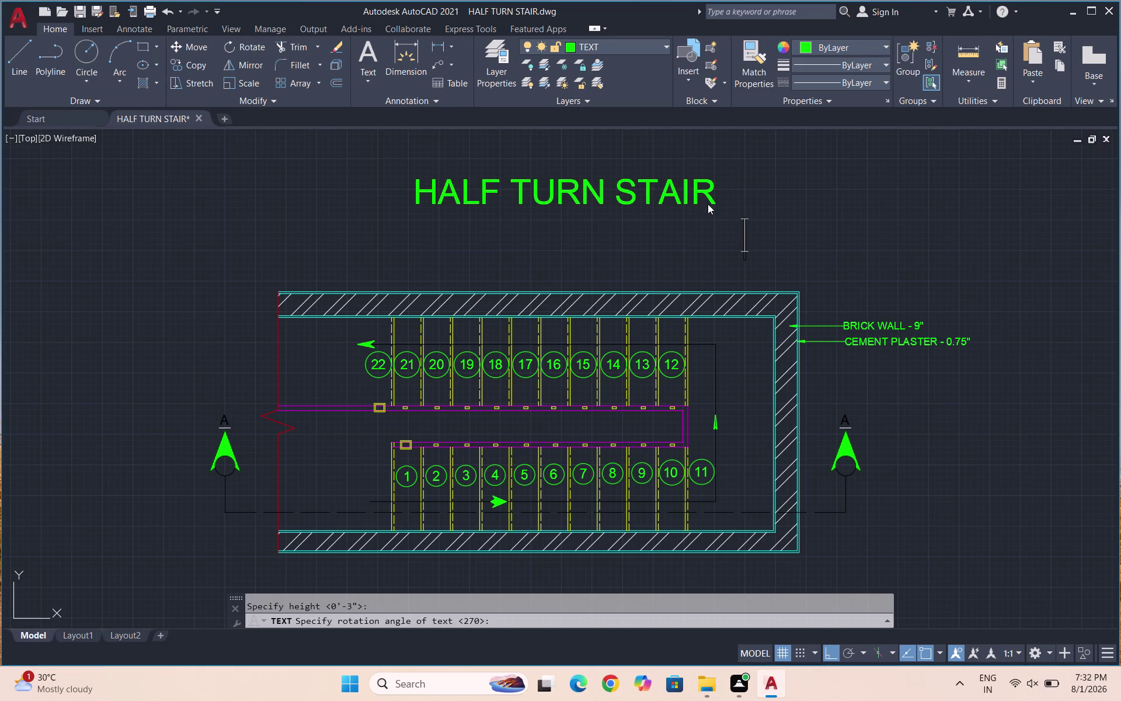
click(708, 203)
key(Escape)
Rotate the HALF TURN STAIR title 90° to read horizontally.
drag(485, 218, 360, 230)
click(358, 230)
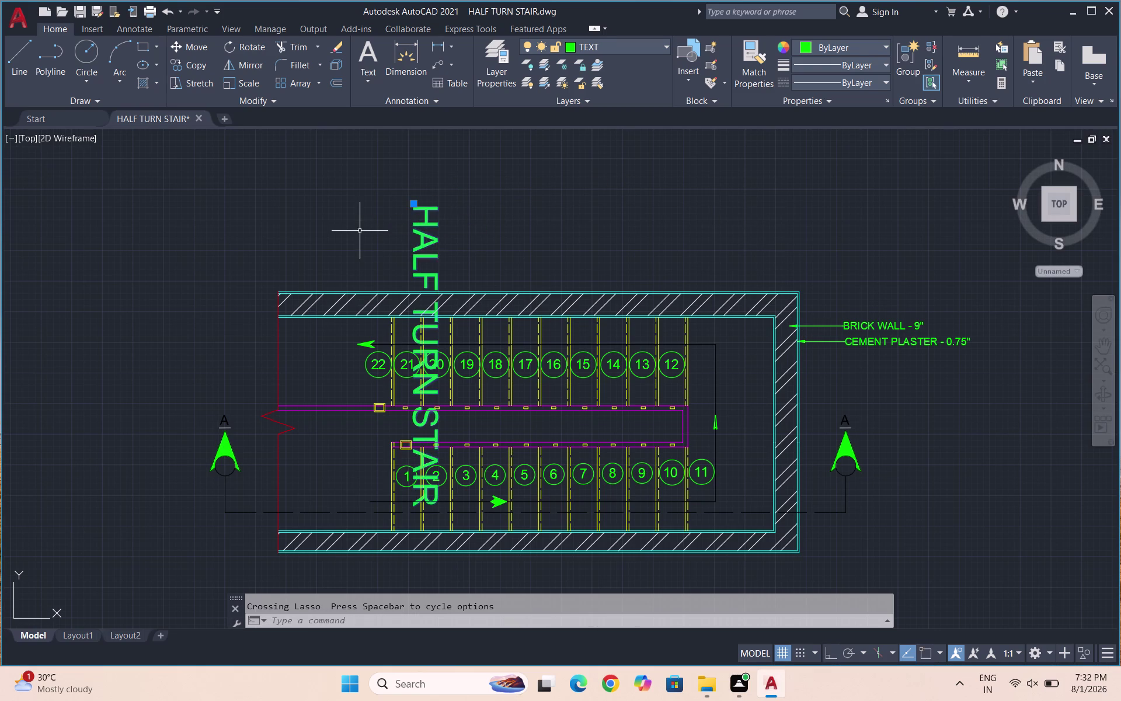
text(RO)
key(Return)
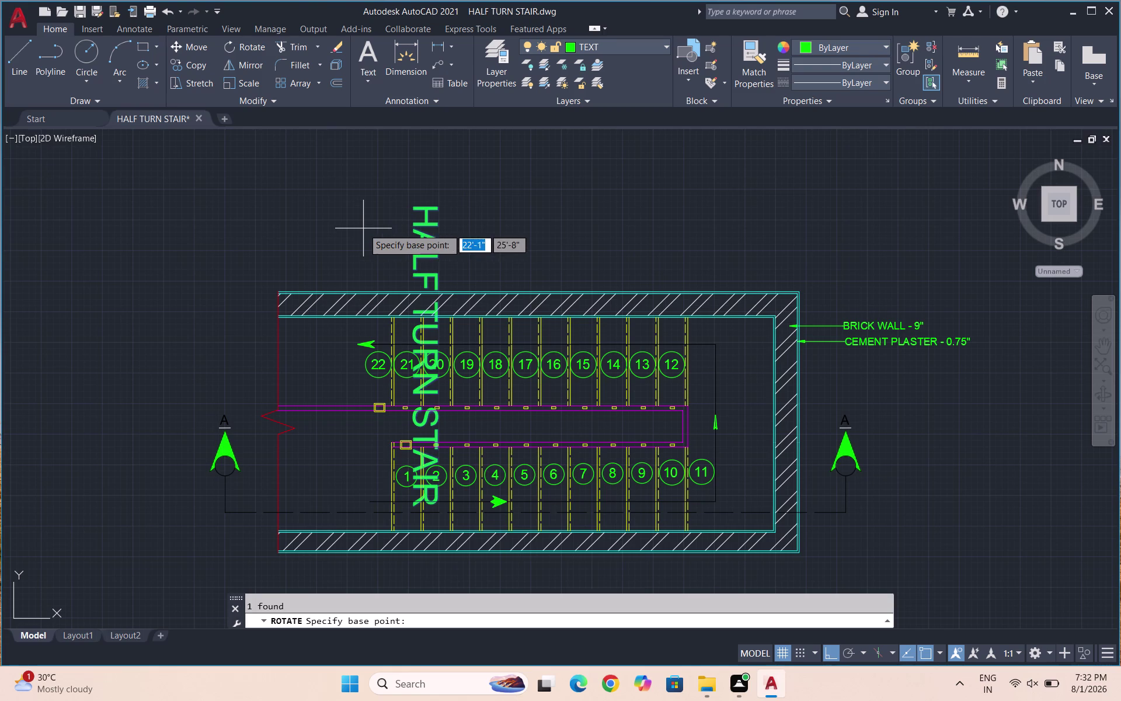
click(409, 208)
click(406, 175)
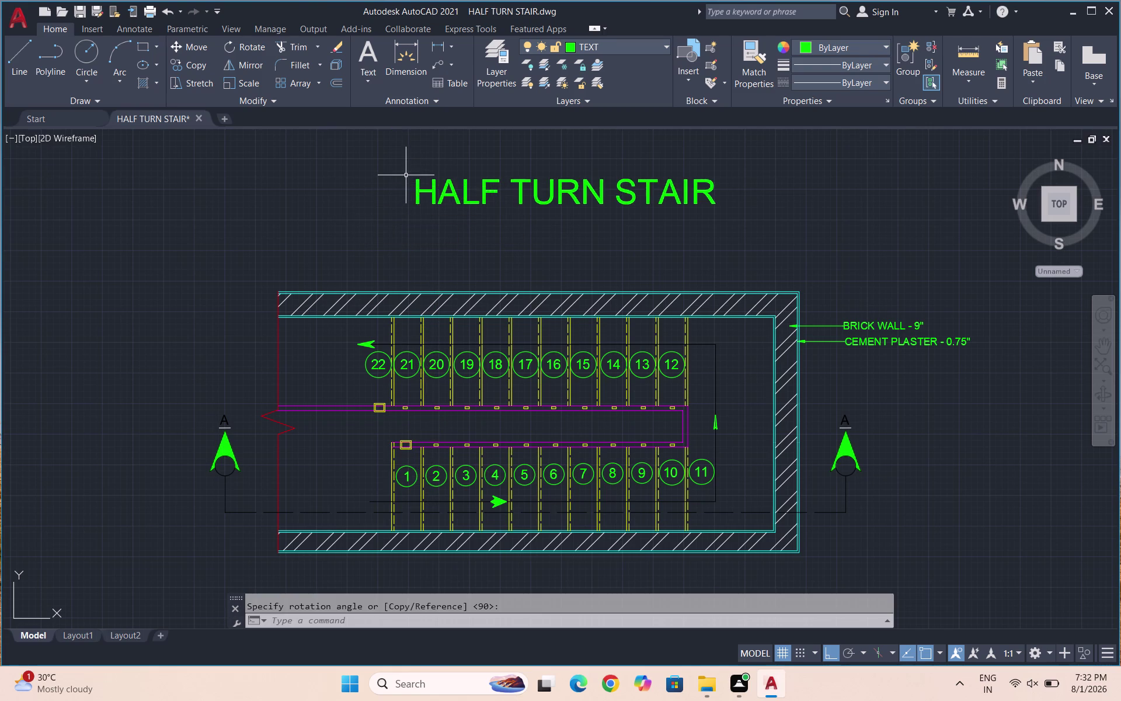
Put the HALF TURN STAIR title on layer 0.
drag(661, 229, 492, 195)
click(313, 146)
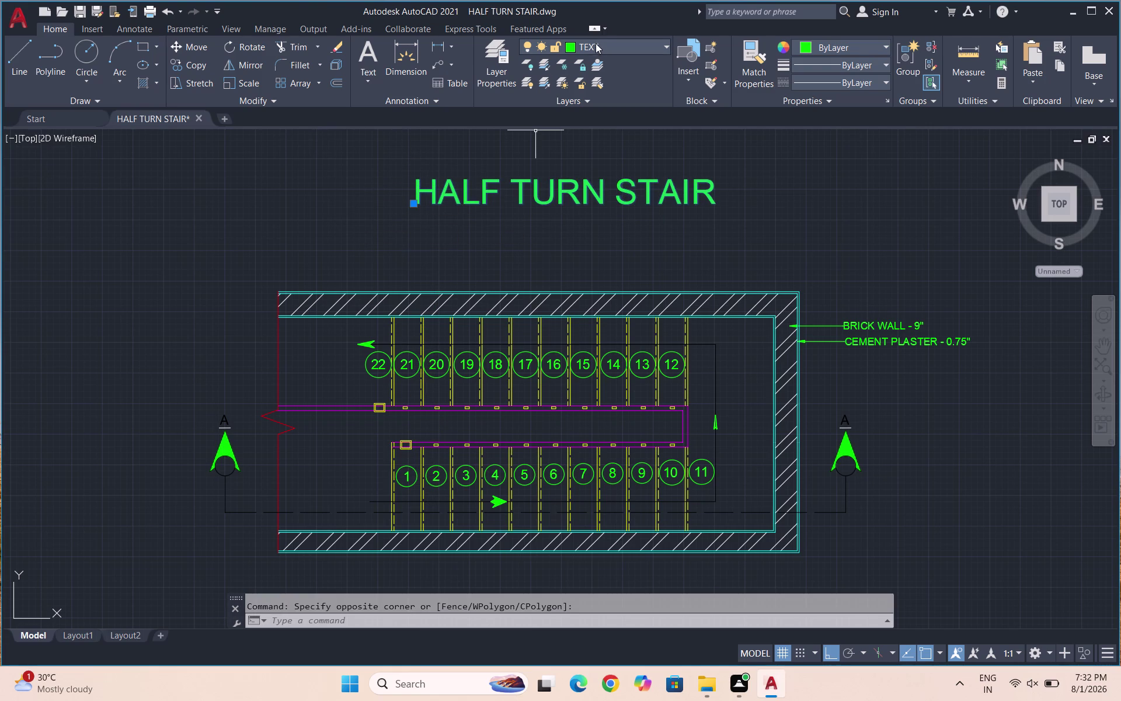
click(596, 43)
click(596, 65)
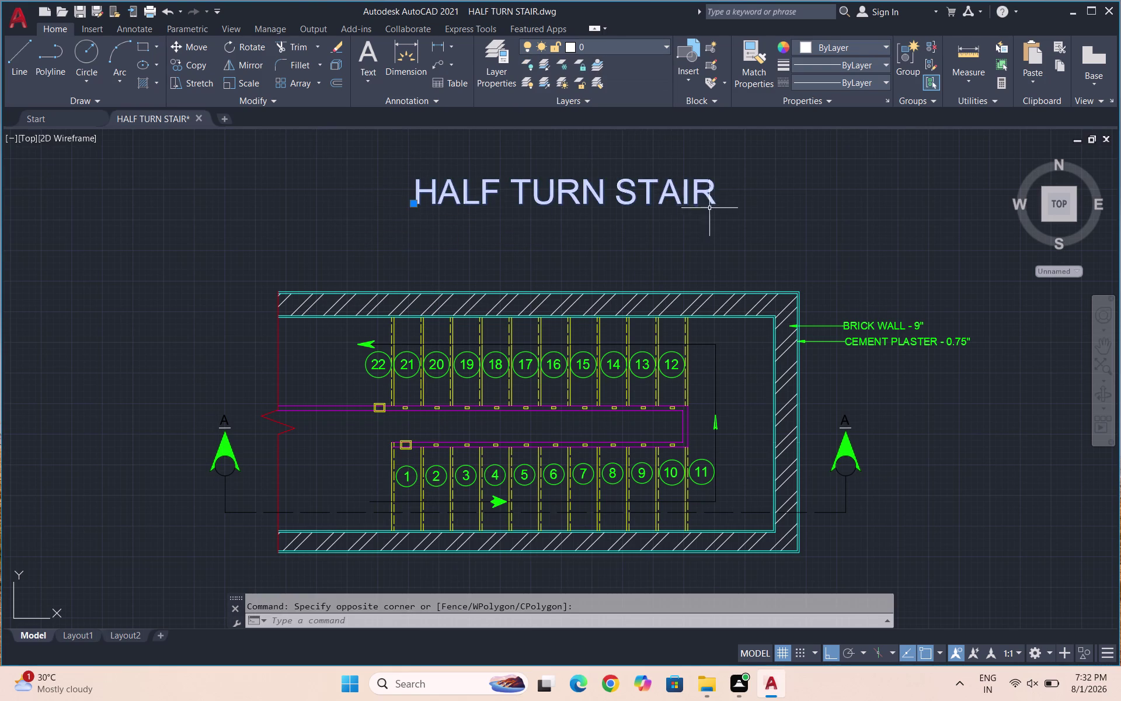
Move the title to sit centred above the stair plan, with ortho off.
drag(700, 206, 538, 175)
click(425, 160)
key(m)
key(Return)
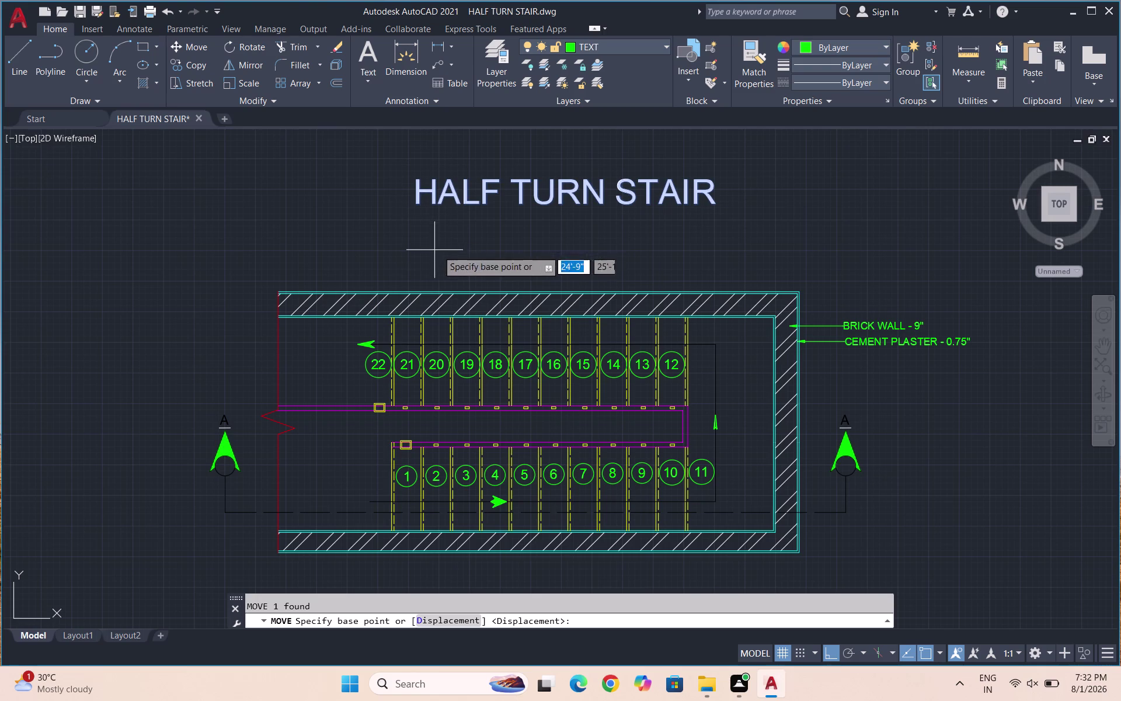
click(564, 198)
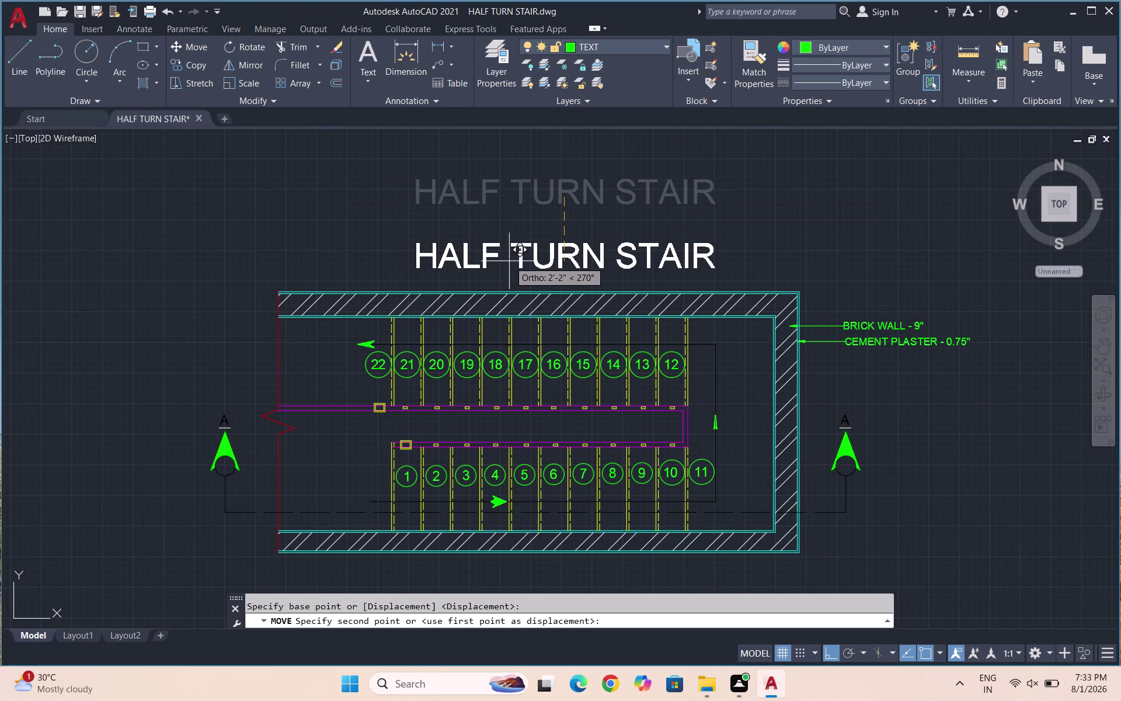
key(F8)
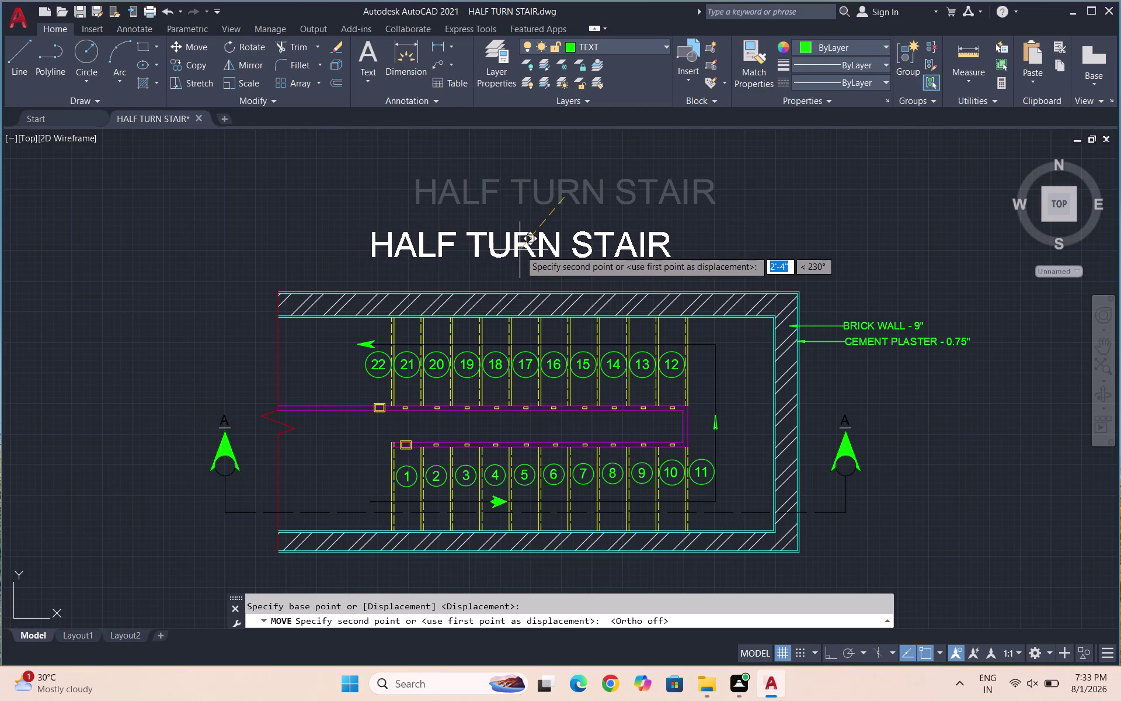
click(533, 256)
scroll(down, 3)
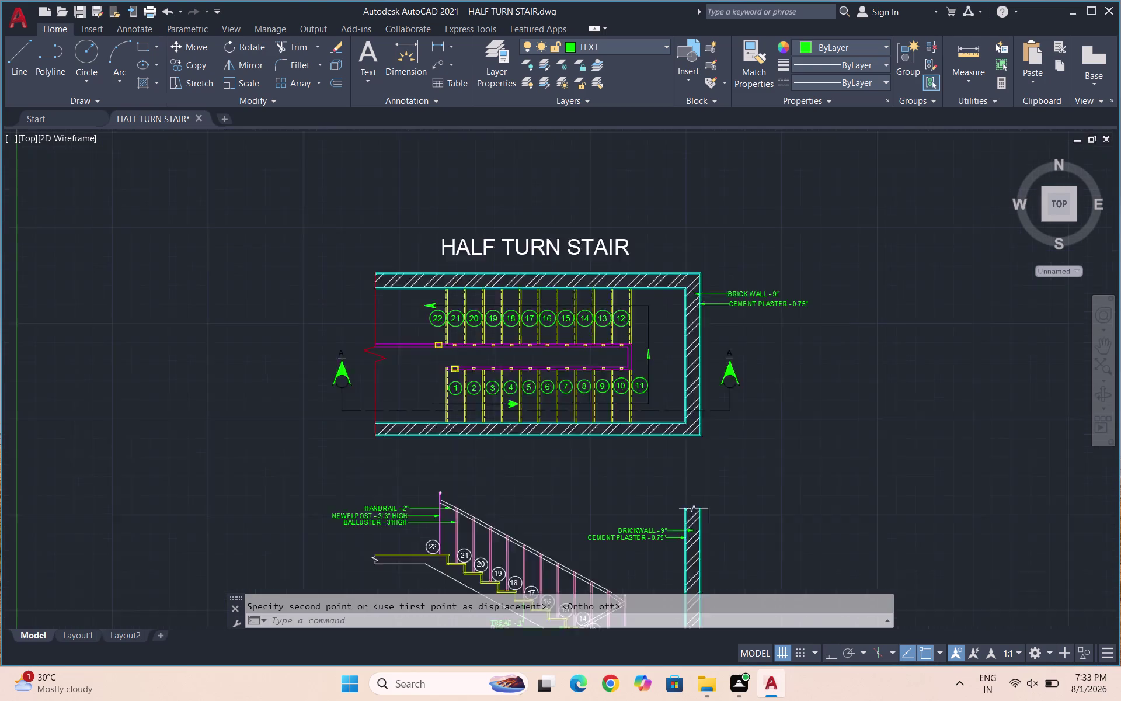
scroll(down, 3)
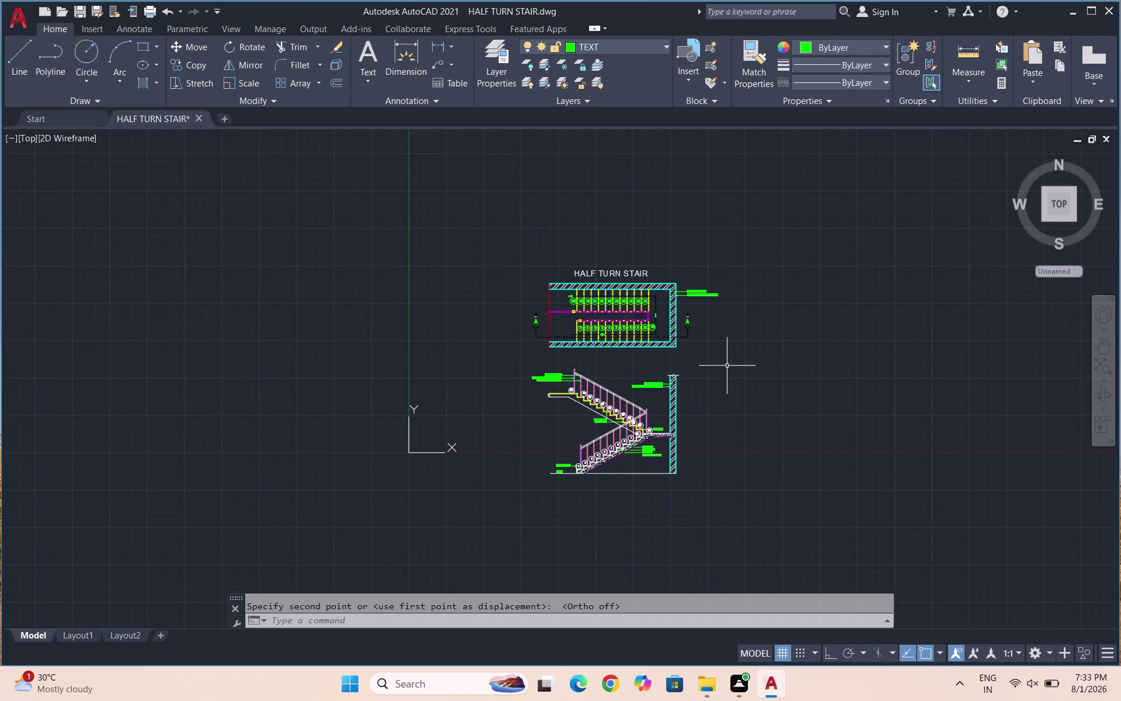
scroll(up, 3)
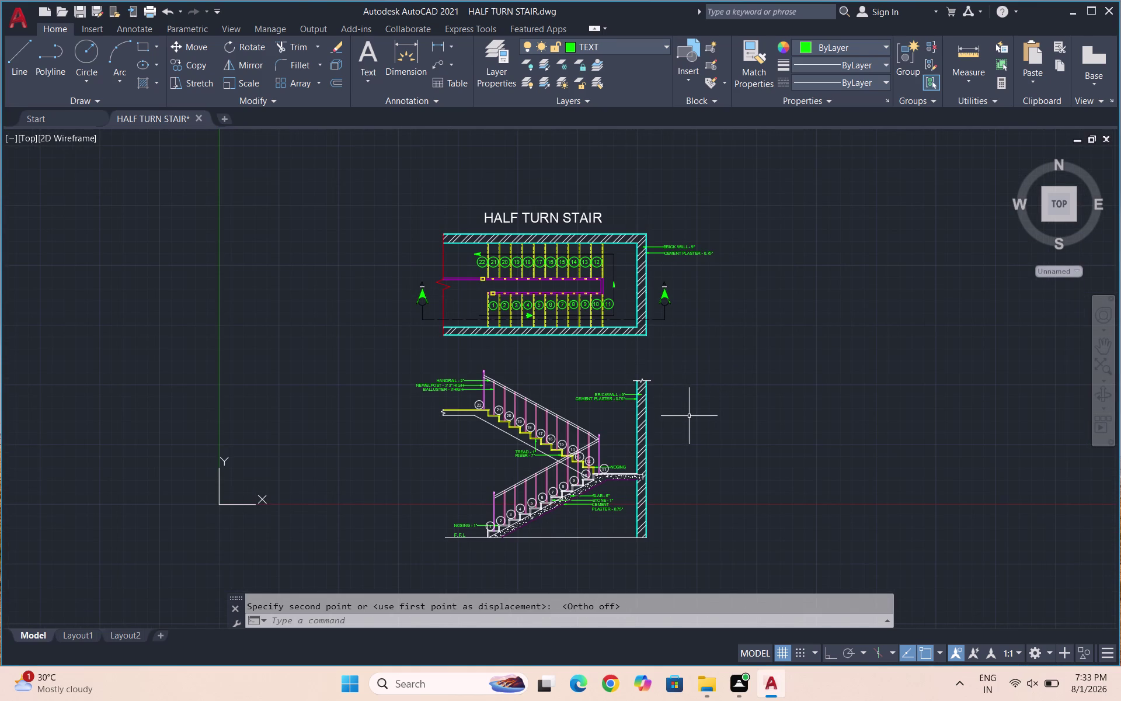
Quick-save the annotated HALF TURN STAIR drawing, then show the application menu.
key(ctrl+s)
key(ctrl+s)
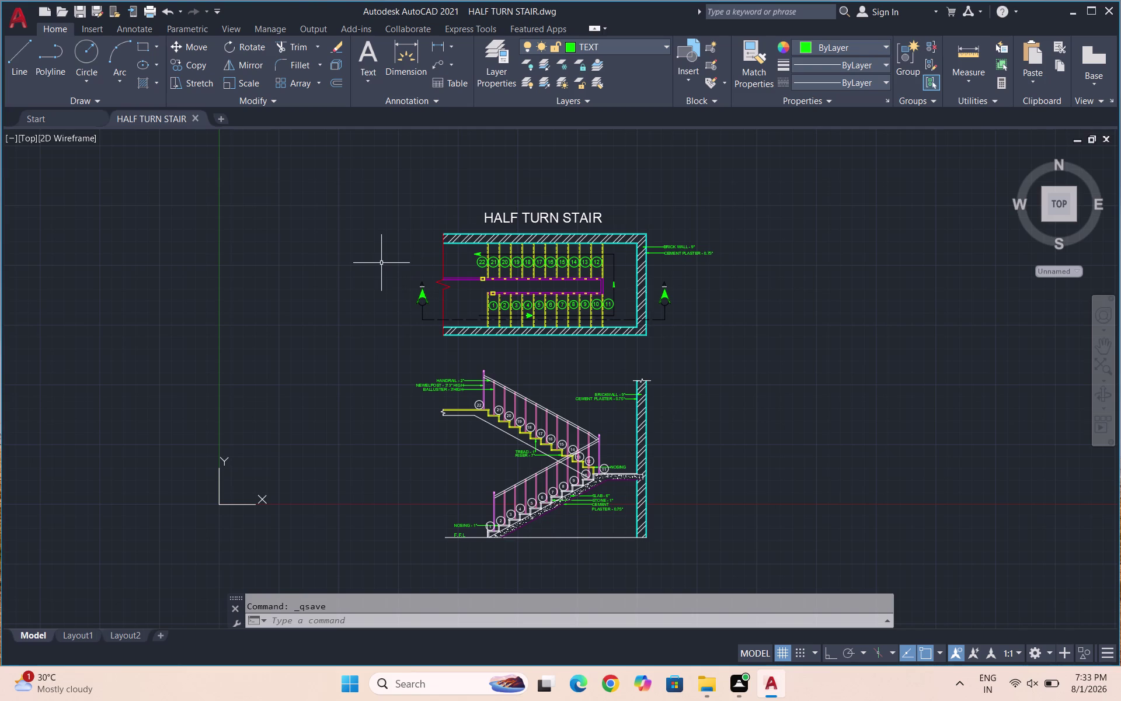
key(ctrl+s)
scroll(up, 3)
scroll(down, 3)
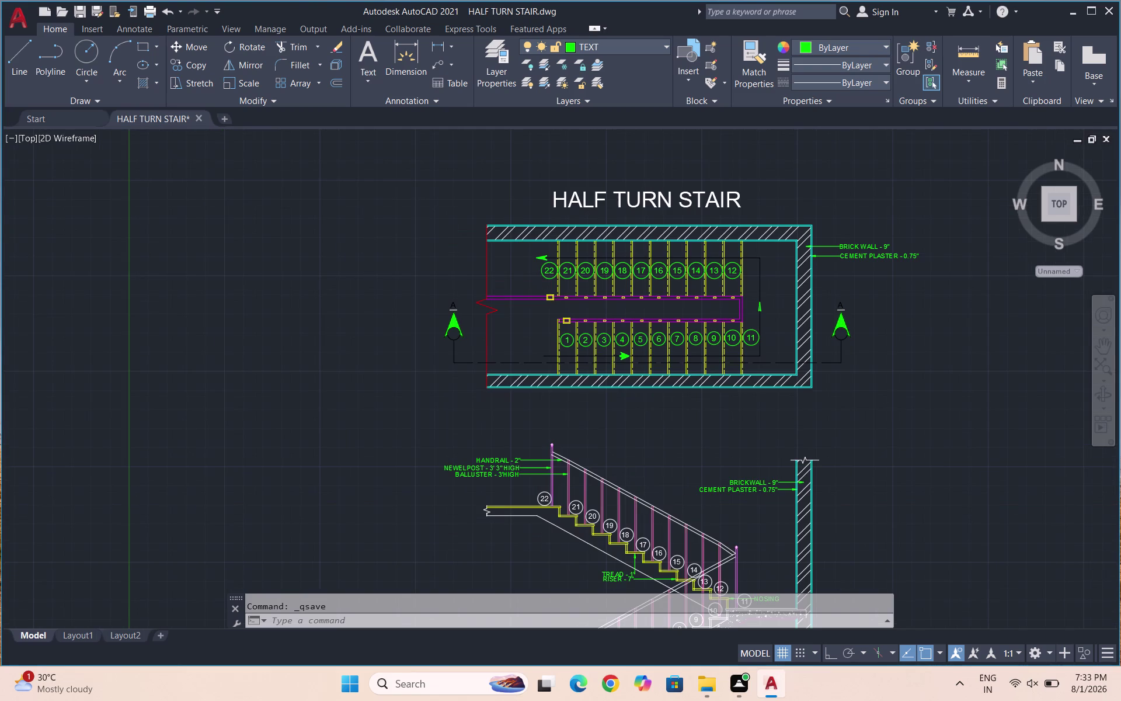
key(ctrl+s)
key(ctrl+s)
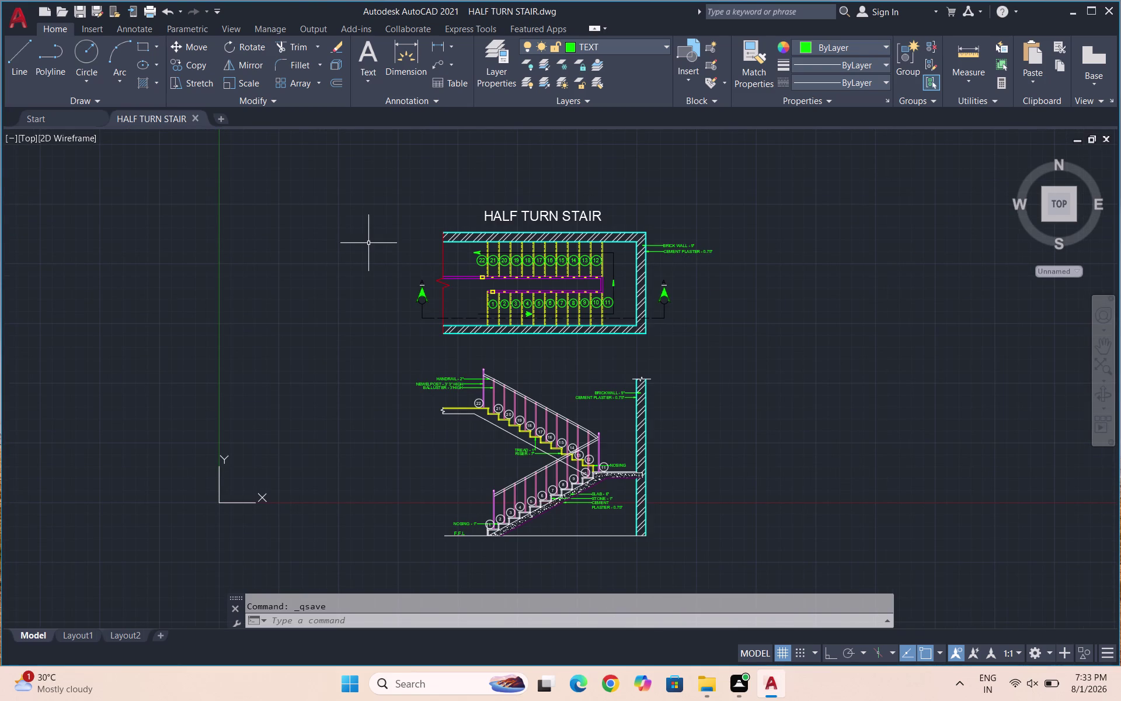
key(ctrl+s)
key(ctrl+s)
key(ctrl+s)
scroll(up, 3)
click(27, 22)
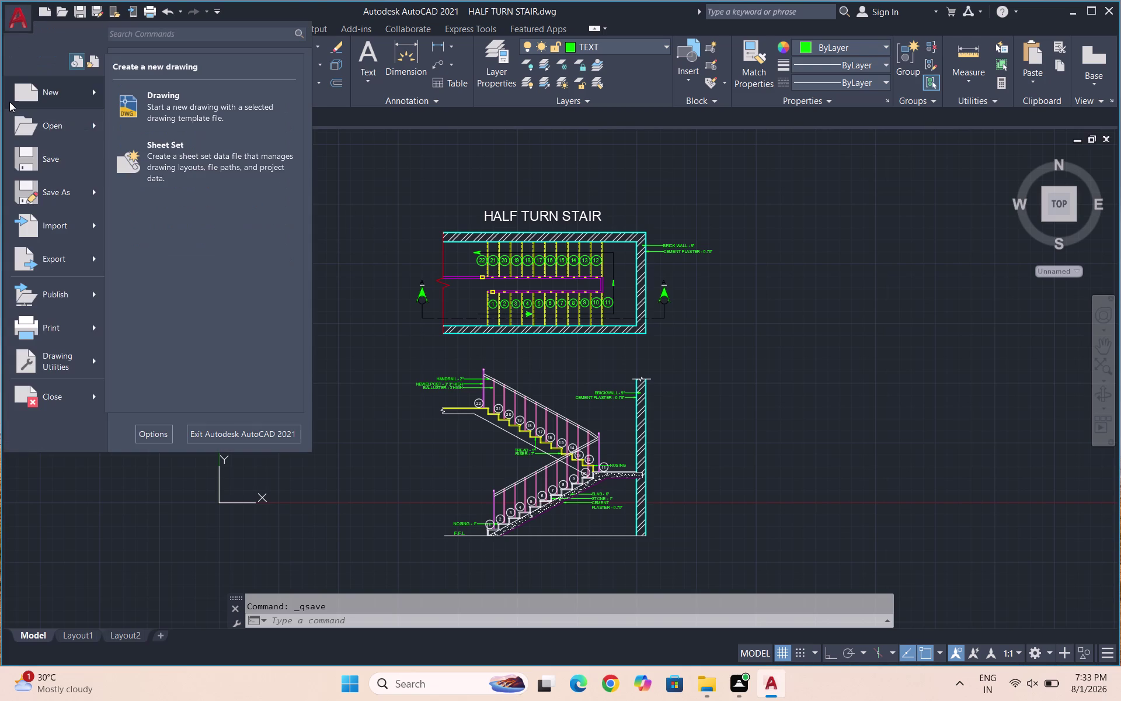
Export to PDF as HALF TURN STAIR.pdf in the INTERNSHIP folder, then save again.
click(63, 259)
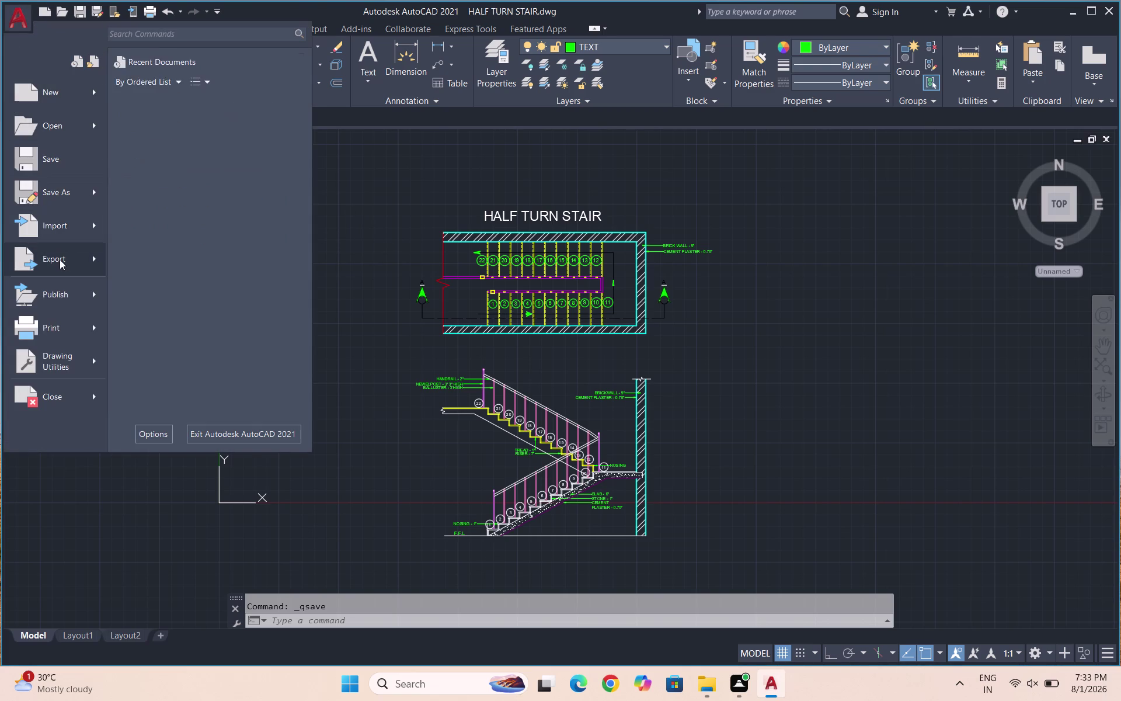
click(173, 266)
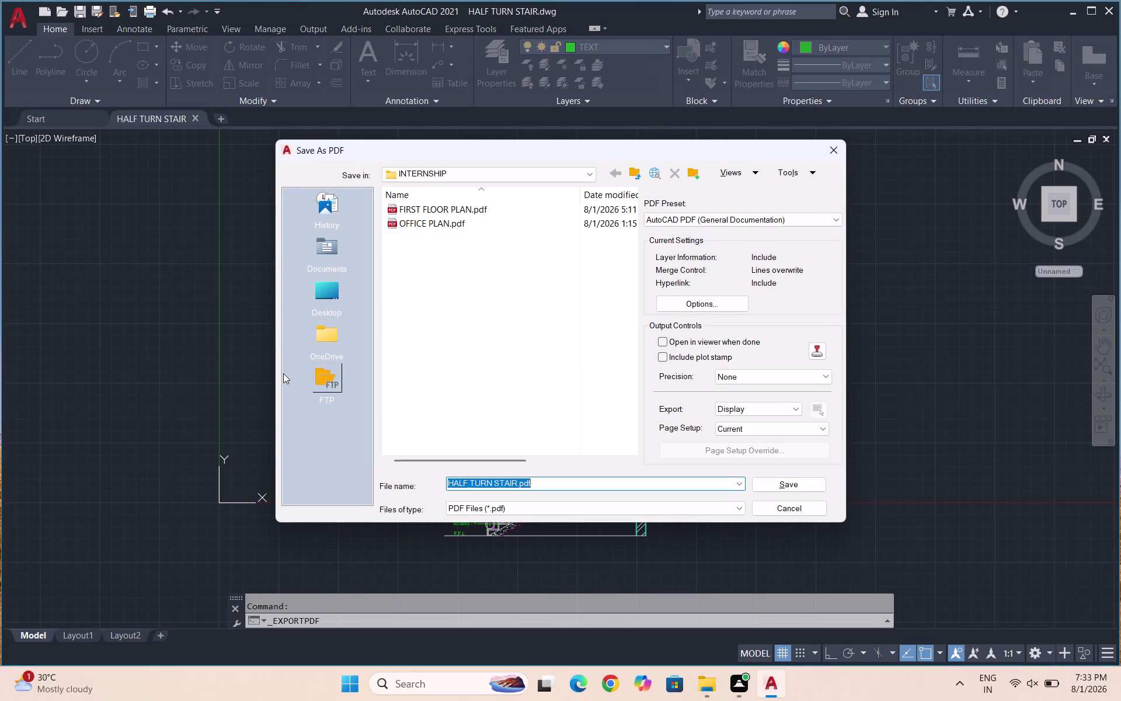
click(789, 482)
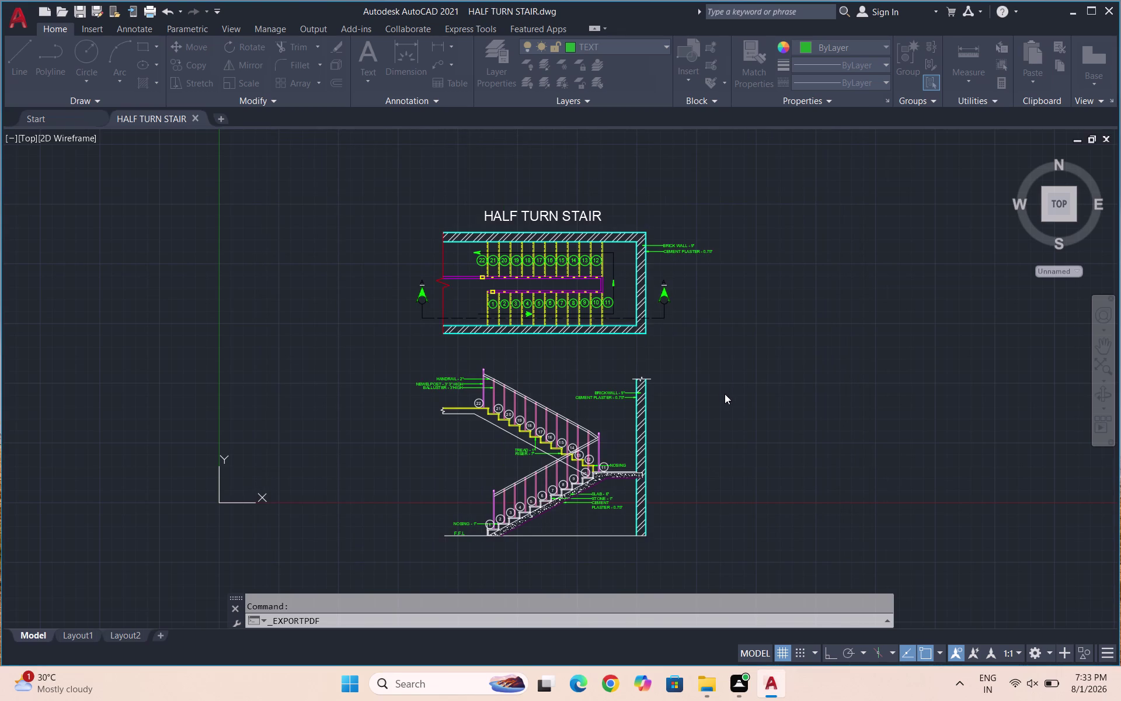
key(ctrl+s)
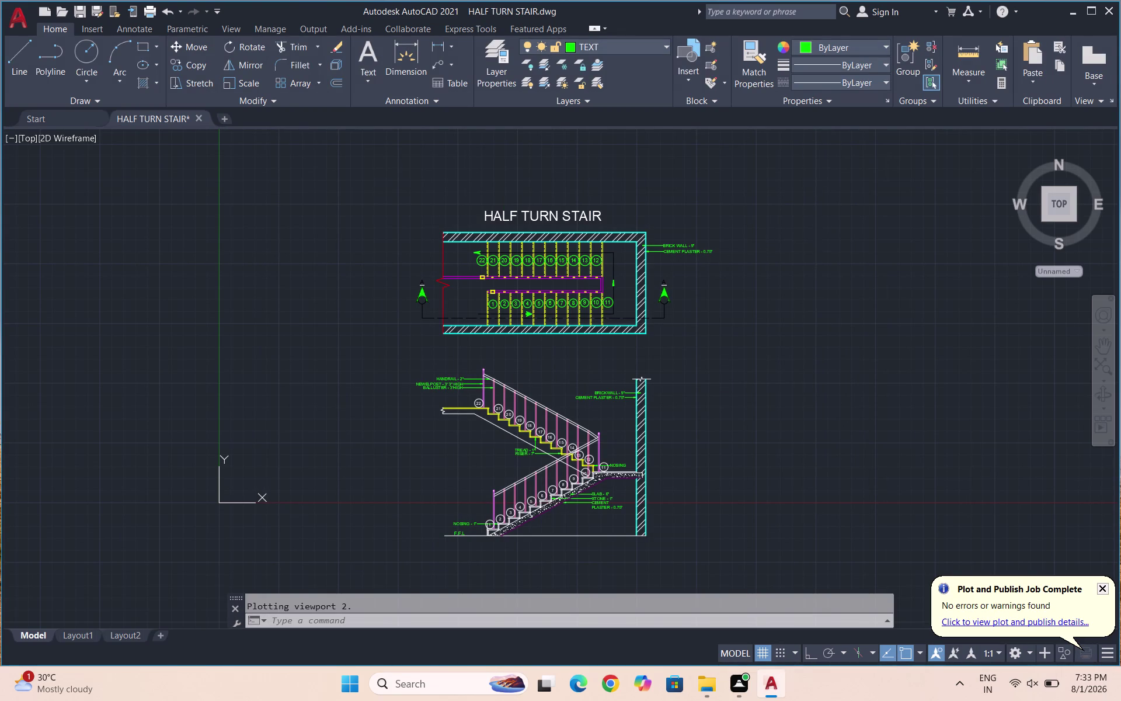
click(1109, 12)
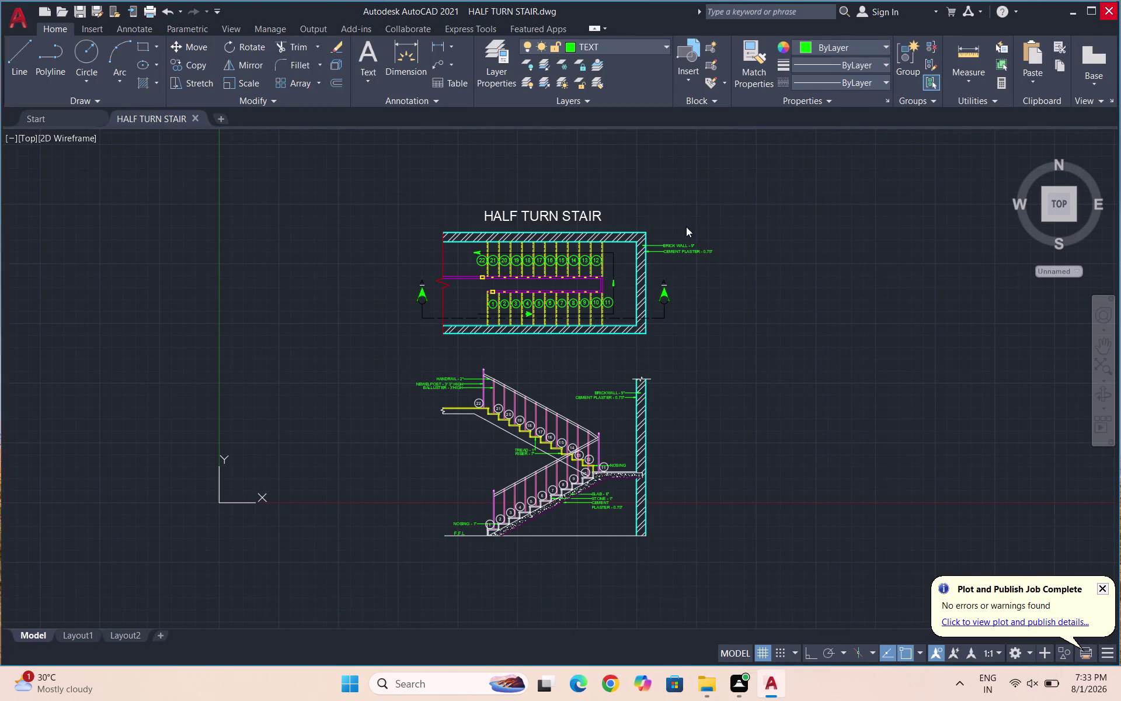